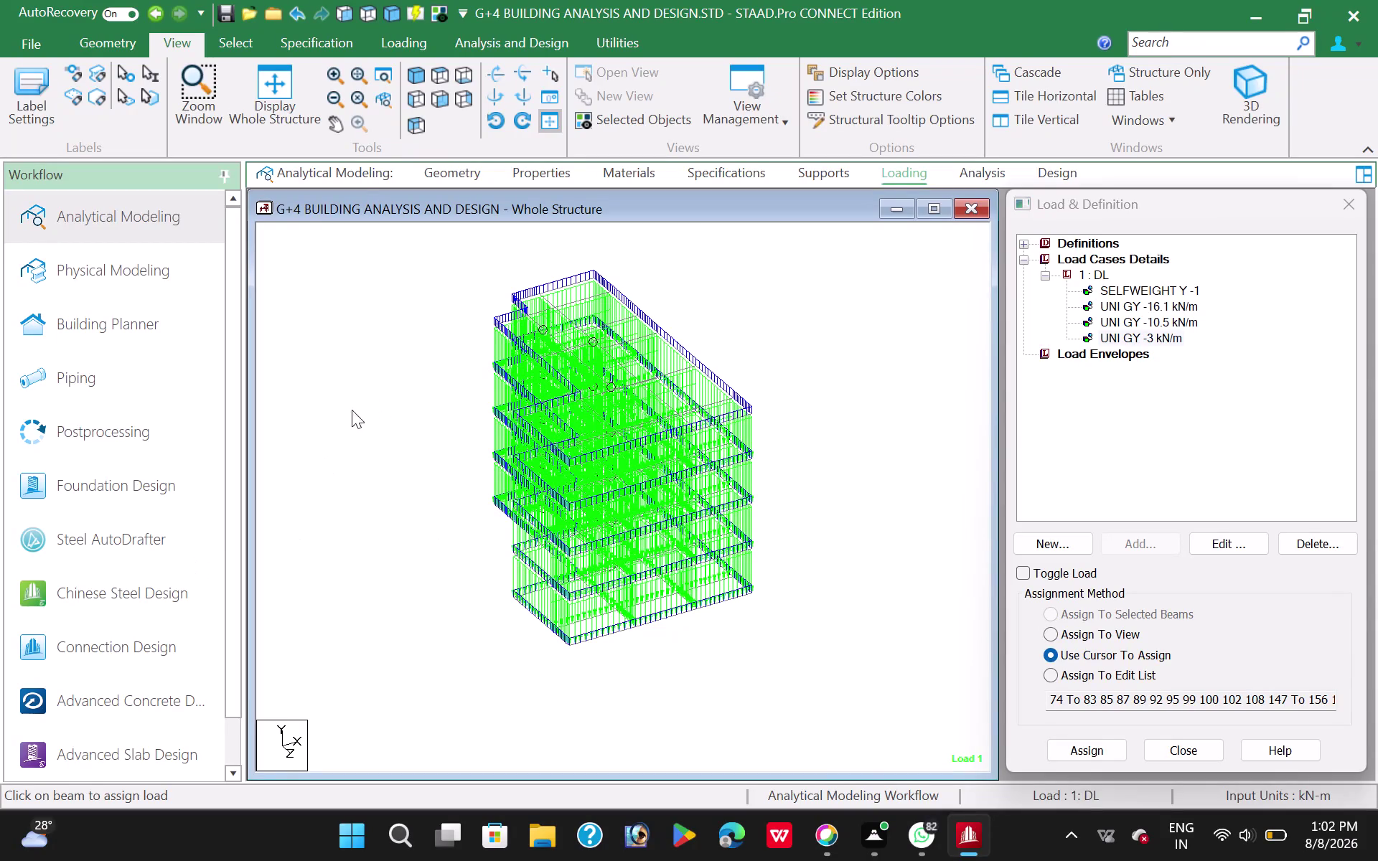
Open the Define Group Name dialog through the Utilities tab's Groups tool.
click(385, 362)
click(408, 259)
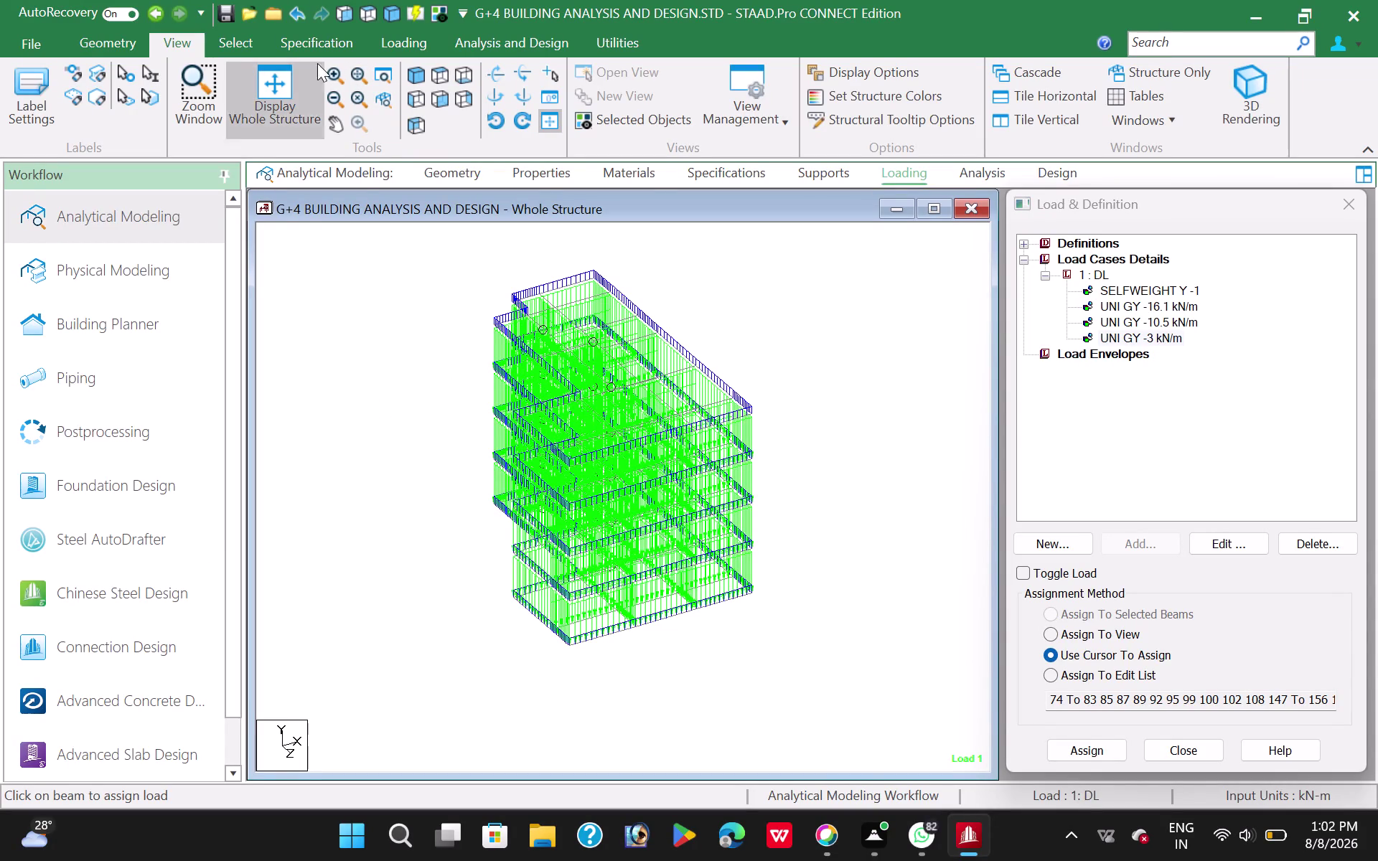
click(315, 45)
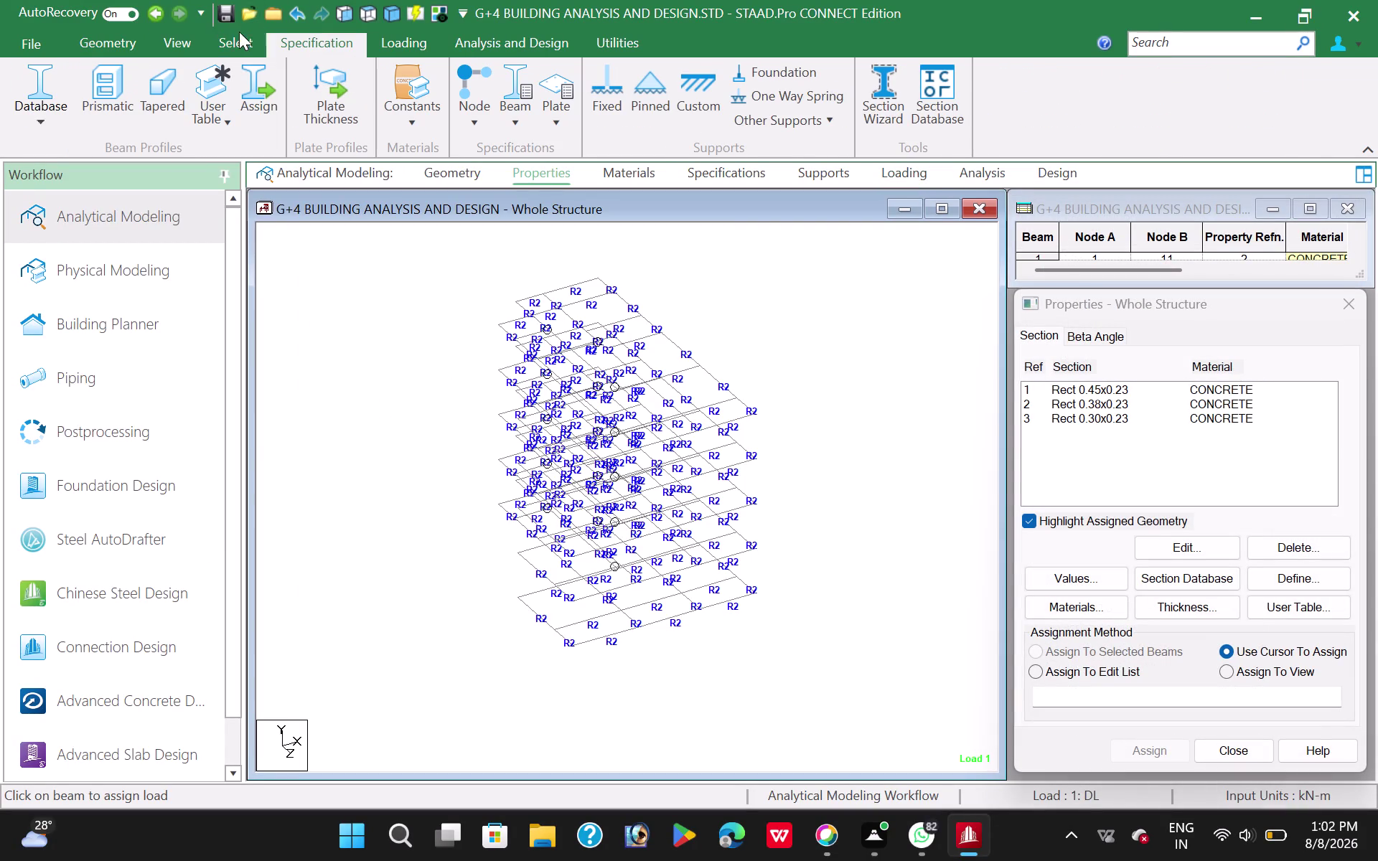
click(238, 39)
click(187, 44)
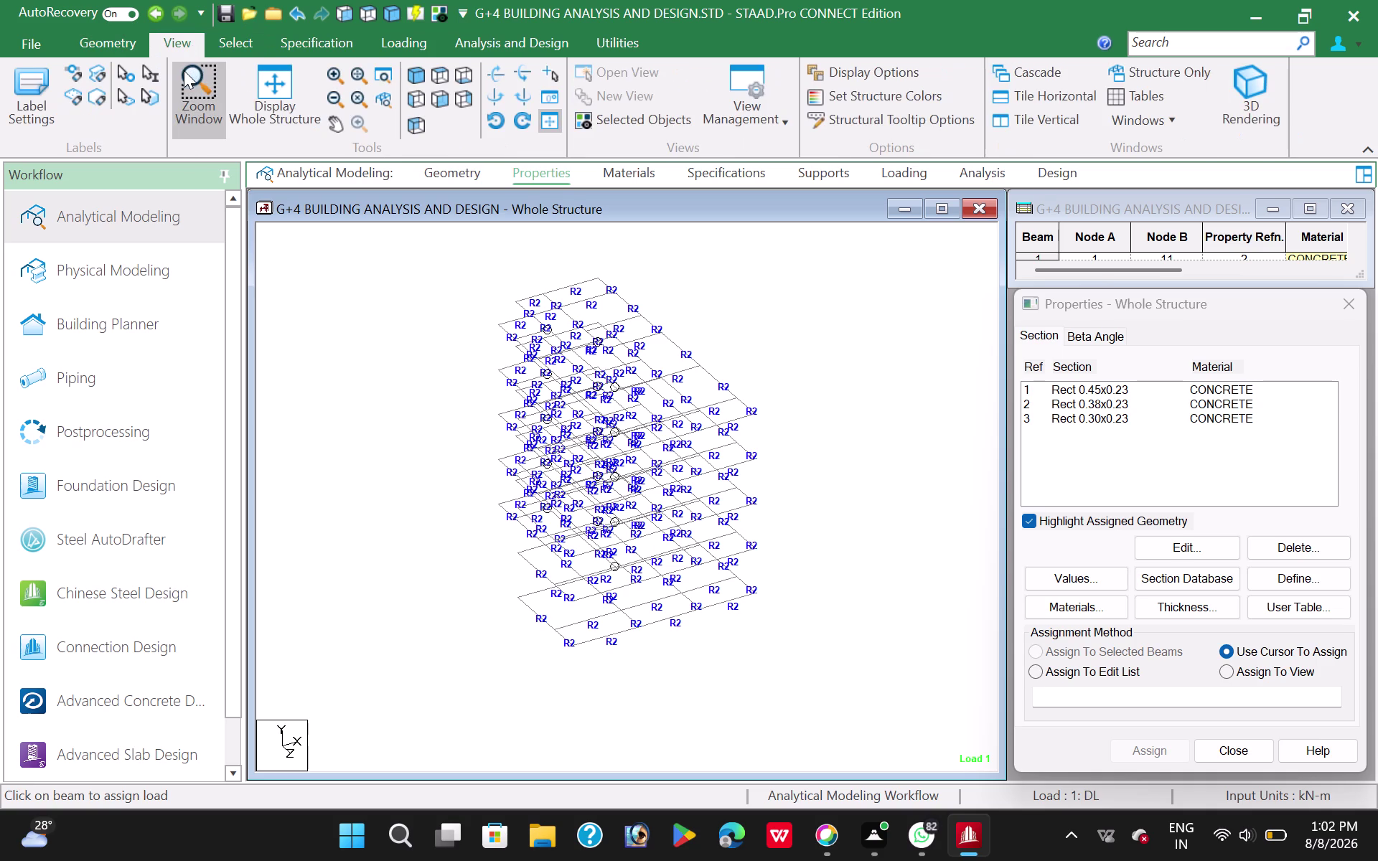
click(617, 36)
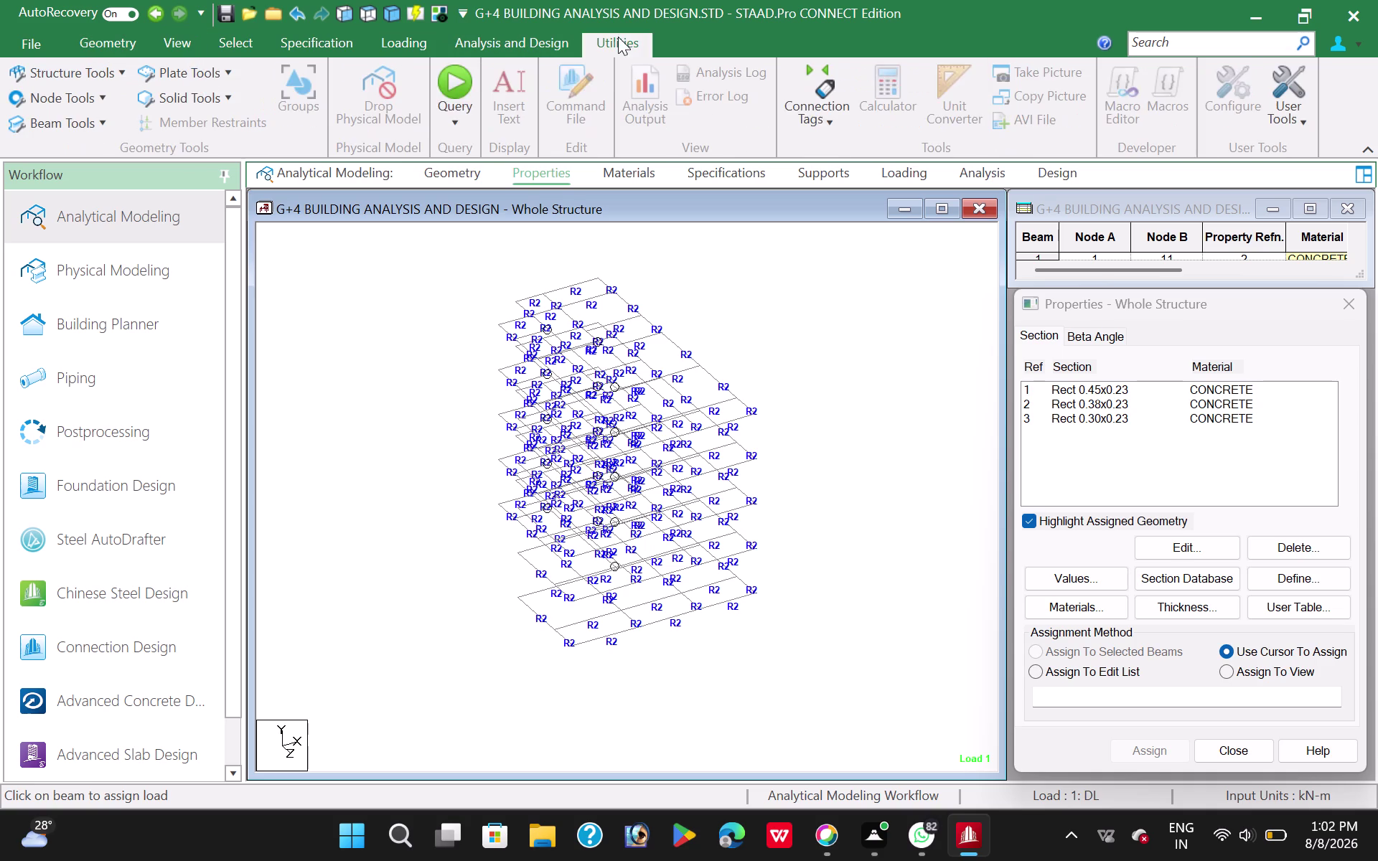
click(289, 90)
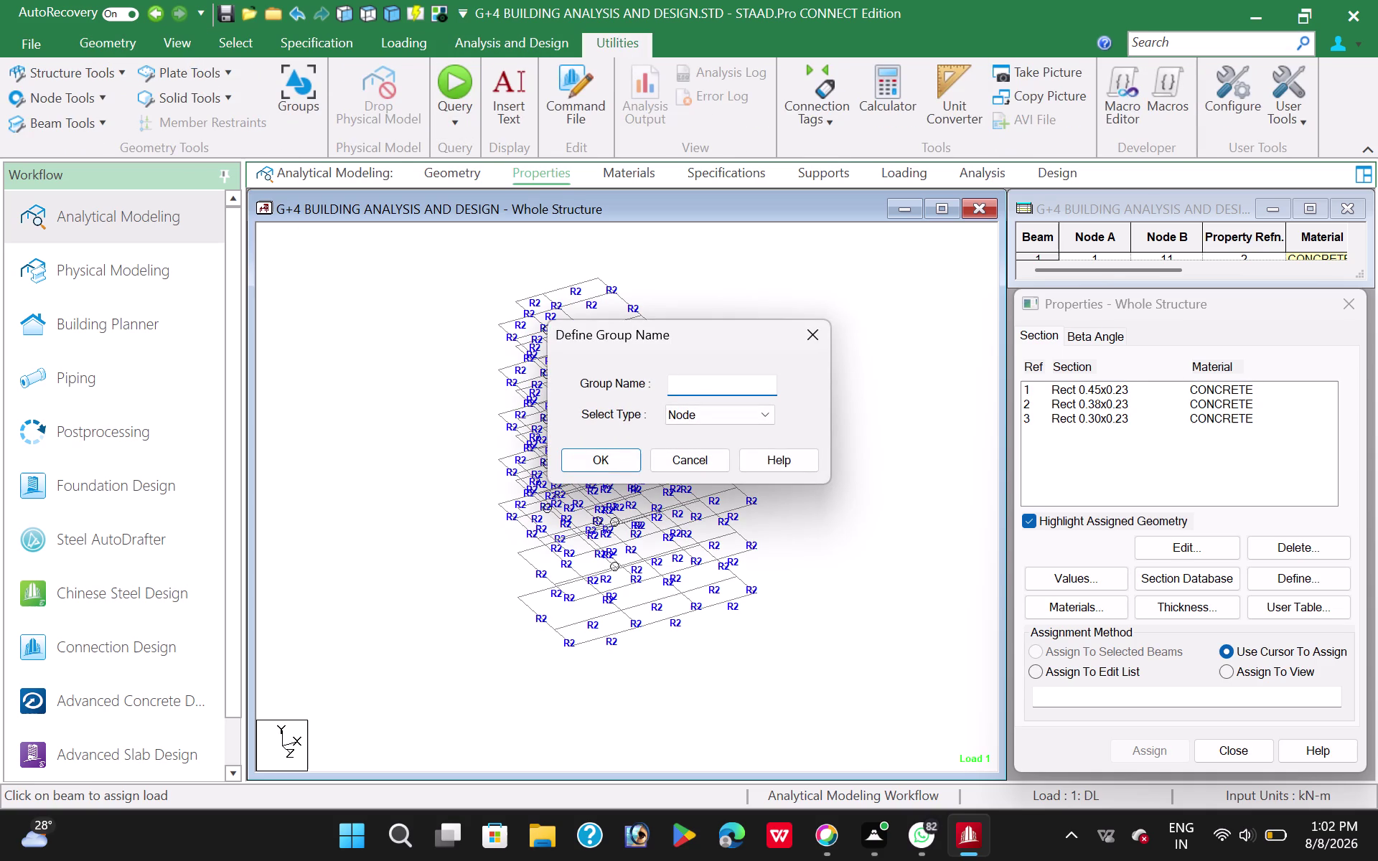
Create floor group 01OW-2DL-2LL.
click(703, 389)
drag(704, 334, 665, 346)
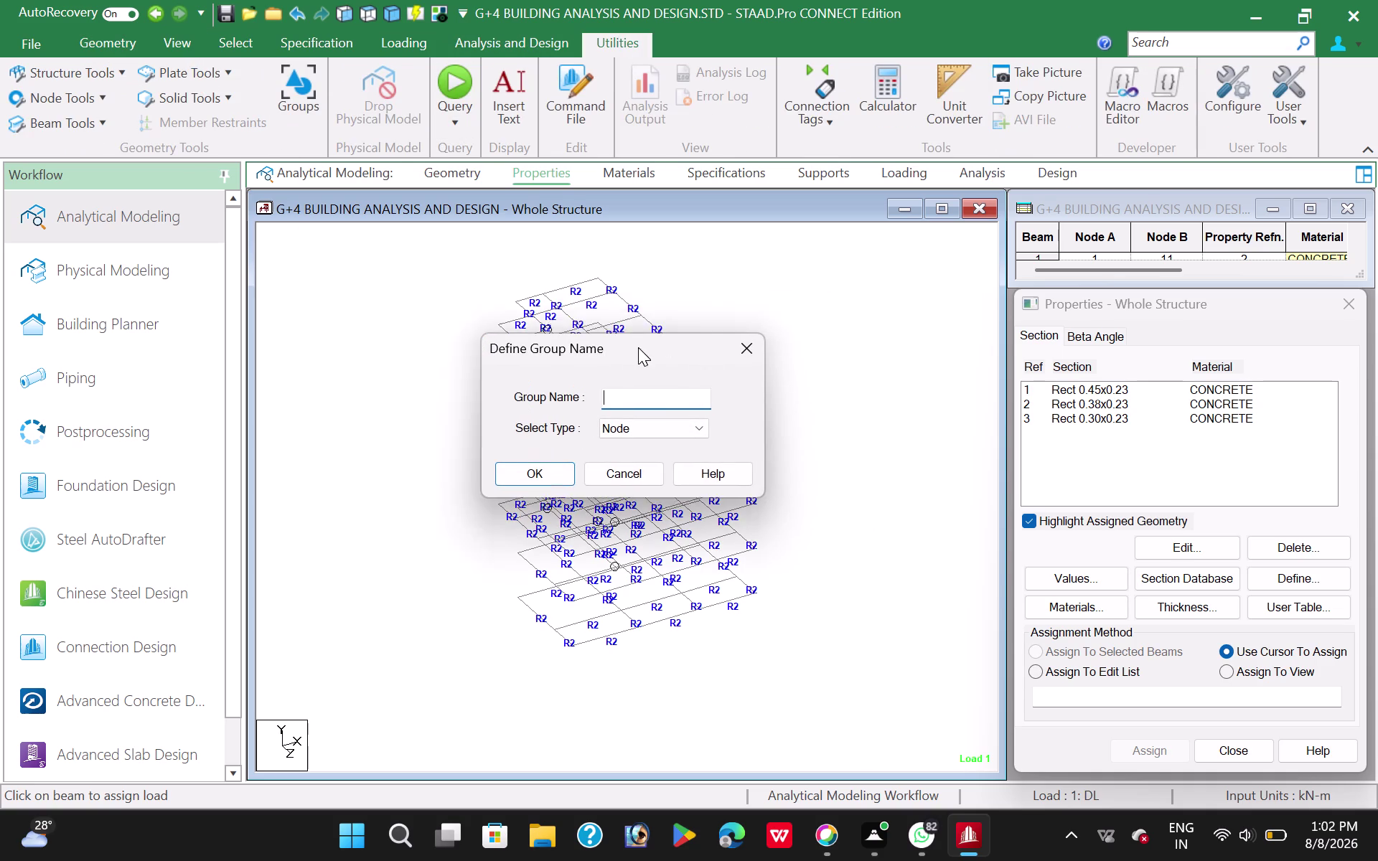
drag(665, 346, 386, 283)
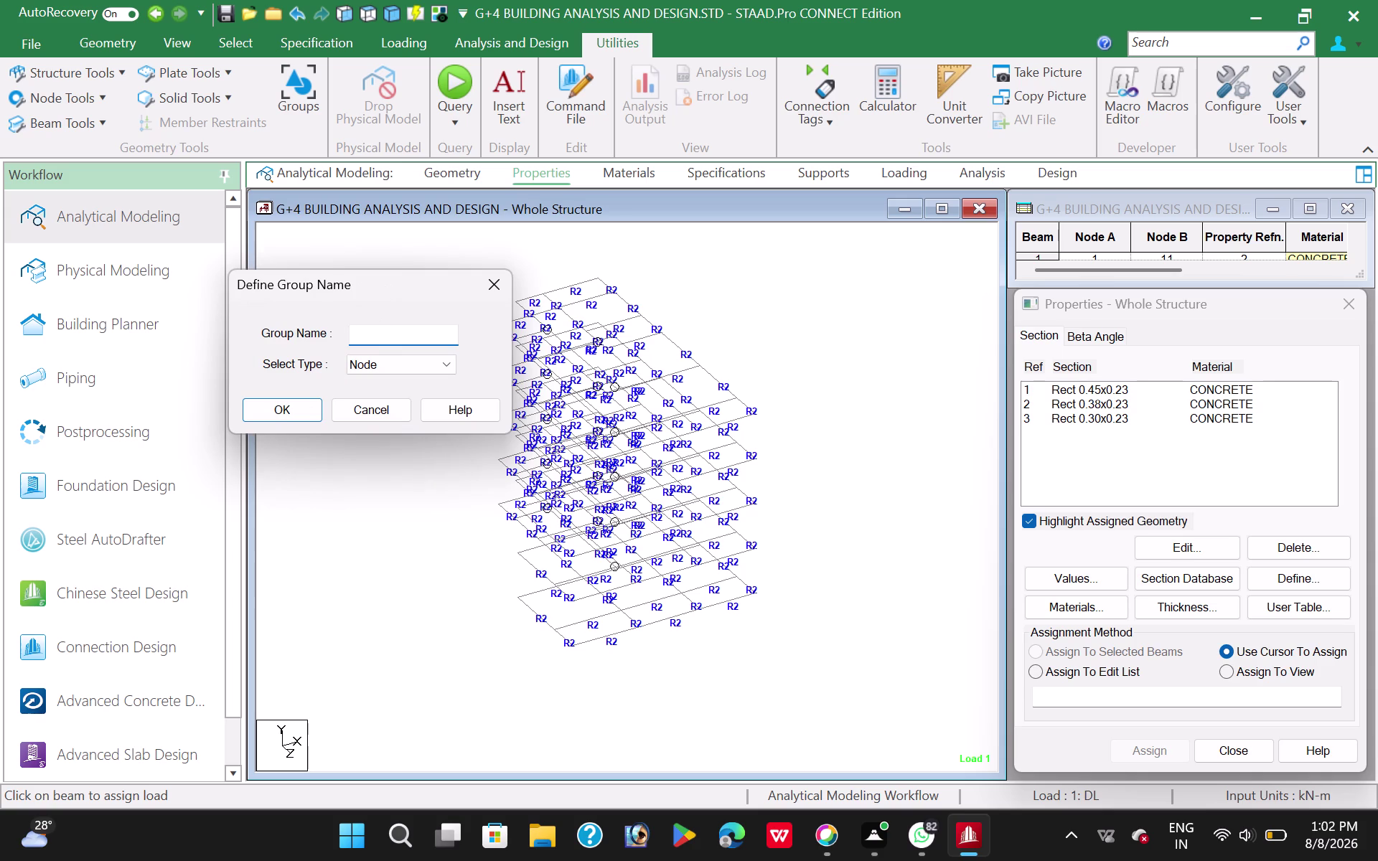
key(0)
key(1)
text(OW)
key(minus)
text(2)
text(DL)
text(-2)
text(LL)
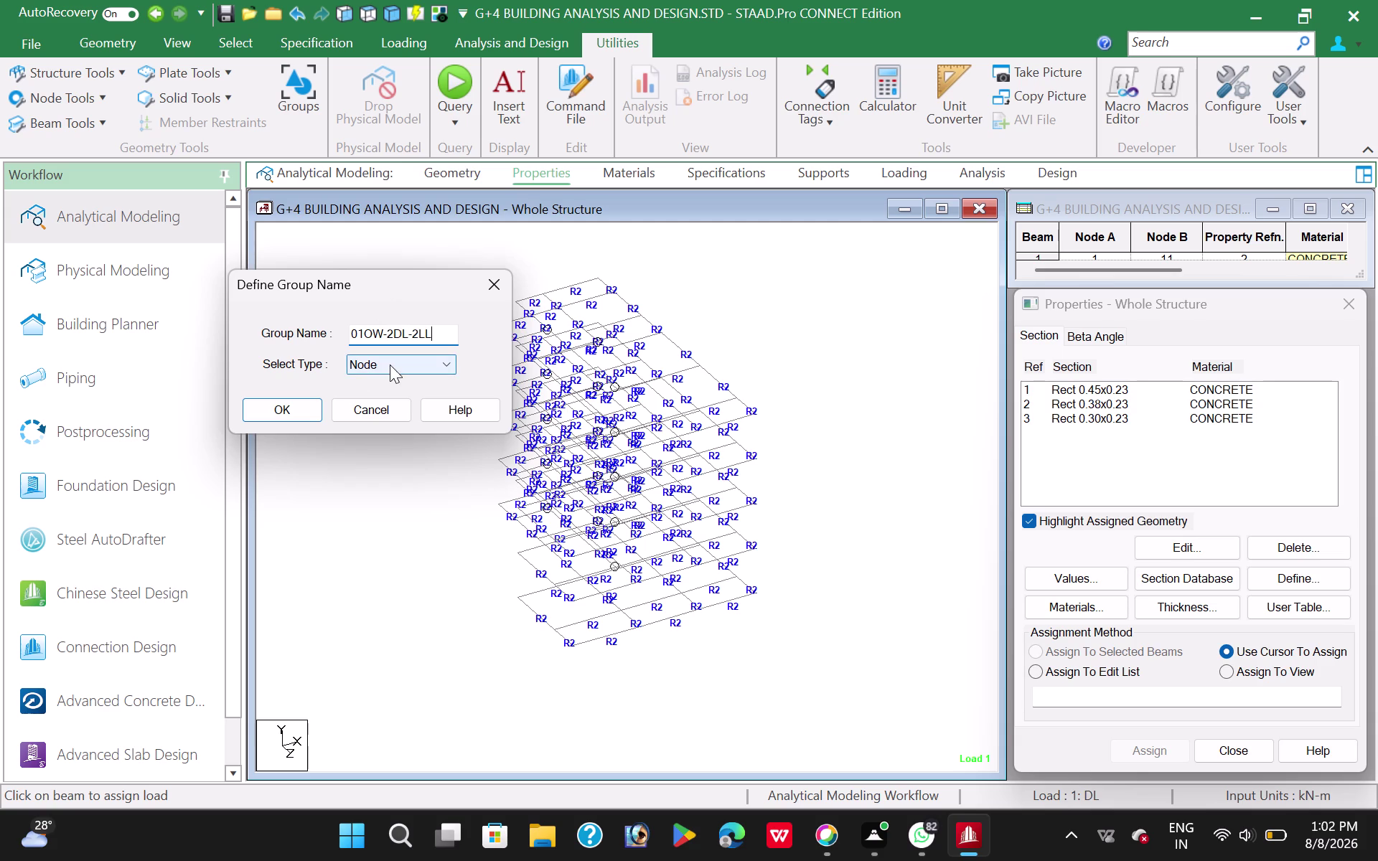
click(390, 365)
click(378, 429)
click(287, 410)
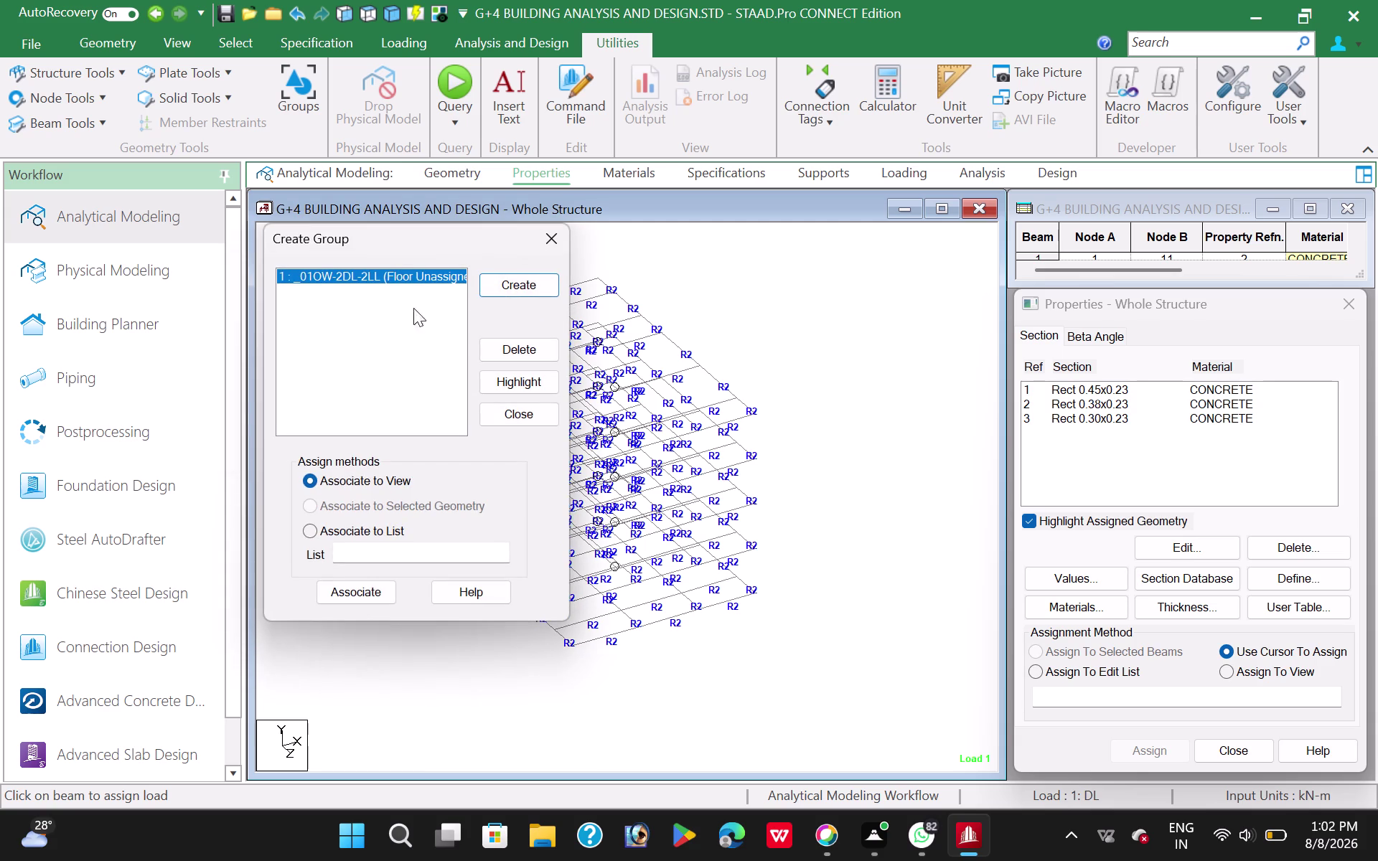
Create floor group 01TW-2DL-2LL.
click(513, 284)
click(413, 400)
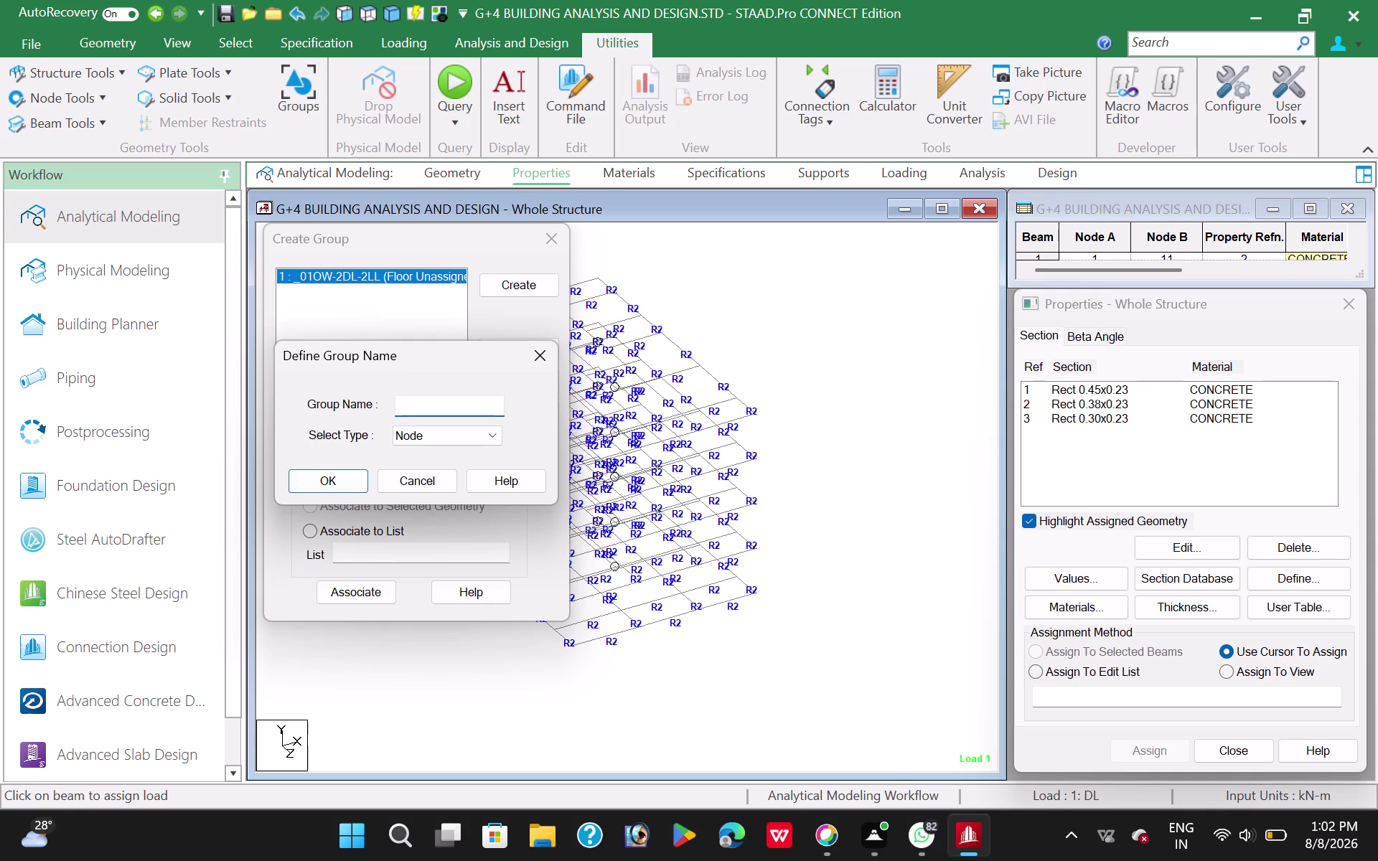
text(01)
text(TW)
text(-2D)
text(L-2LL)
click(440, 434)
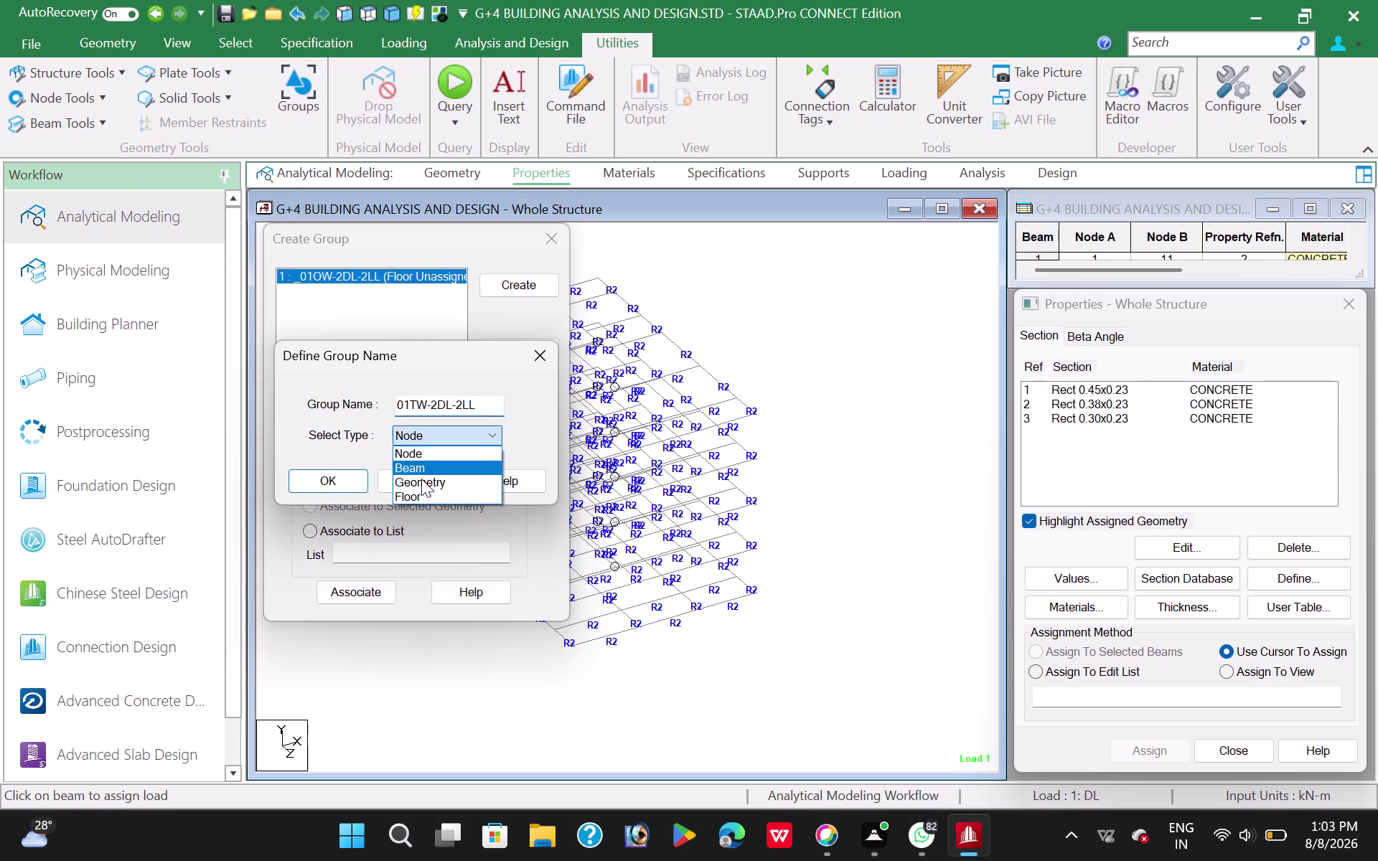
click(421, 498)
click(351, 481)
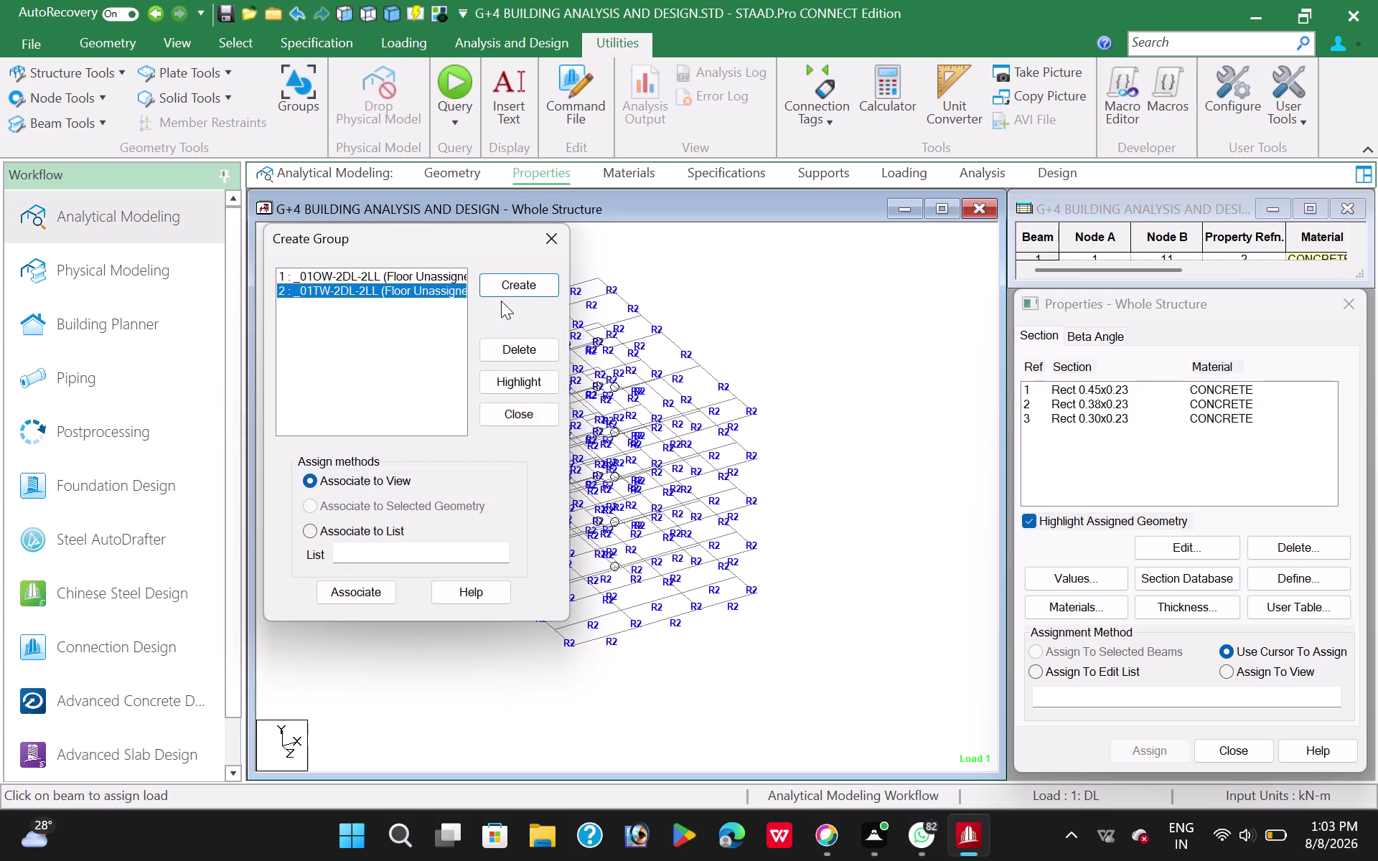
Start a new group named 01TW-3DL-2LL.
click(517, 288)
click(415, 402)
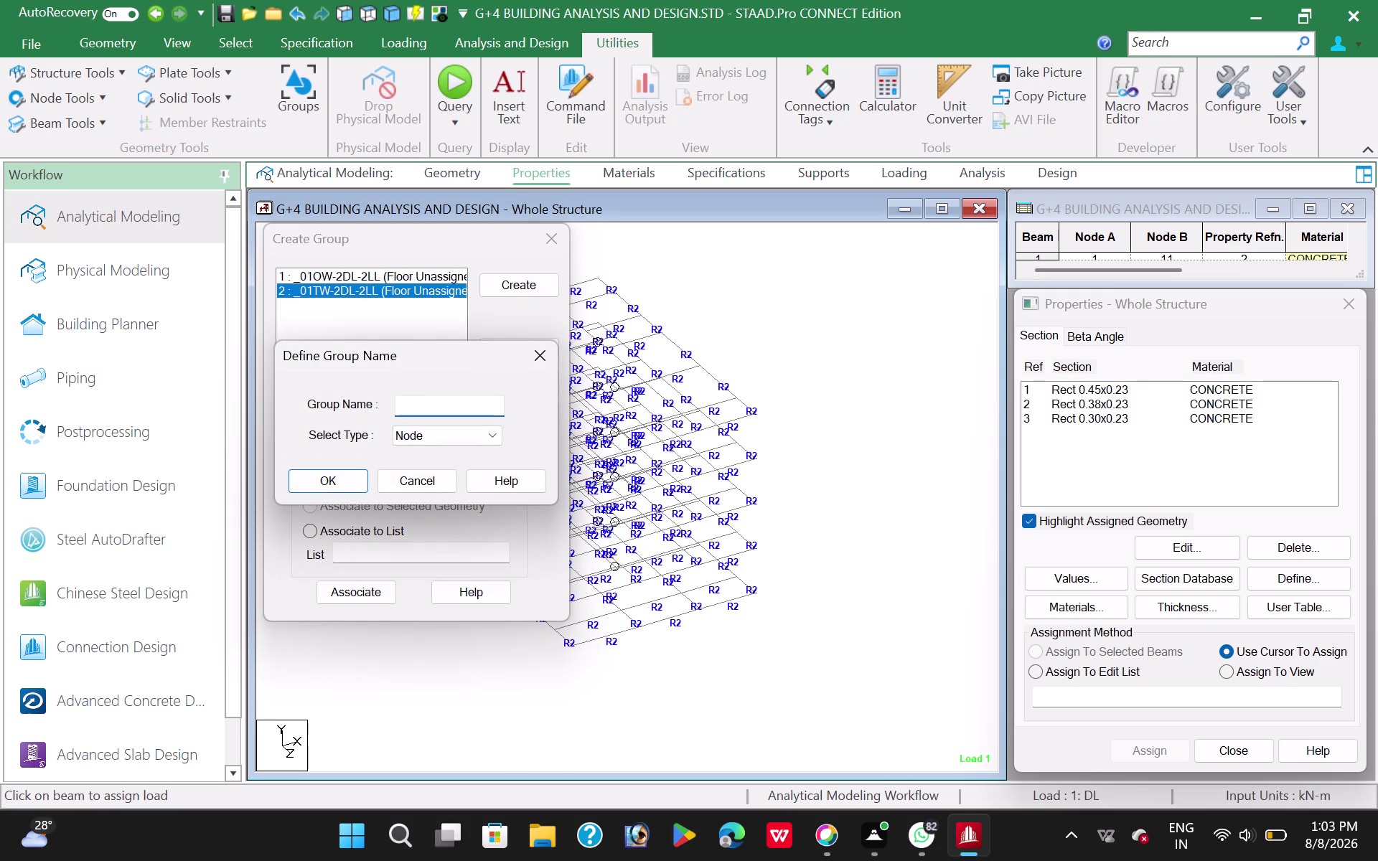
text(01)
text(TW)
key(minus)
key(3)
text(DL-)
text(2LL)
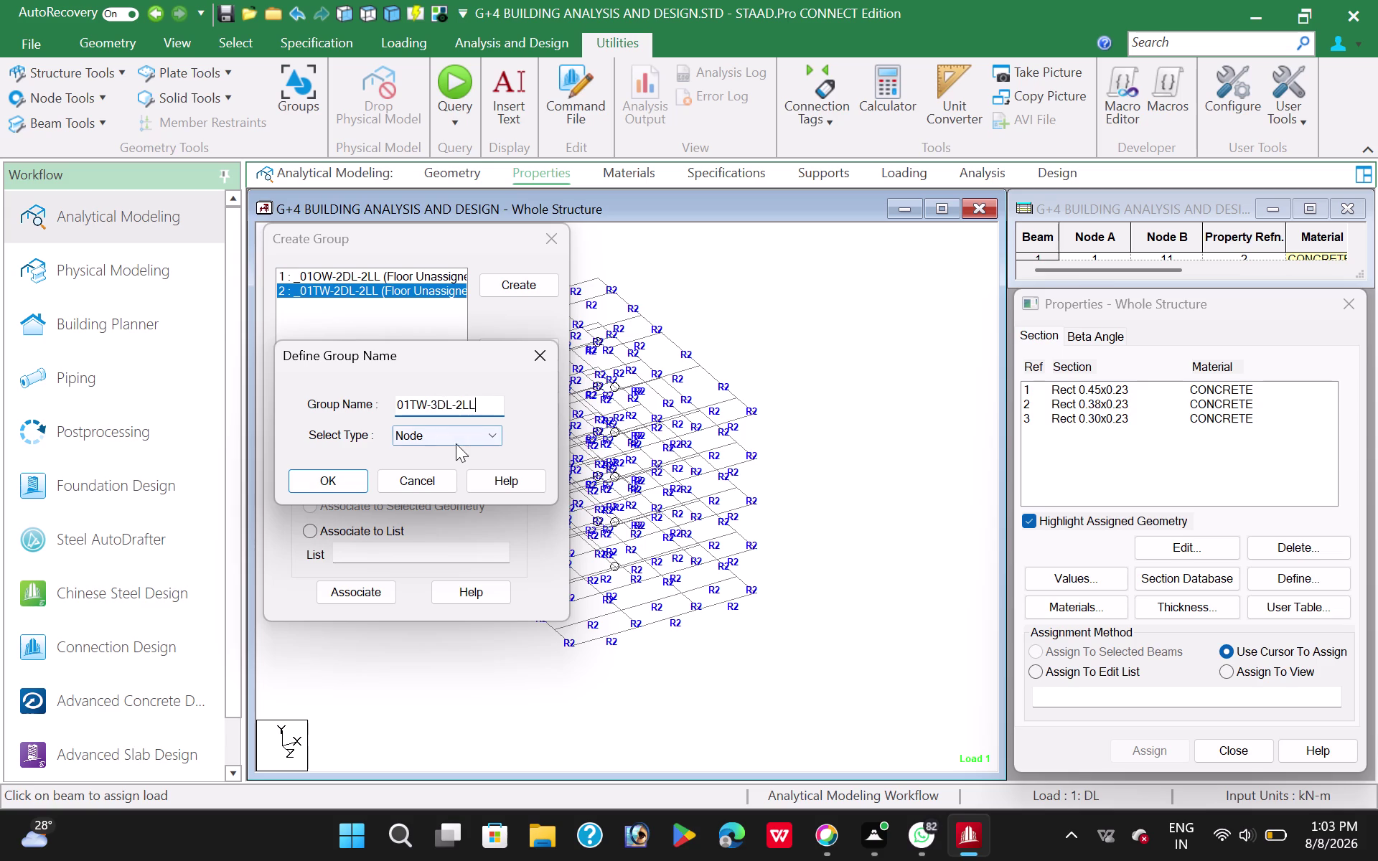
Set group 01TW-3DL-2LL to Floor type and confirm it.
click(457, 433)
click(431, 496)
click(340, 485)
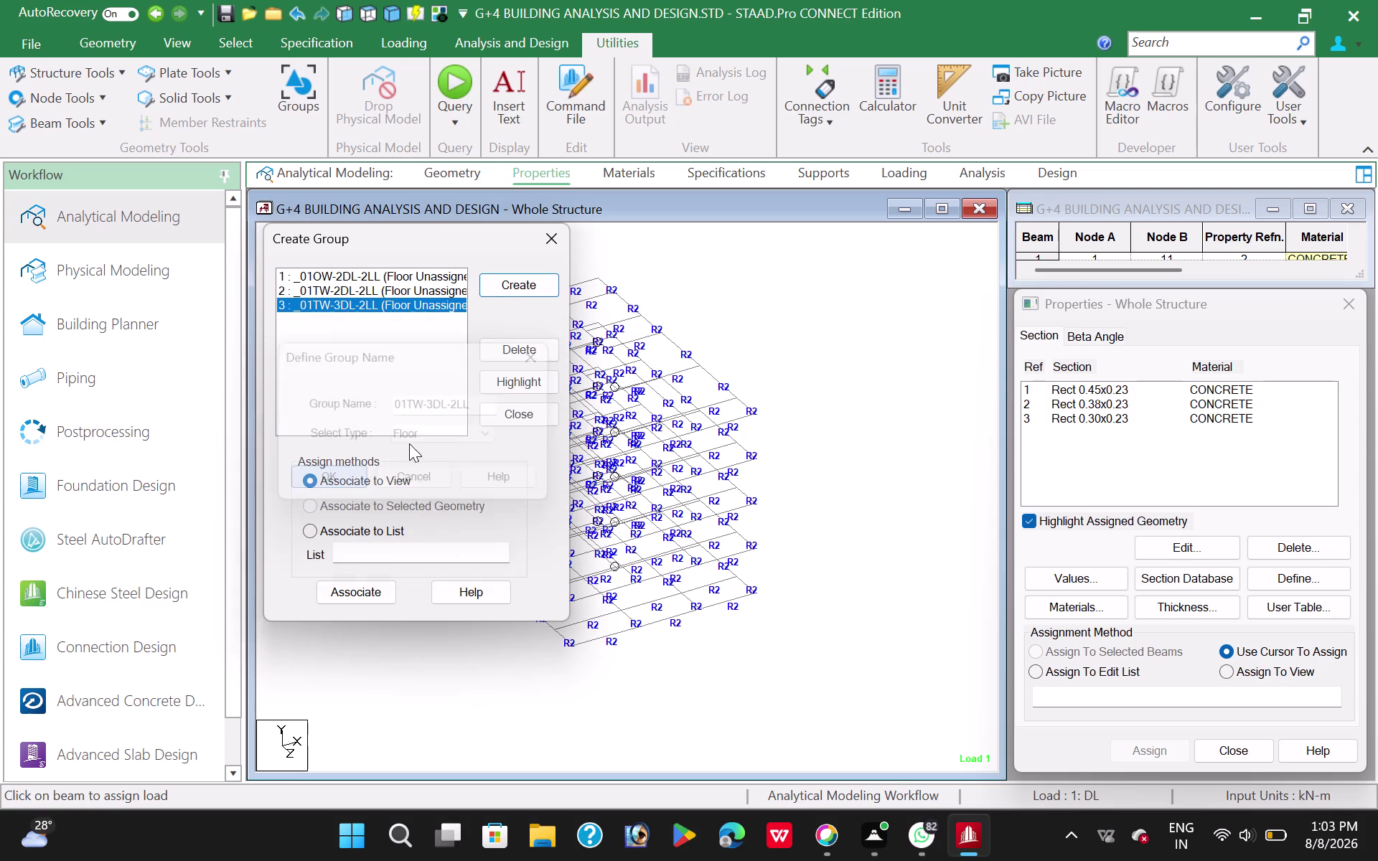
Create floor group 01TW-3DL-5LL.
click(524, 283)
click(428, 415)
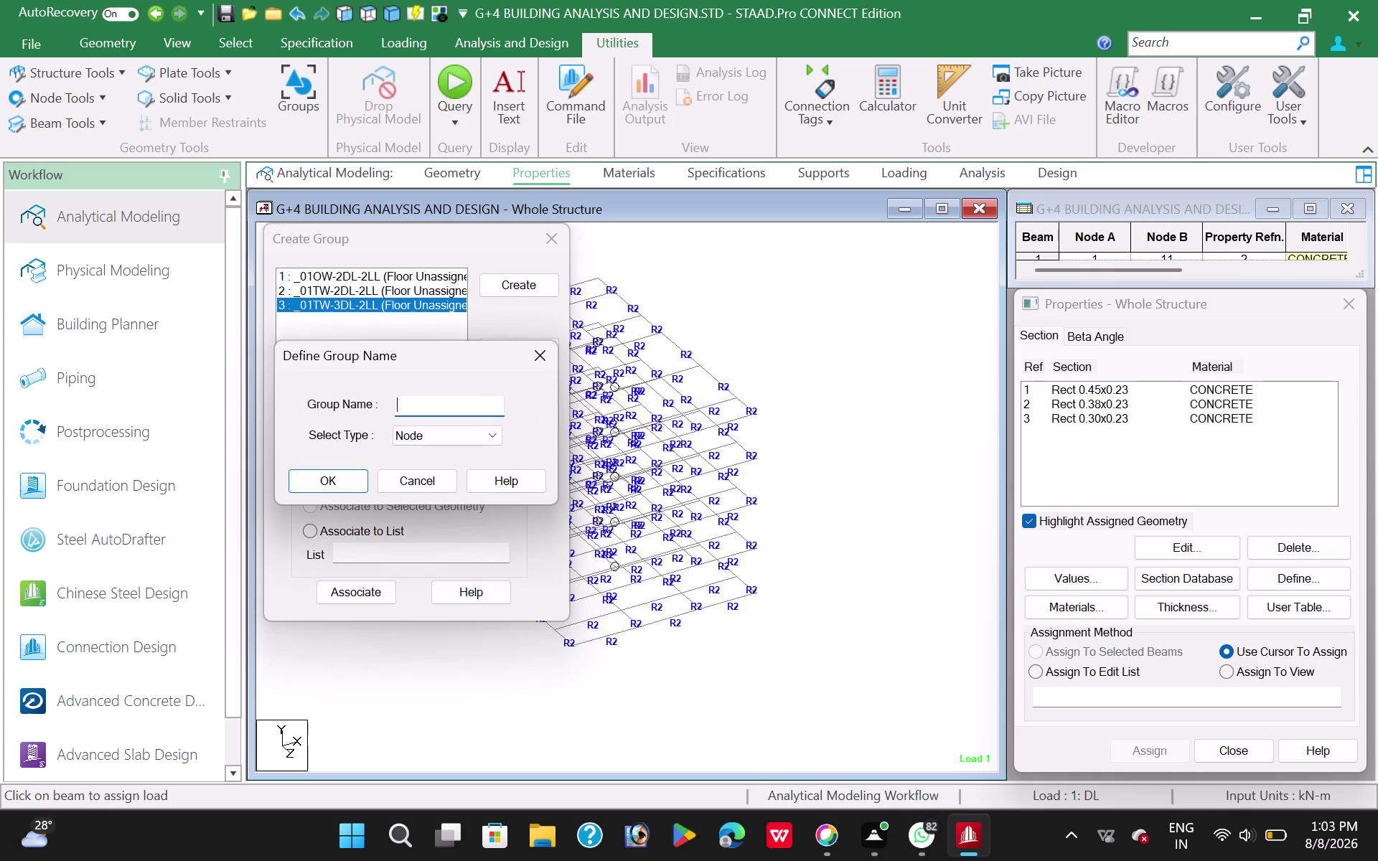
text(01)
text(TW)
key(minus)
text(3DL-)
text(5LL)
click(440, 435)
click(430, 494)
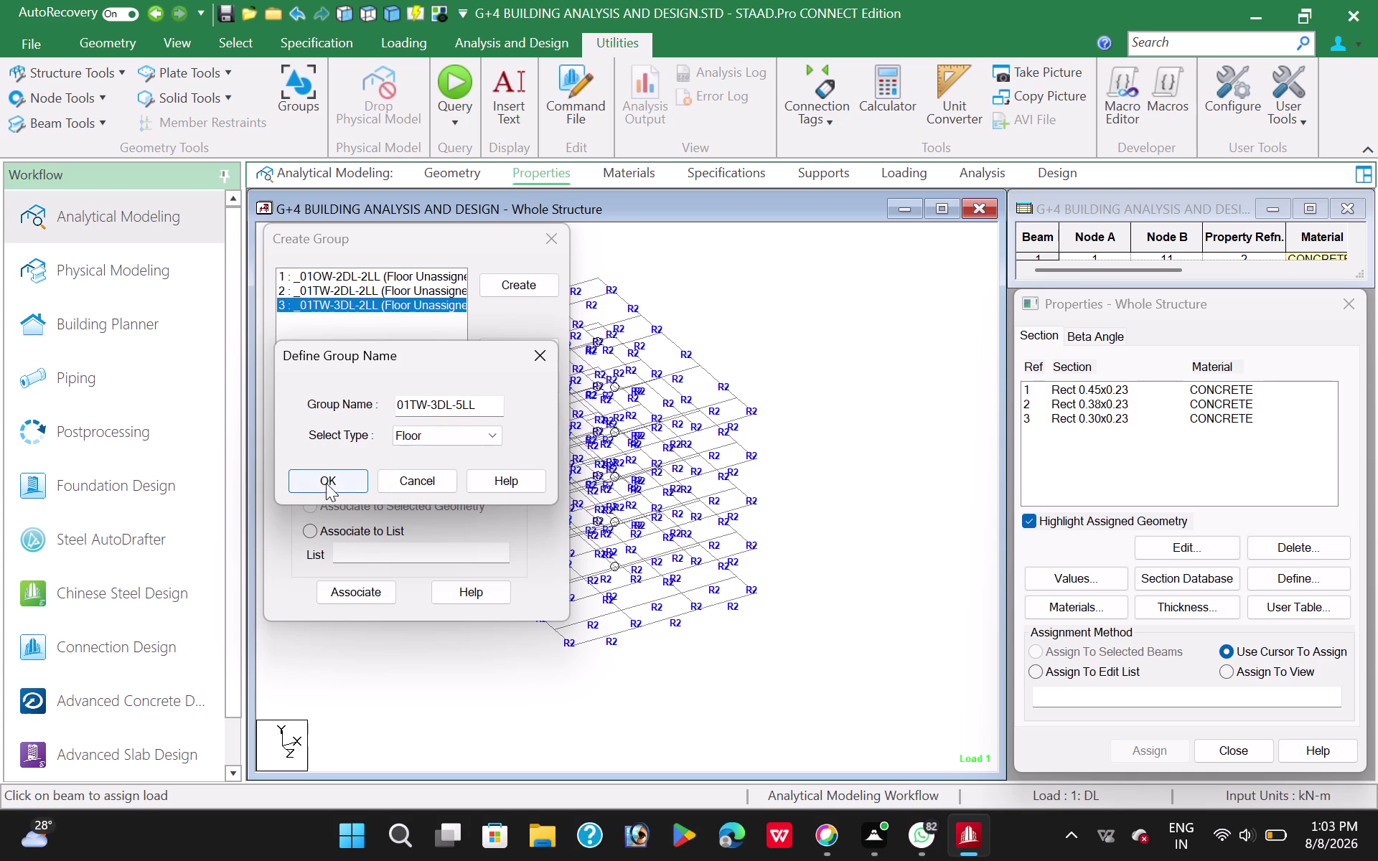
click(328, 482)
Create floor group 02OW-2DL-2LL.
click(498, 288)
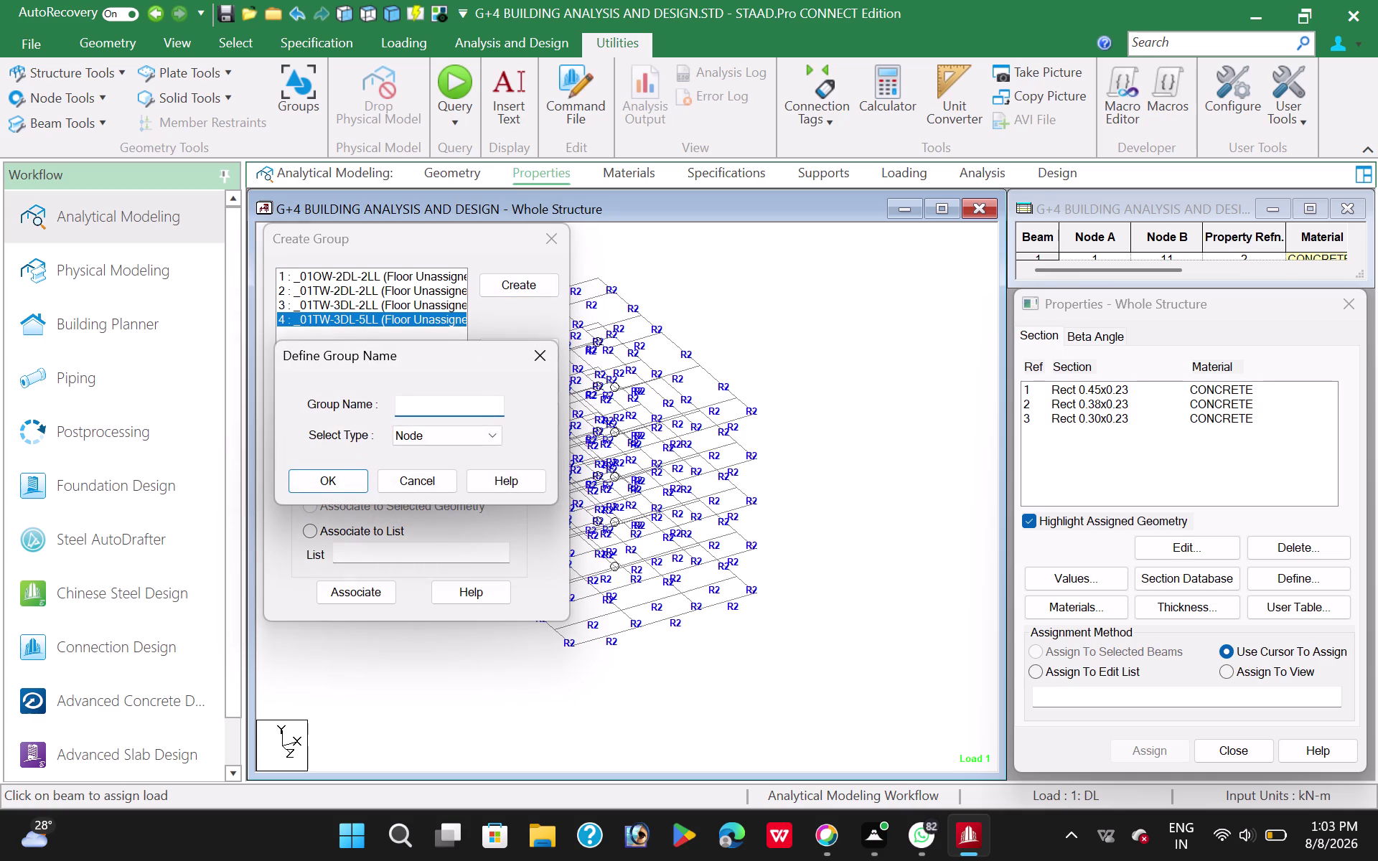
click(429, 405)
text(01)
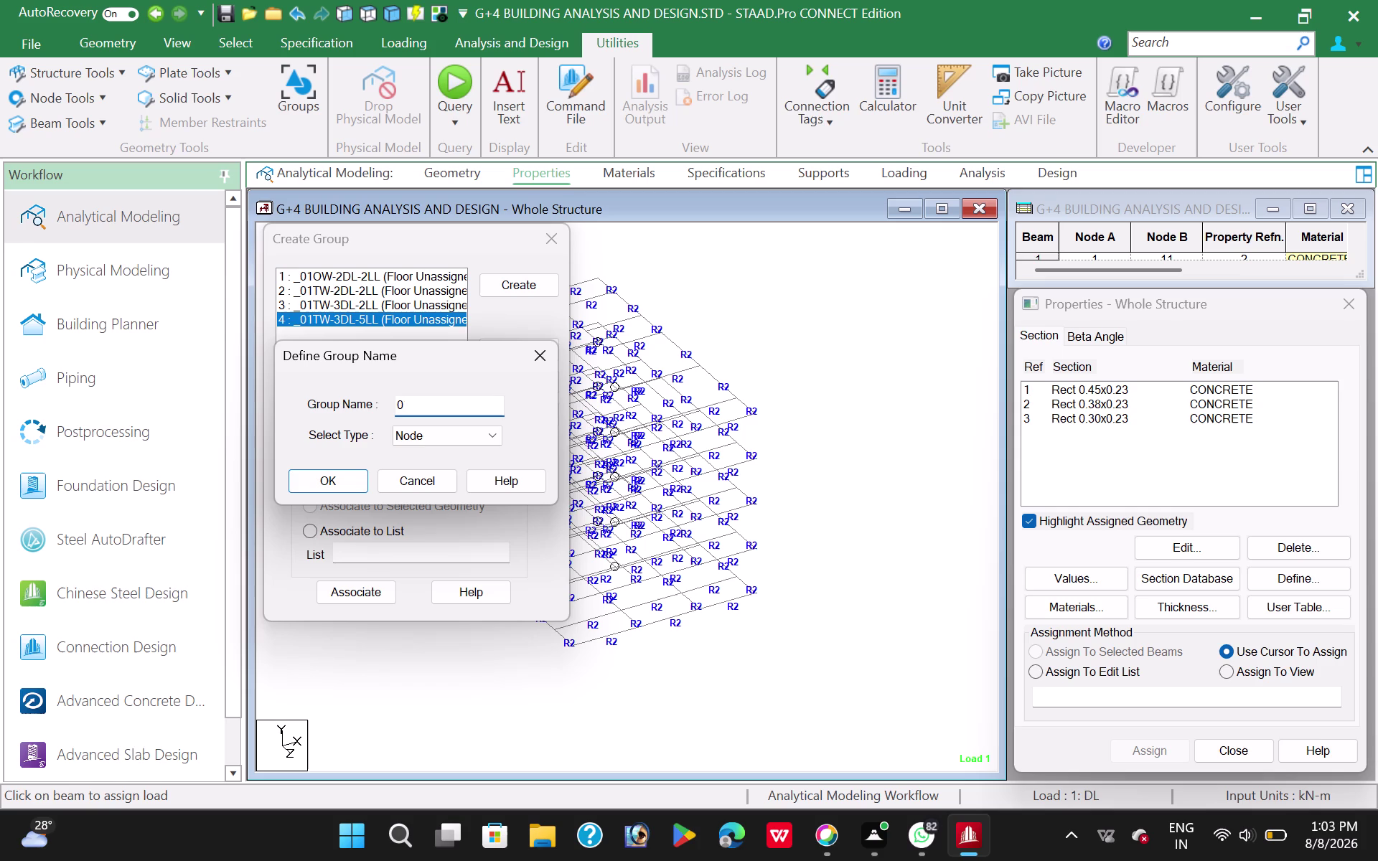
key(BackSpace)
key(2)
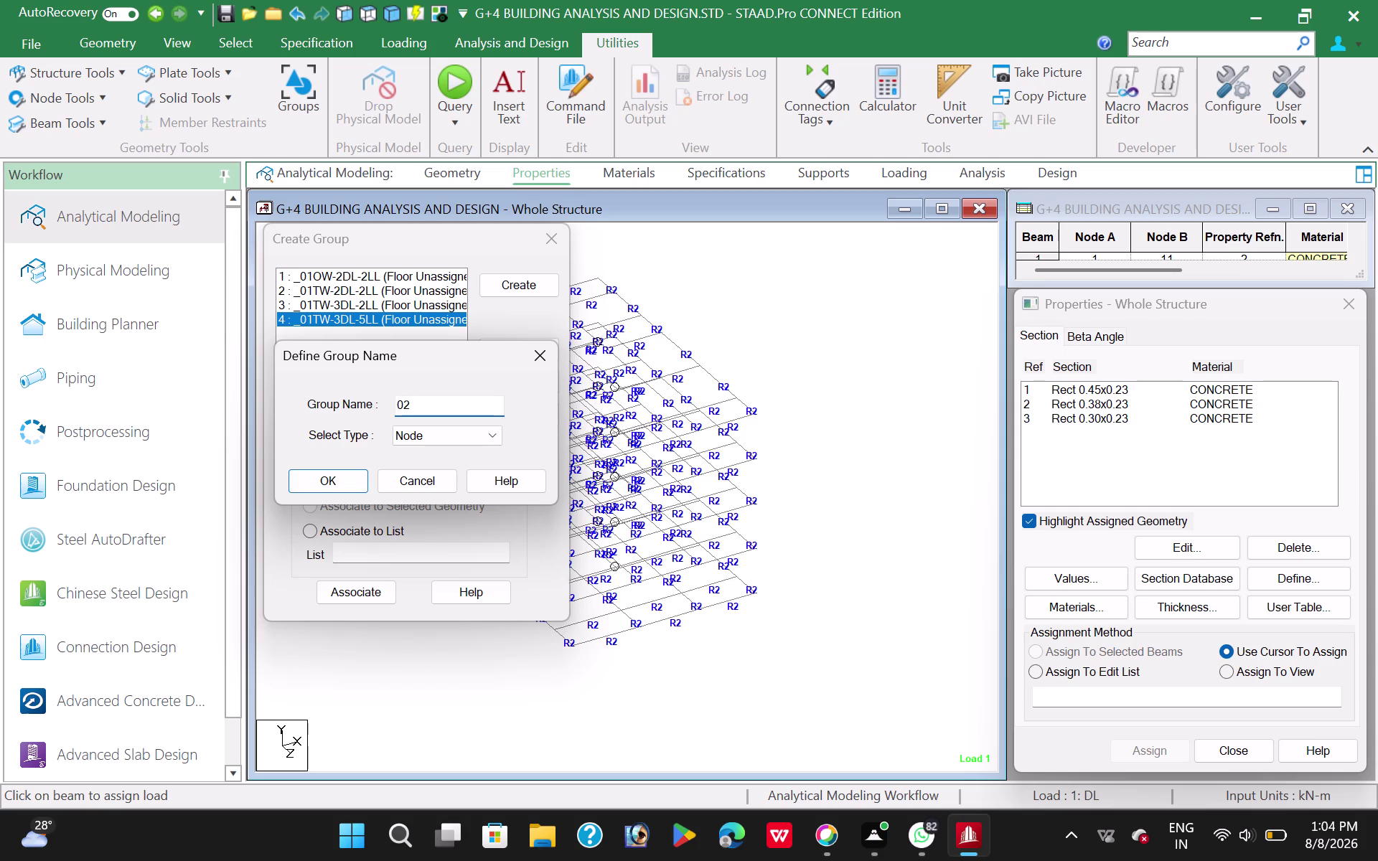
text(OW-)
text(2D)
text(L)
text(-2LL)
click(423, 434)
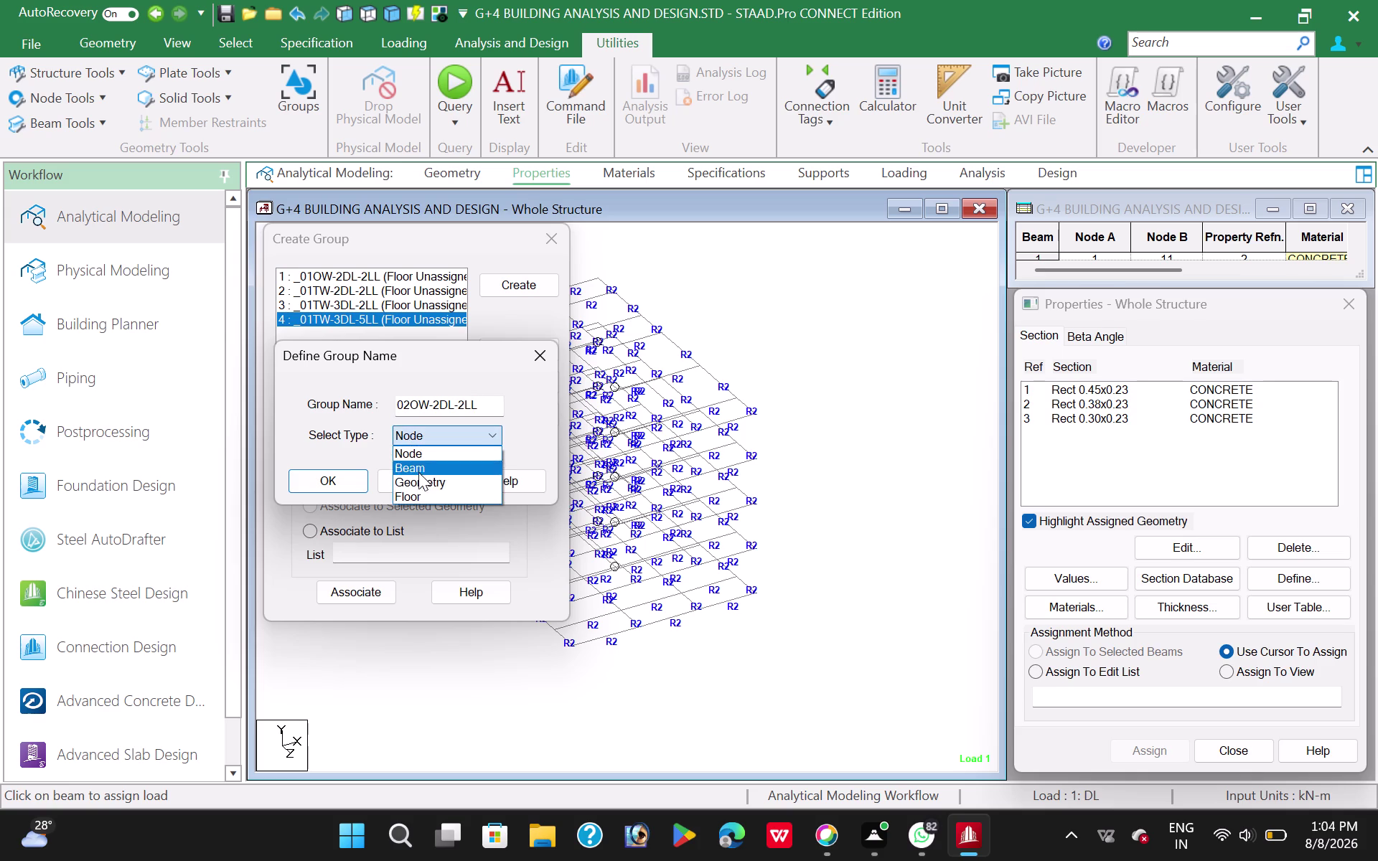
click(420, 493)
click(335, 486)
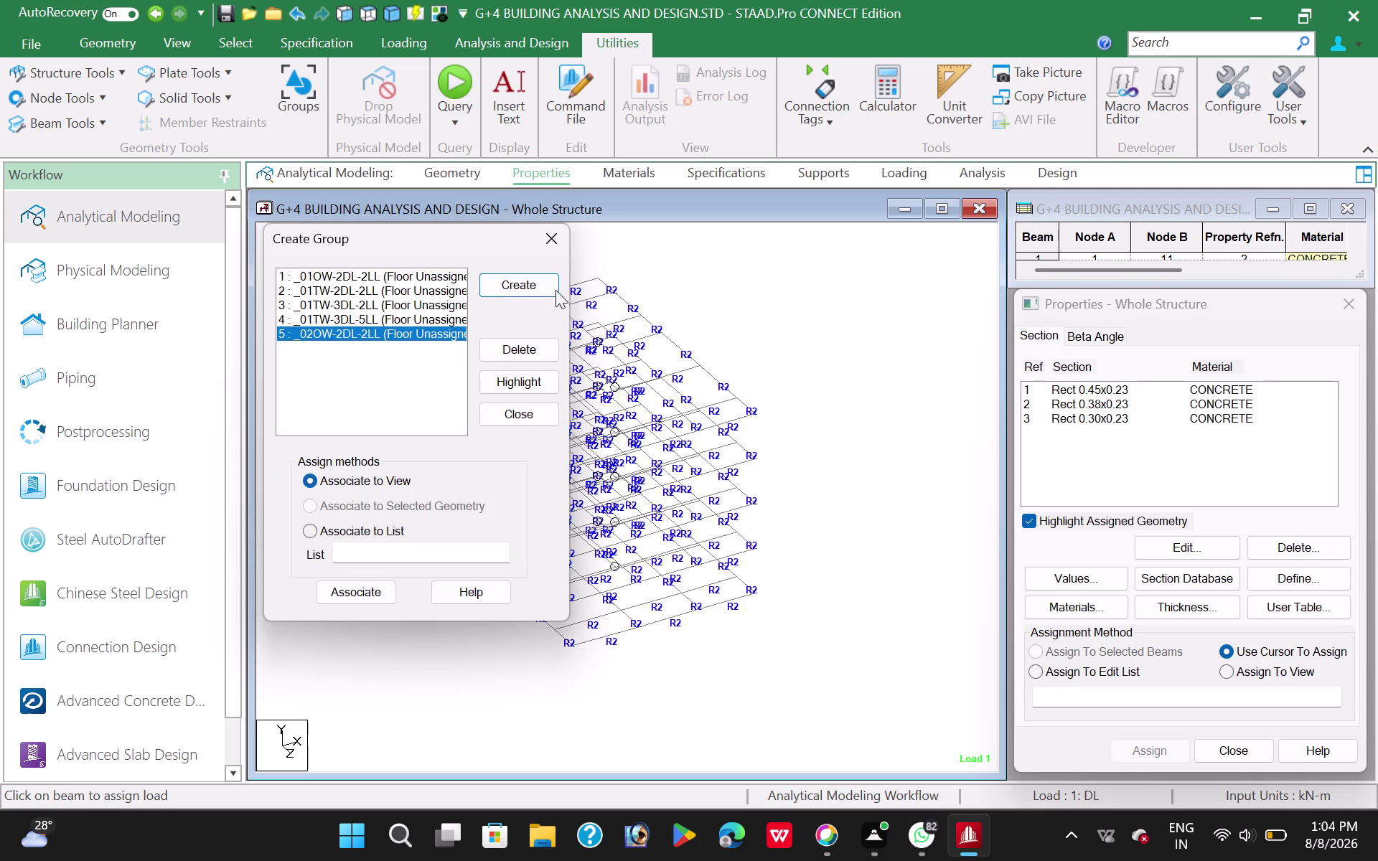
Name a new group 02TW-2DL-2LL and set its type to Floor.
click(505, 287)
click(445, 406)
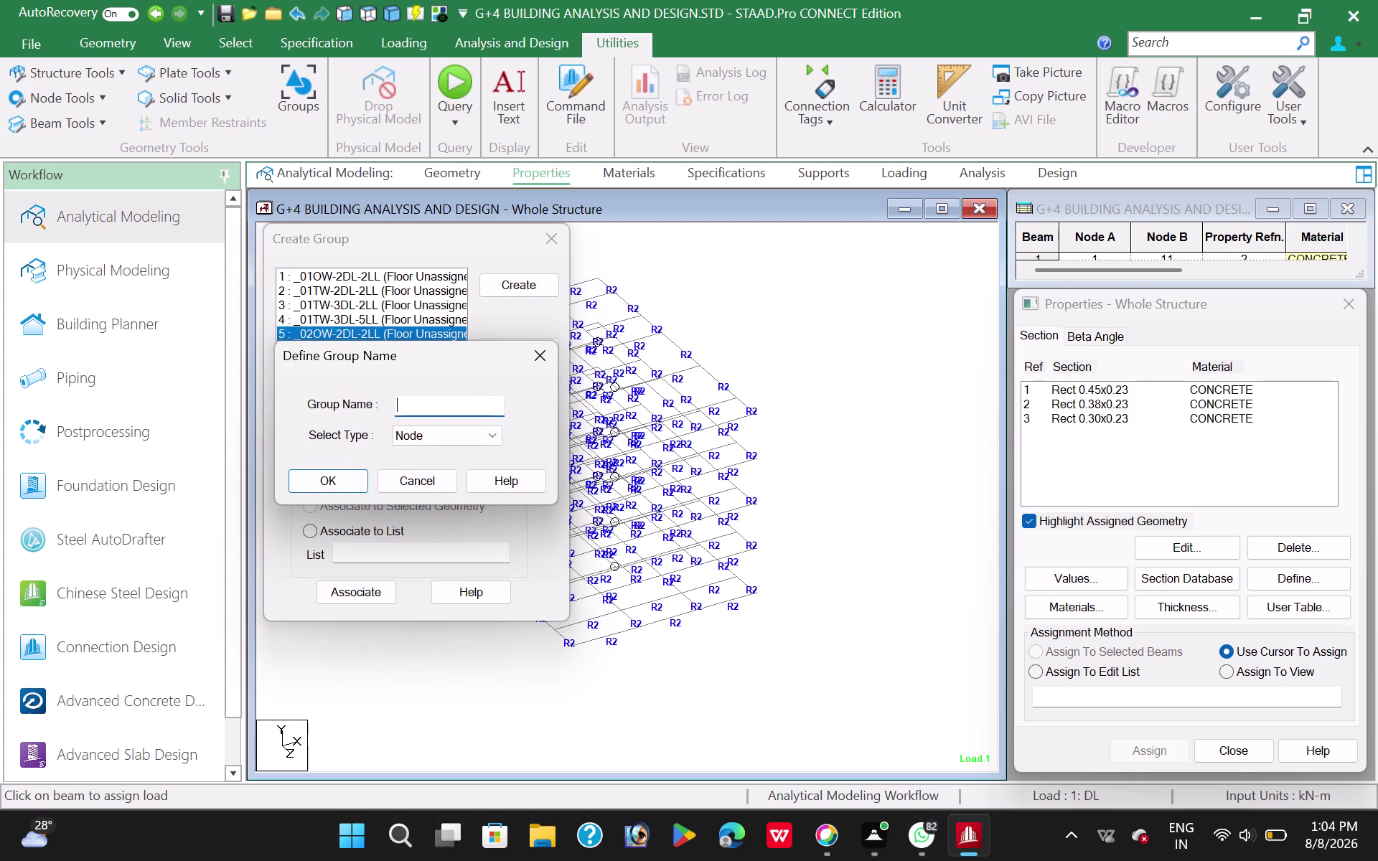
text(02)
text(TW-)
text(2DL-)
text(2LL)
click(415, 435)
click(410, 496)
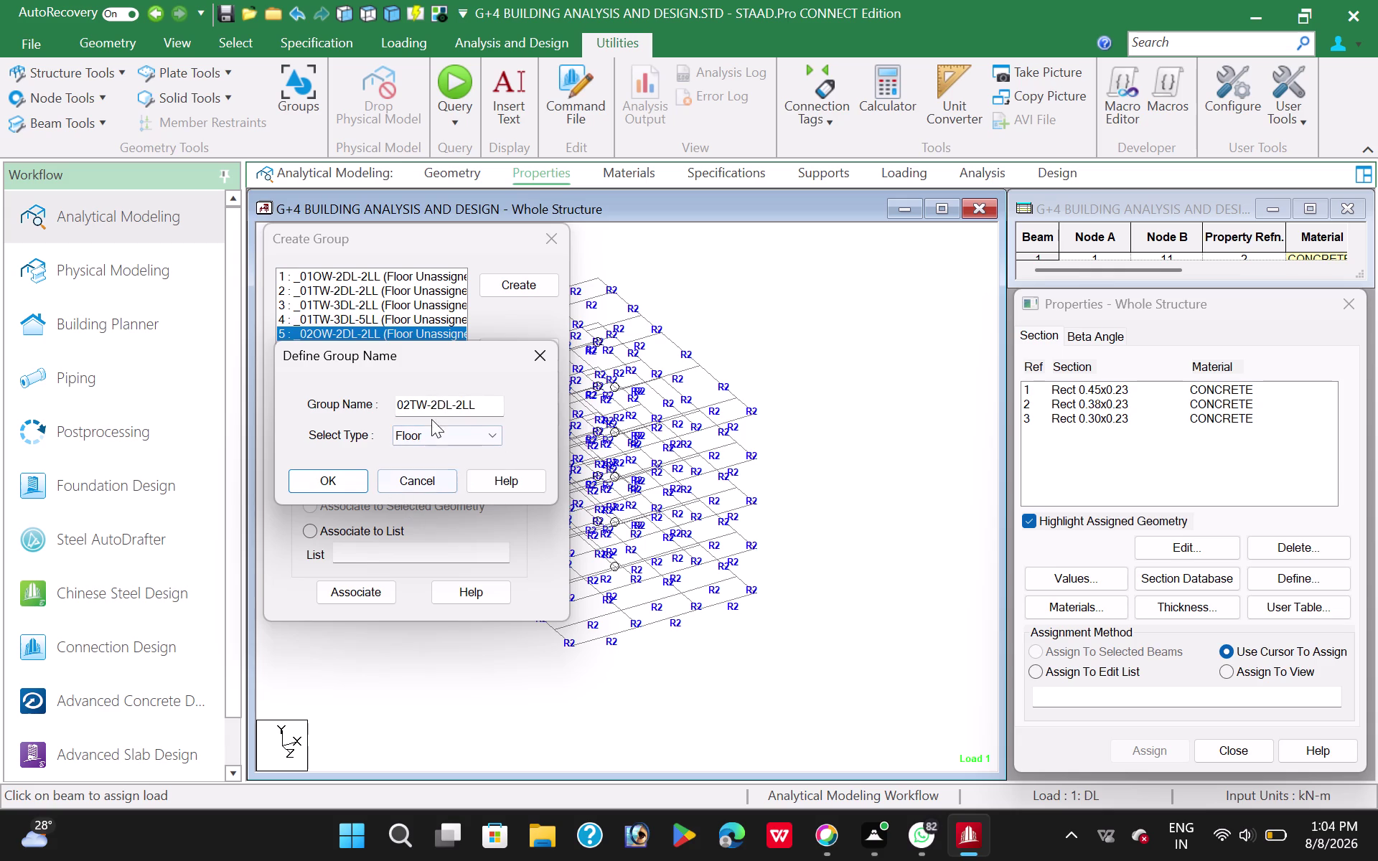
Confirm group 02TW-2DL-2LL, then create floor group 02TW-3DL-2LL.
click(334, 479)
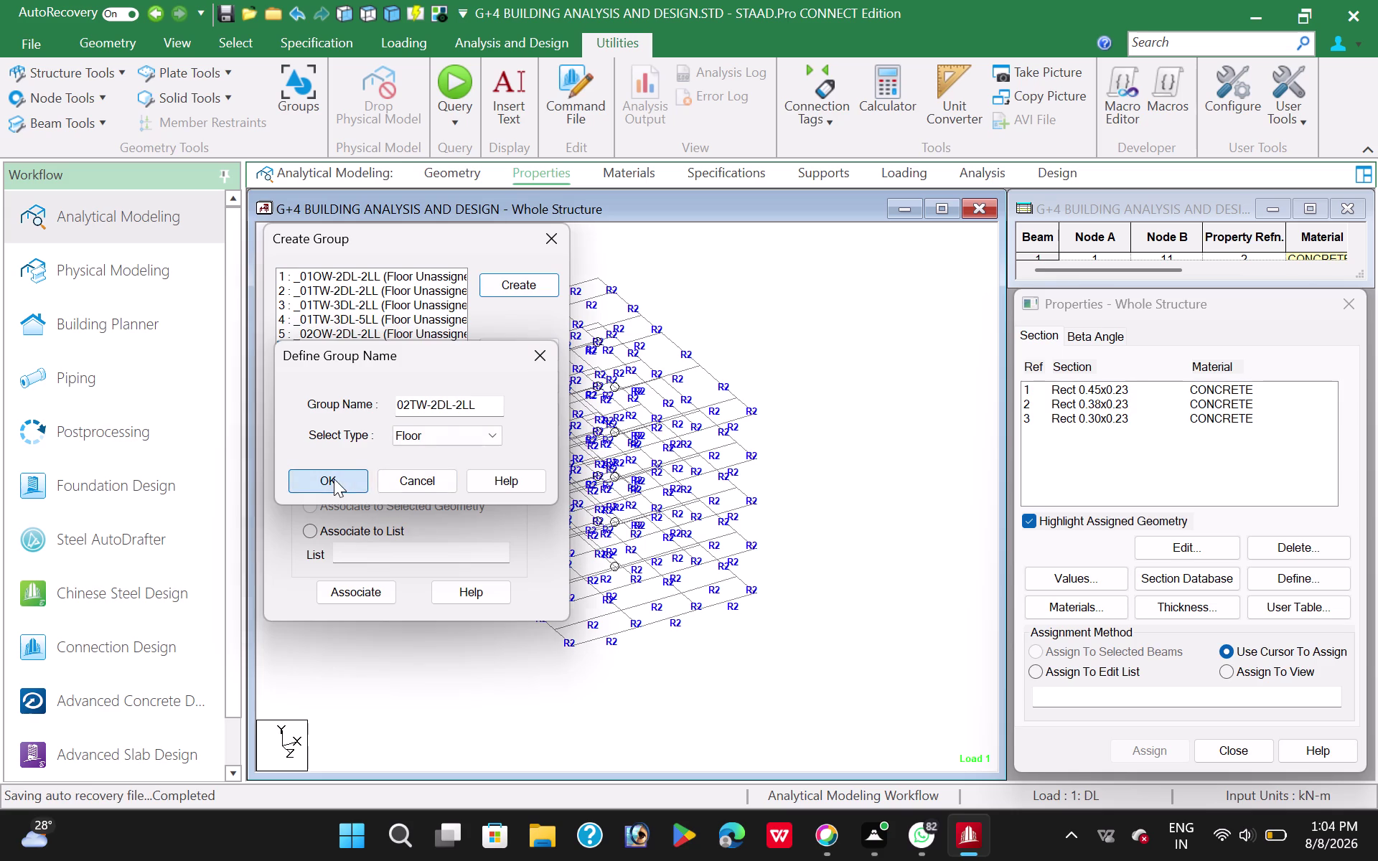
click(509, 288)
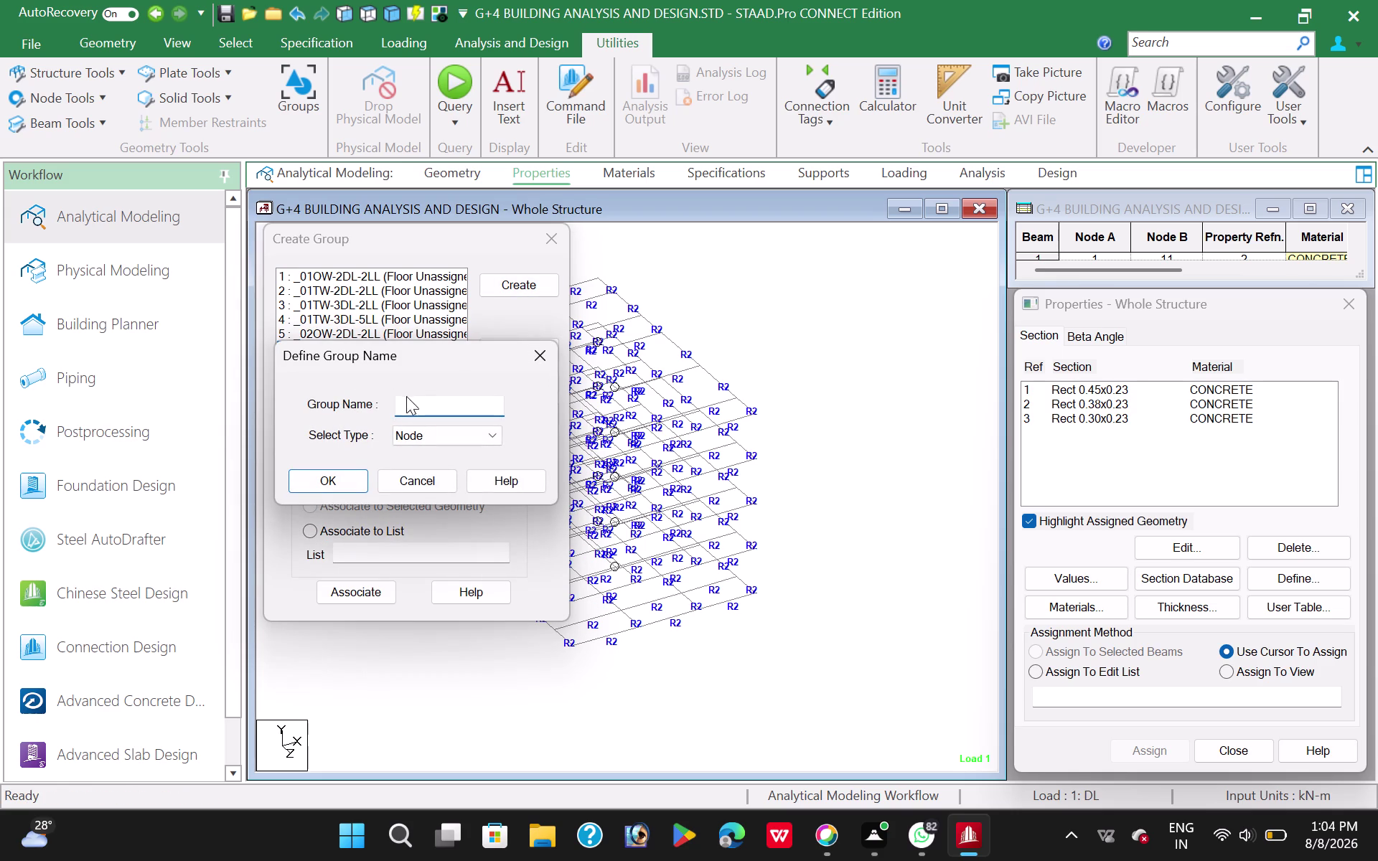
text(02)
key(t)
key(w)
key(minus)
text(2DL)
key(BackSpace)
key(BackSpace)
key(BackSpace)
text(3DL-)
text(2LL)
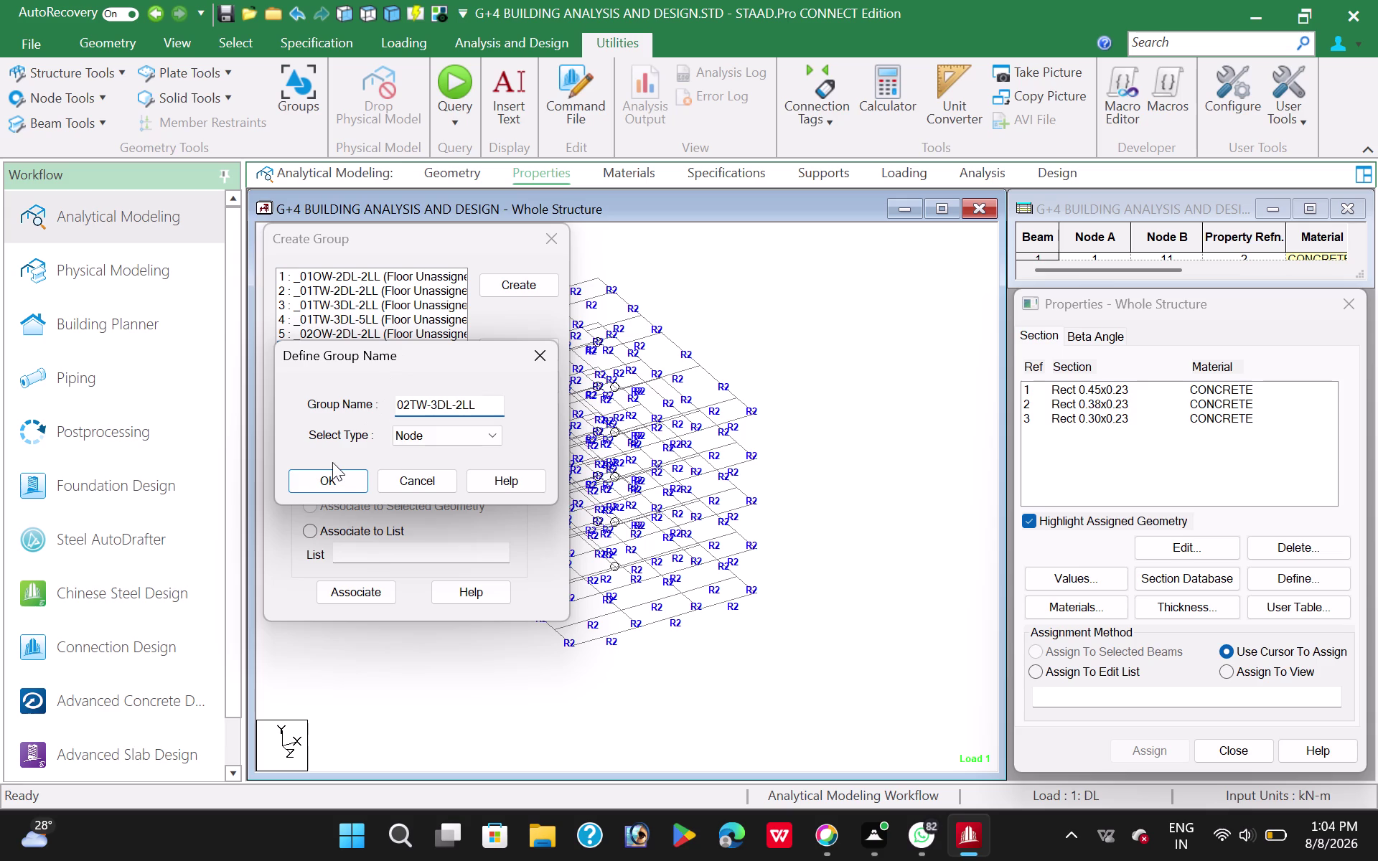
click(408, 432)
click(413, 494)
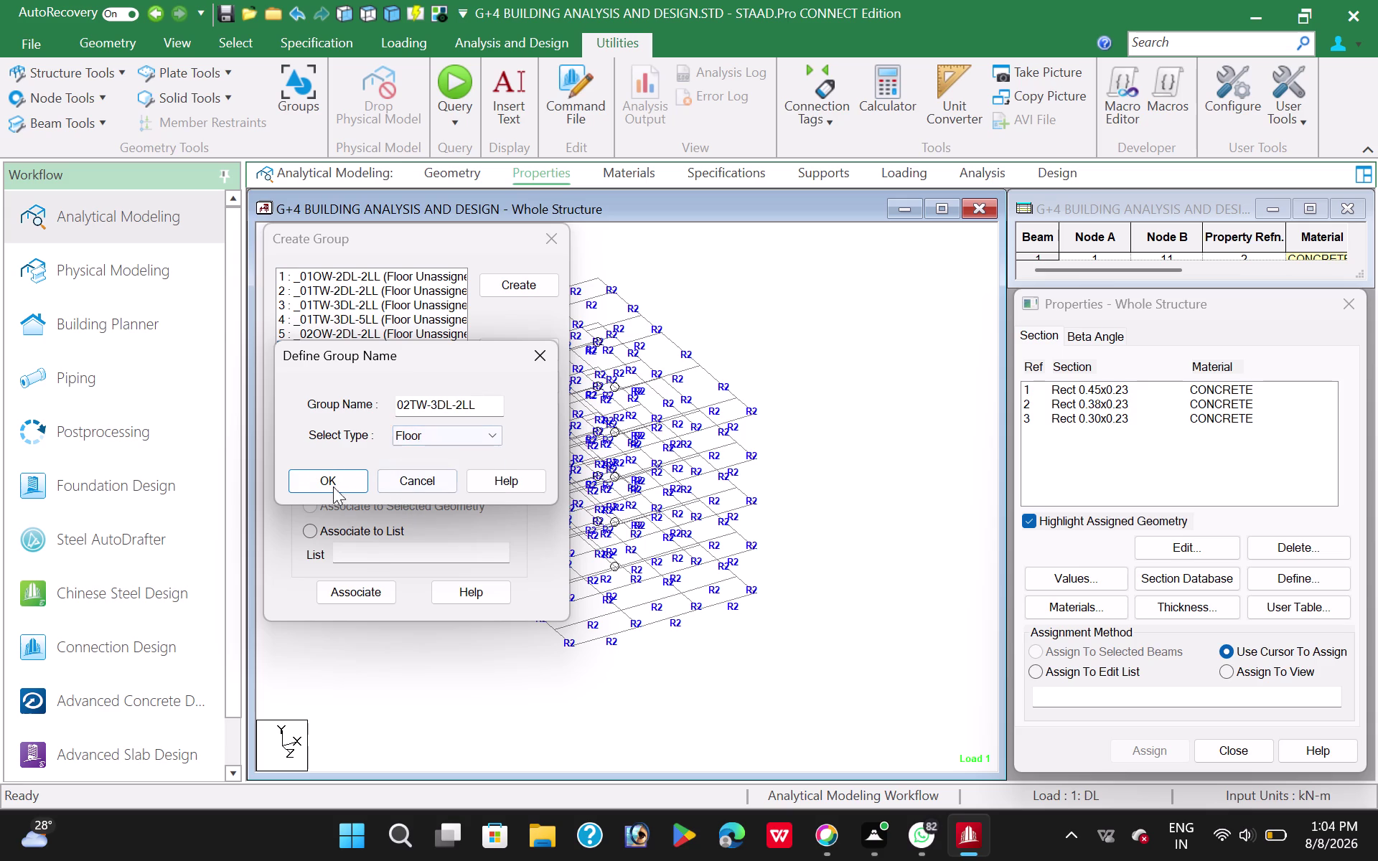
click(328, 485)
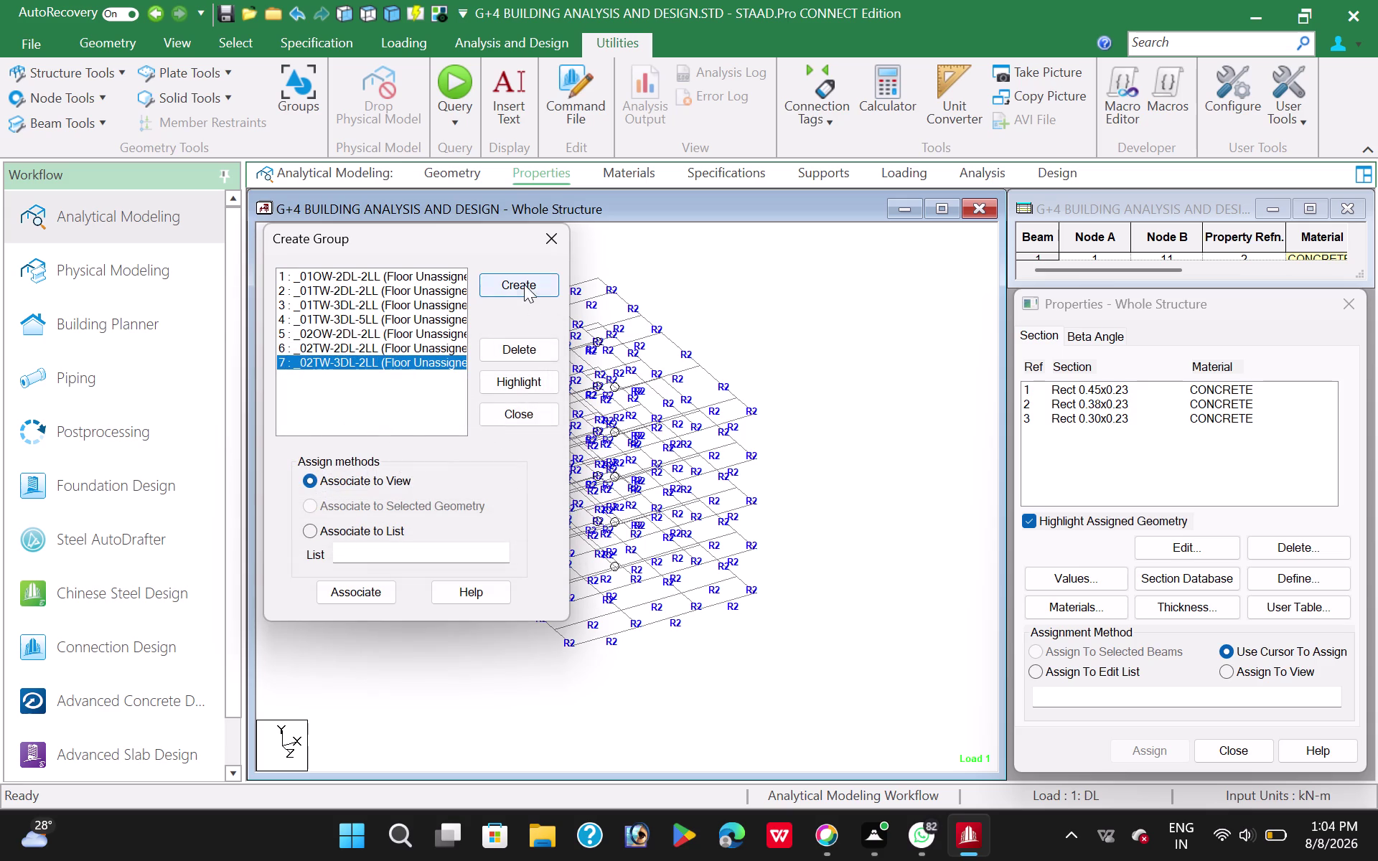
Create floor group 02TW-3DL-5LL.
click(524, 285)
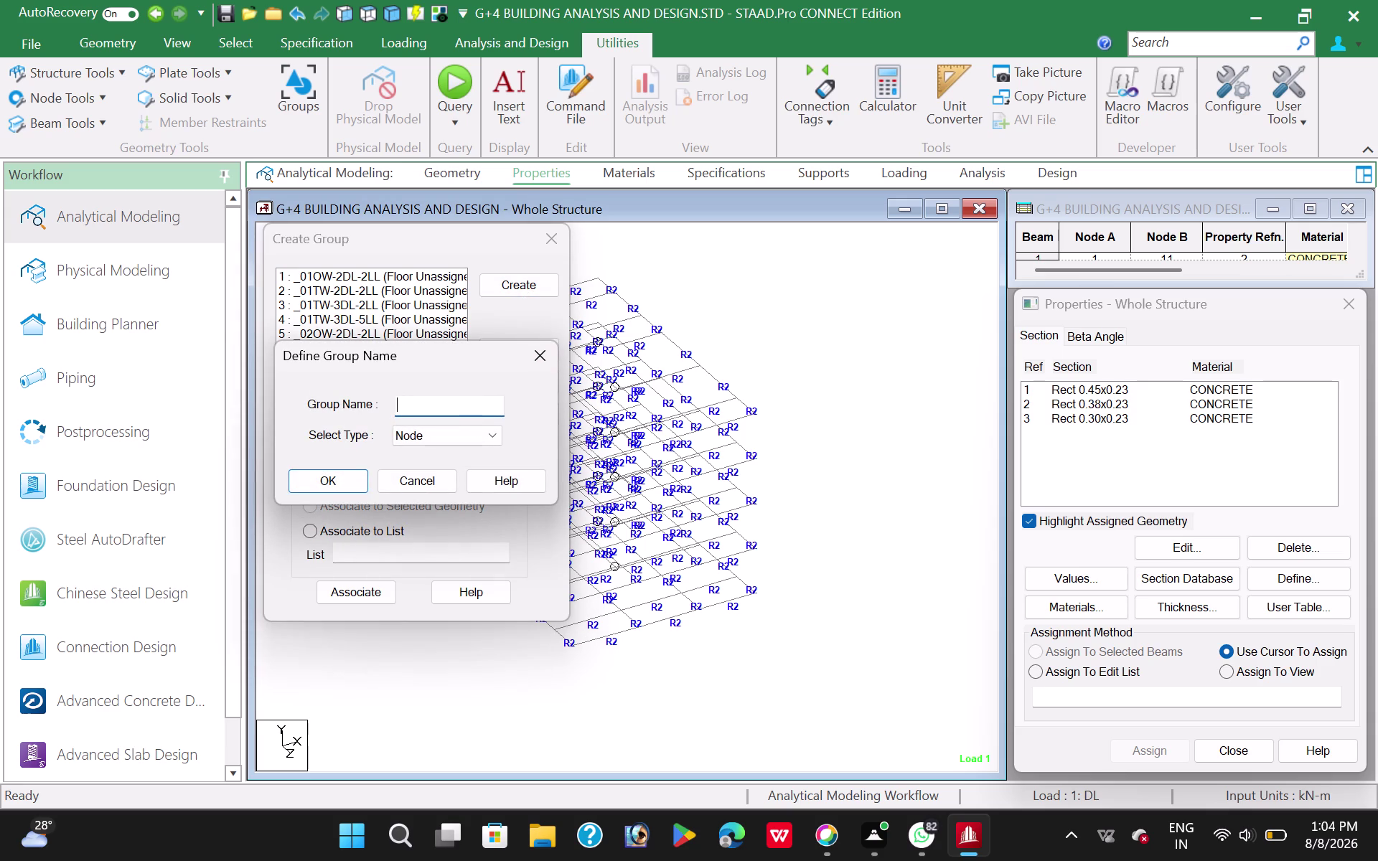
text(0)
text(2)
text(TW)
key(minus)
text(3DL)
text(-)
text(5L)
key(l)
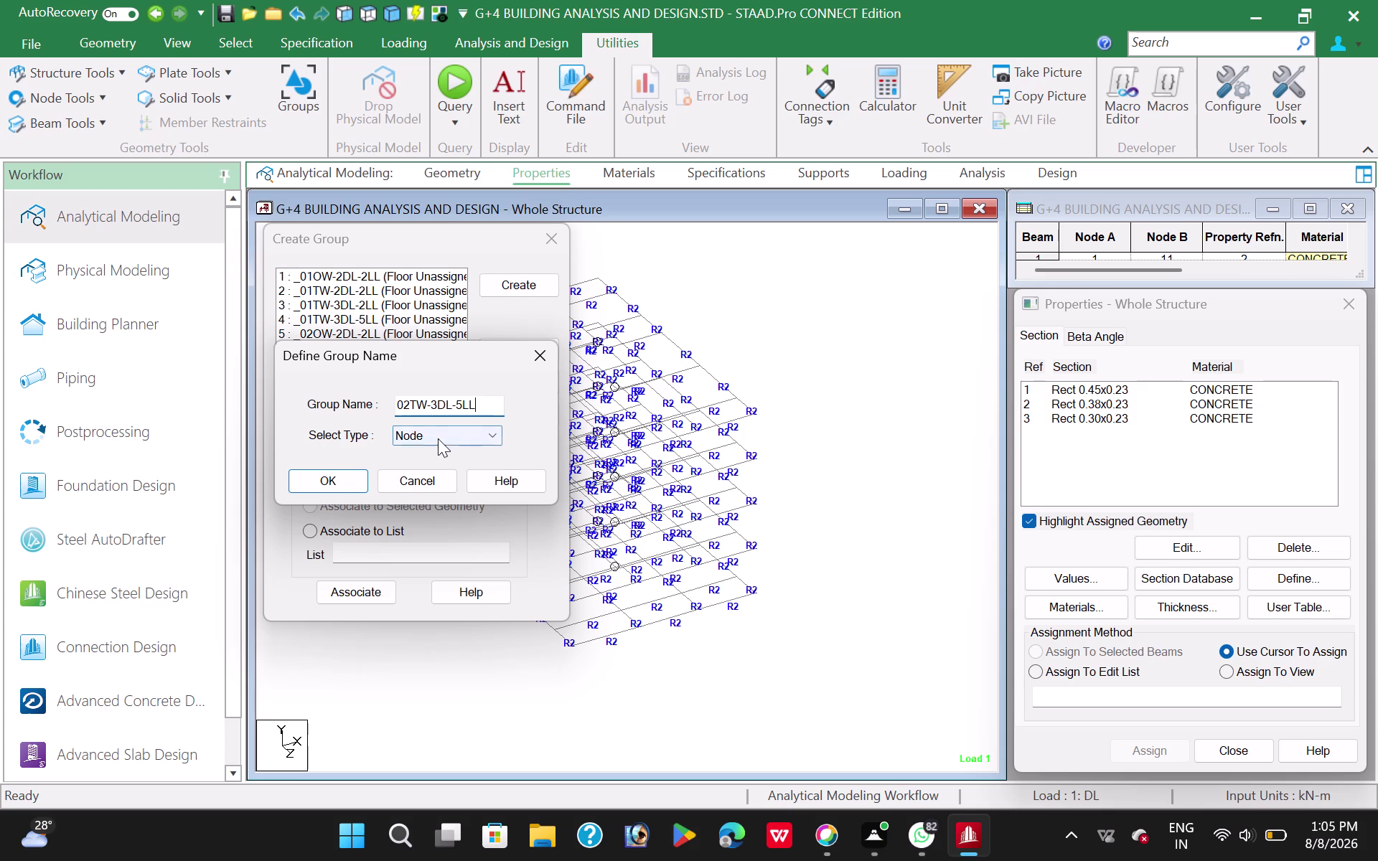
click(439, 439)
click(418, 492)
click(347, 482)
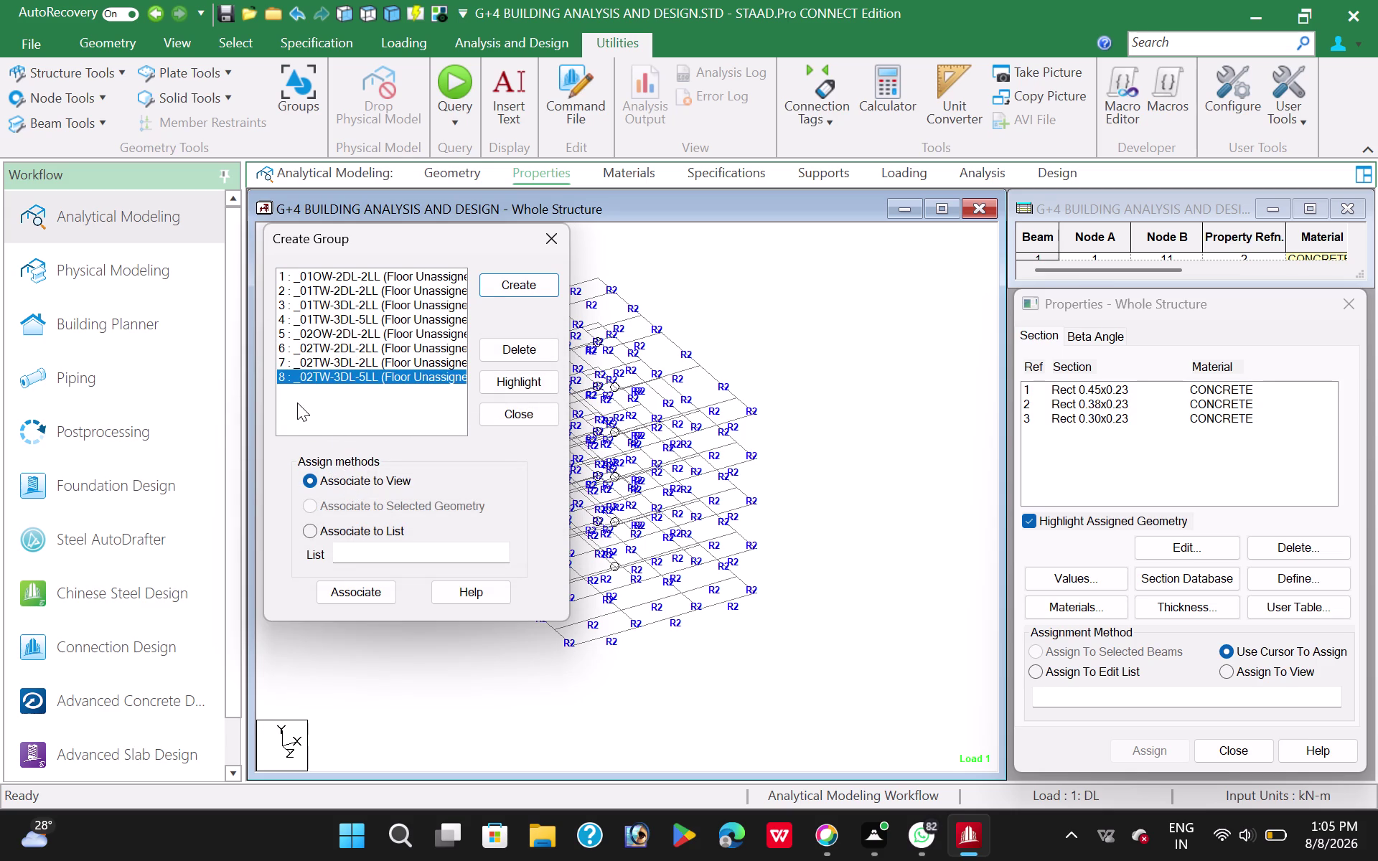
Start a new group named 03OW-2DL-2LL and open its type list.
click(511, 287)
click(437, 407)
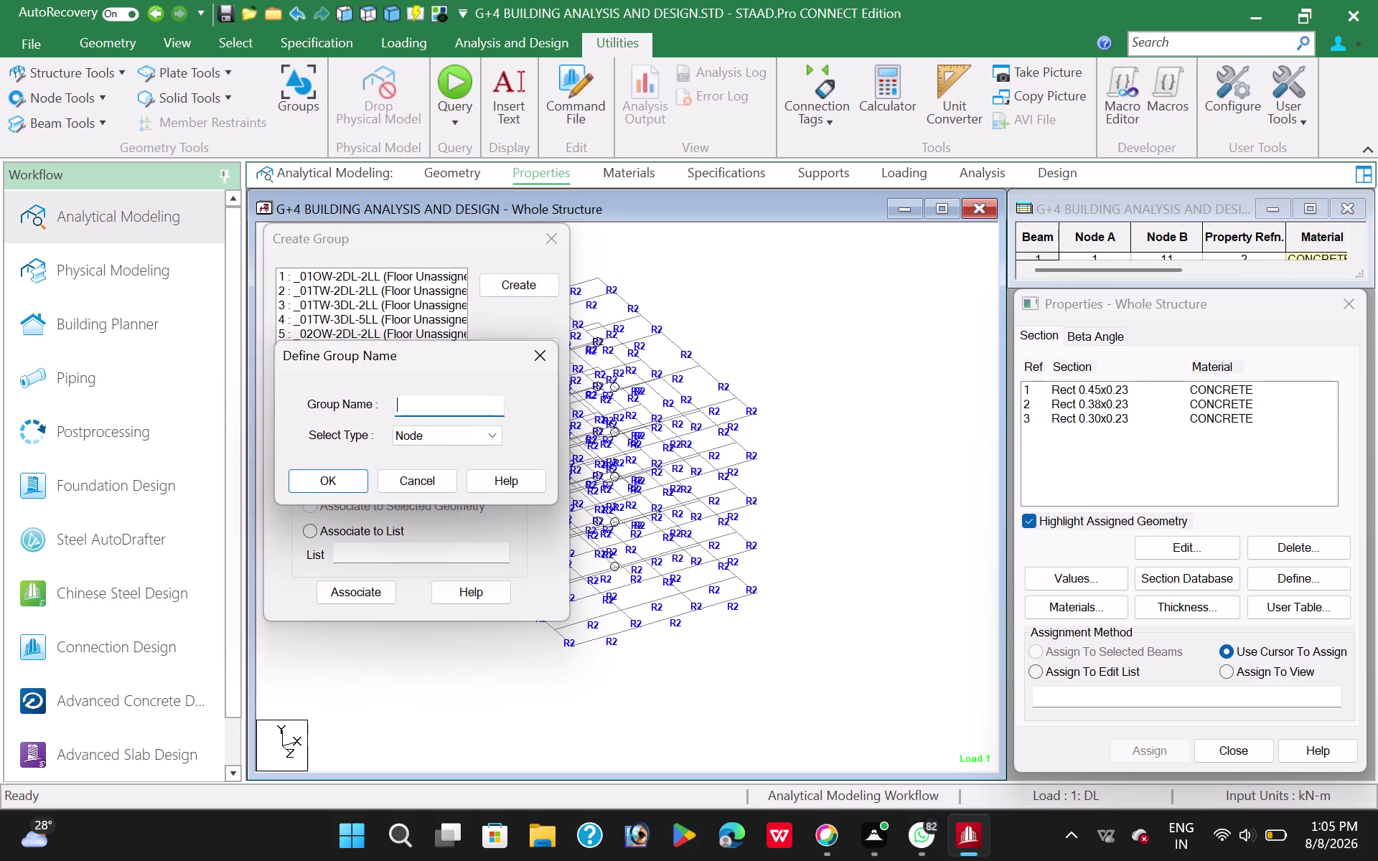
text(03)
key(minus)
key(BackSpace)
text(OW)
text(-)
text(2)
text(DL-2LL)
click(431, 440)
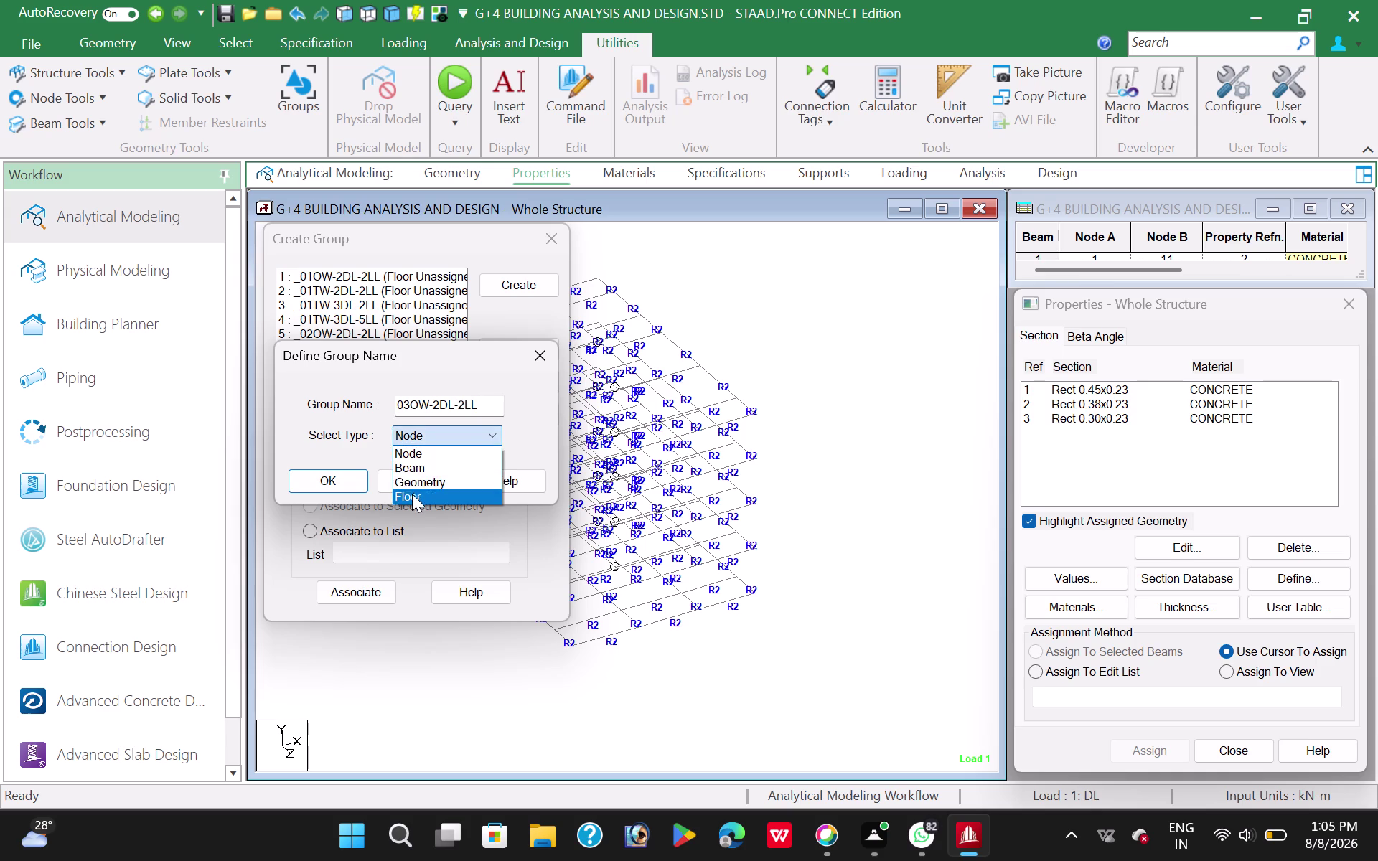
Finish Floor group _03OW-2DL-2LL and create Floor group _03TW-2DL-2LL.
click(412, 495)
click(350, 480)
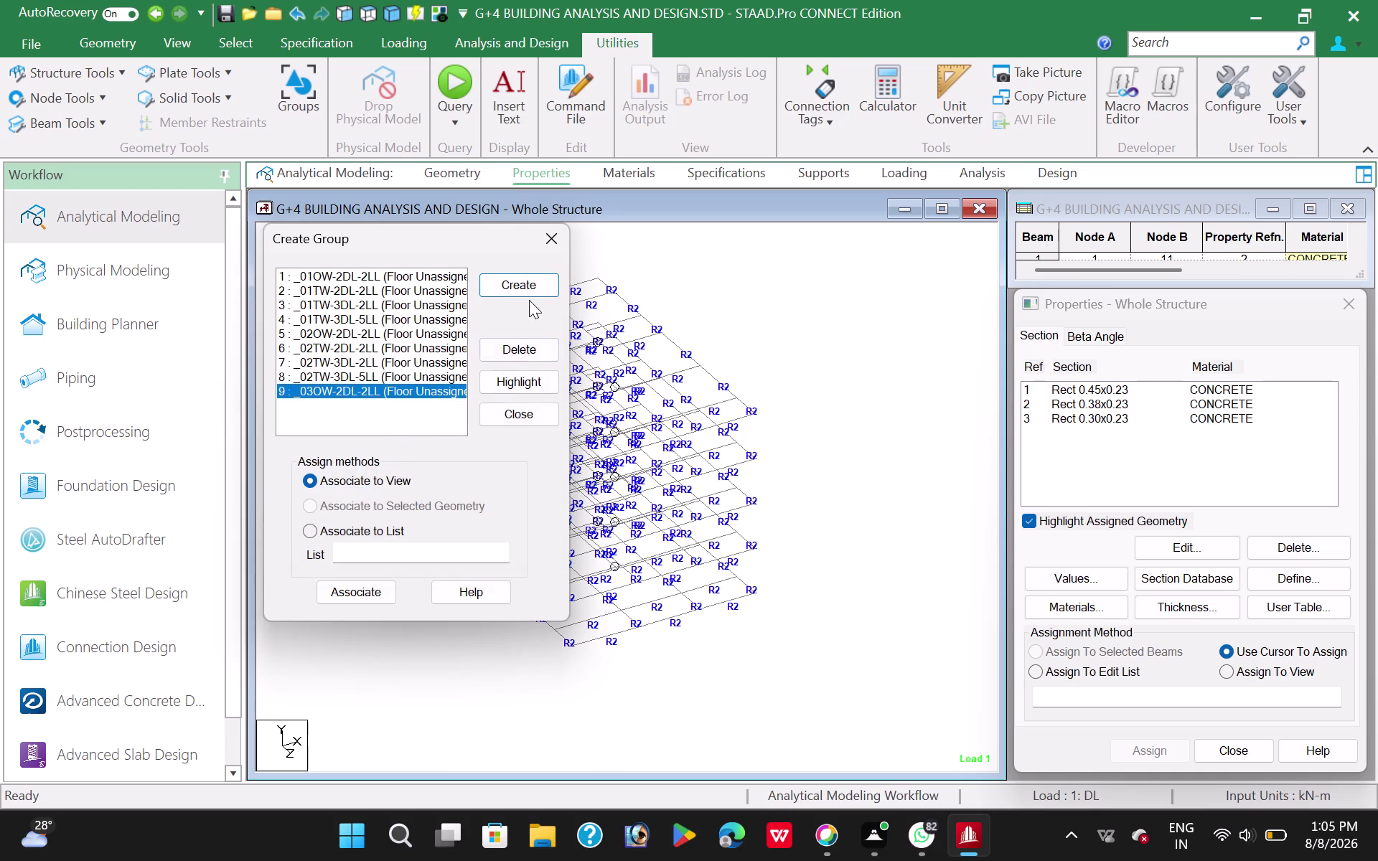
click(526, 286)
click(434, 404)
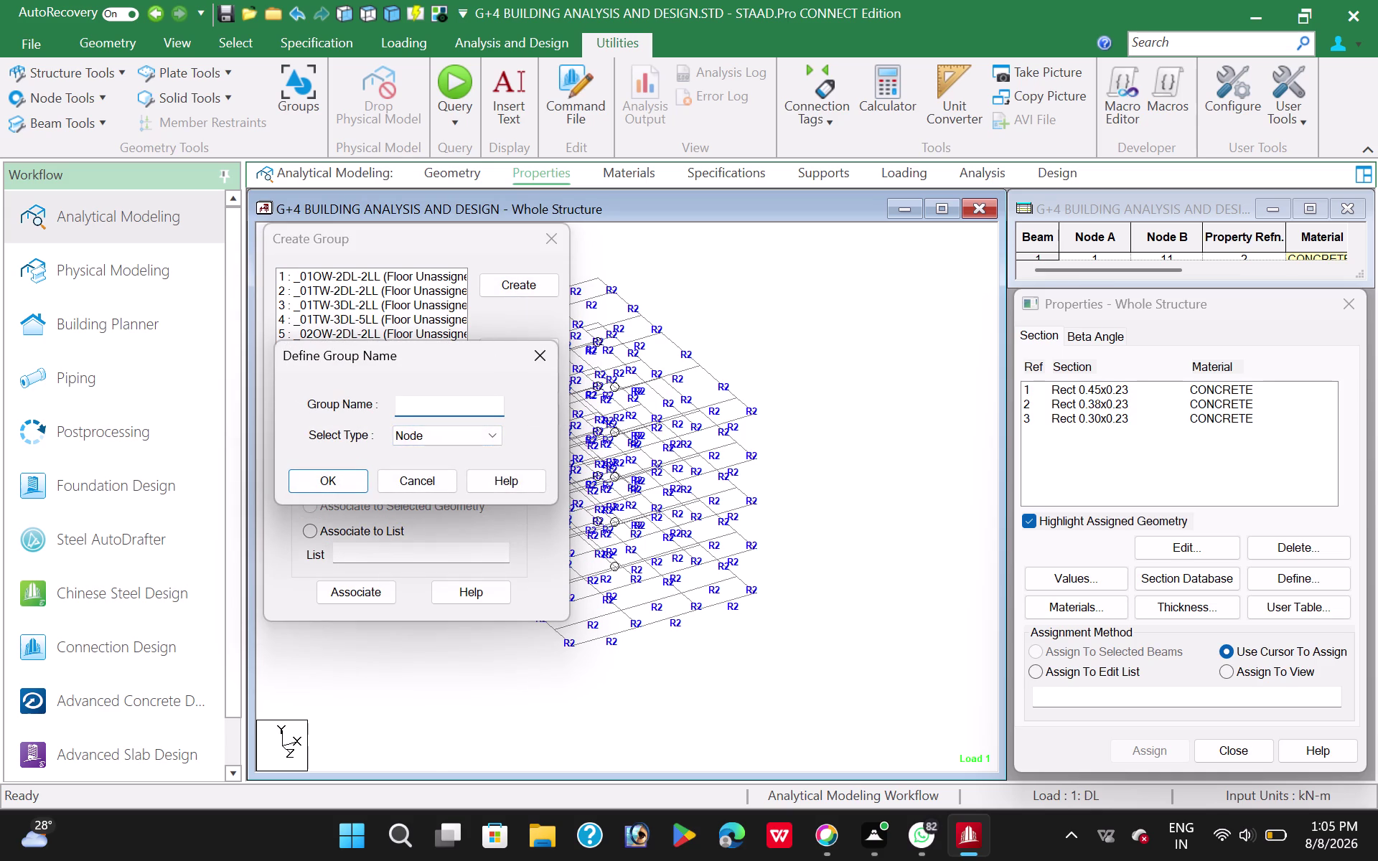
text(03)
text(TW)
key(minus)
text(2DL)
text(-2LL)
click(421, 433)
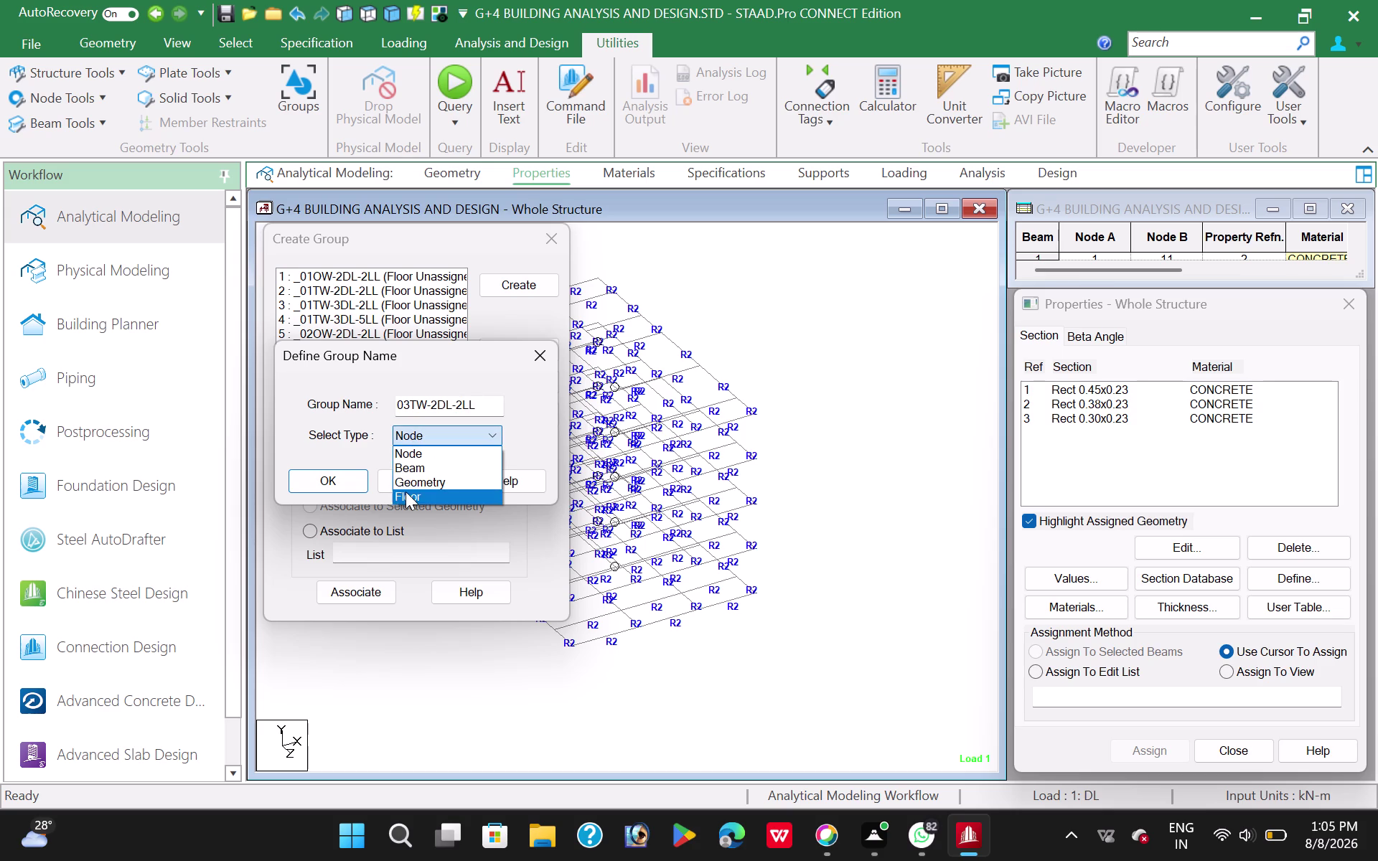
click(405, 495)
drag(419, 351, 369, 486)
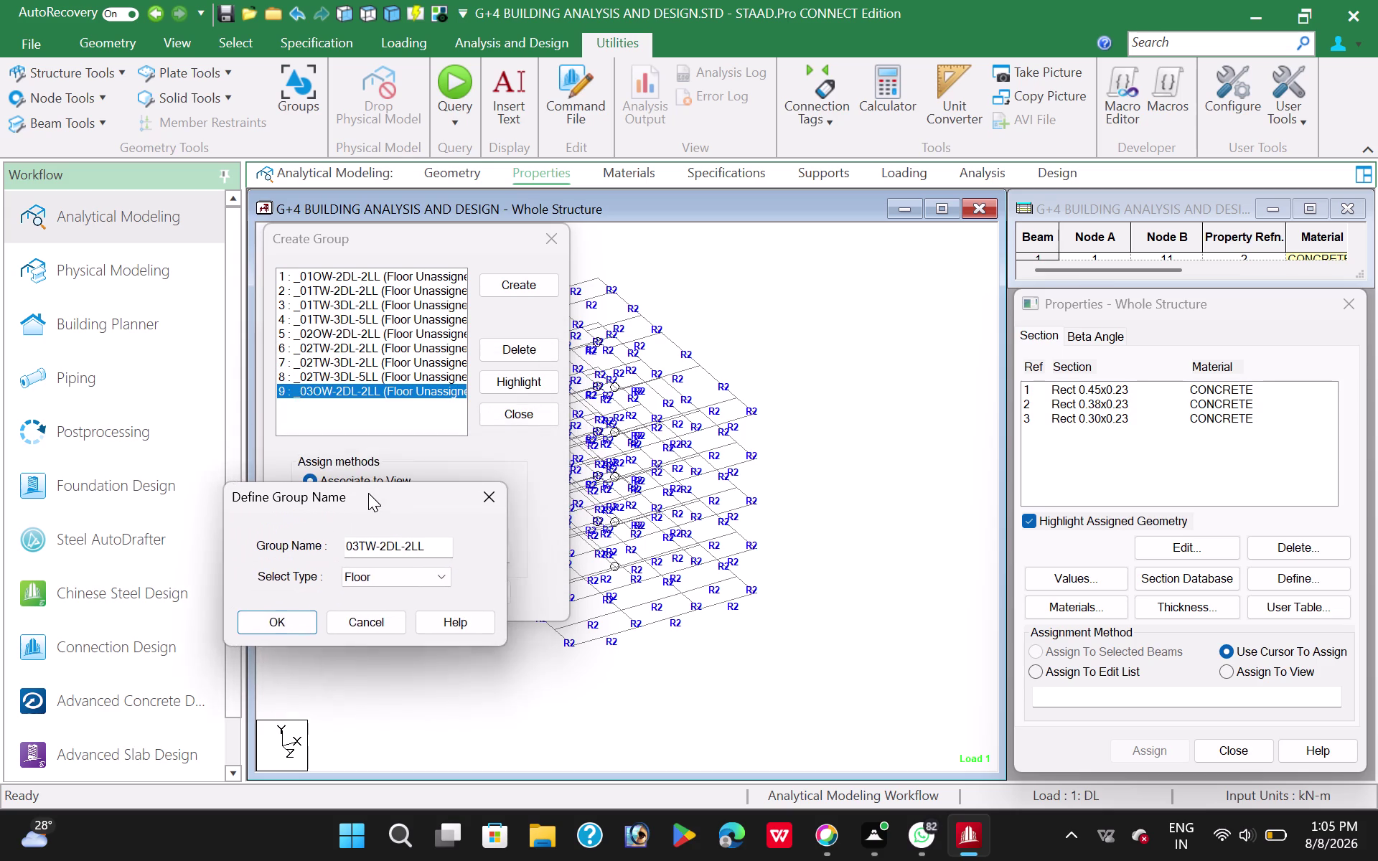
drag(369, 486, 370, 474)
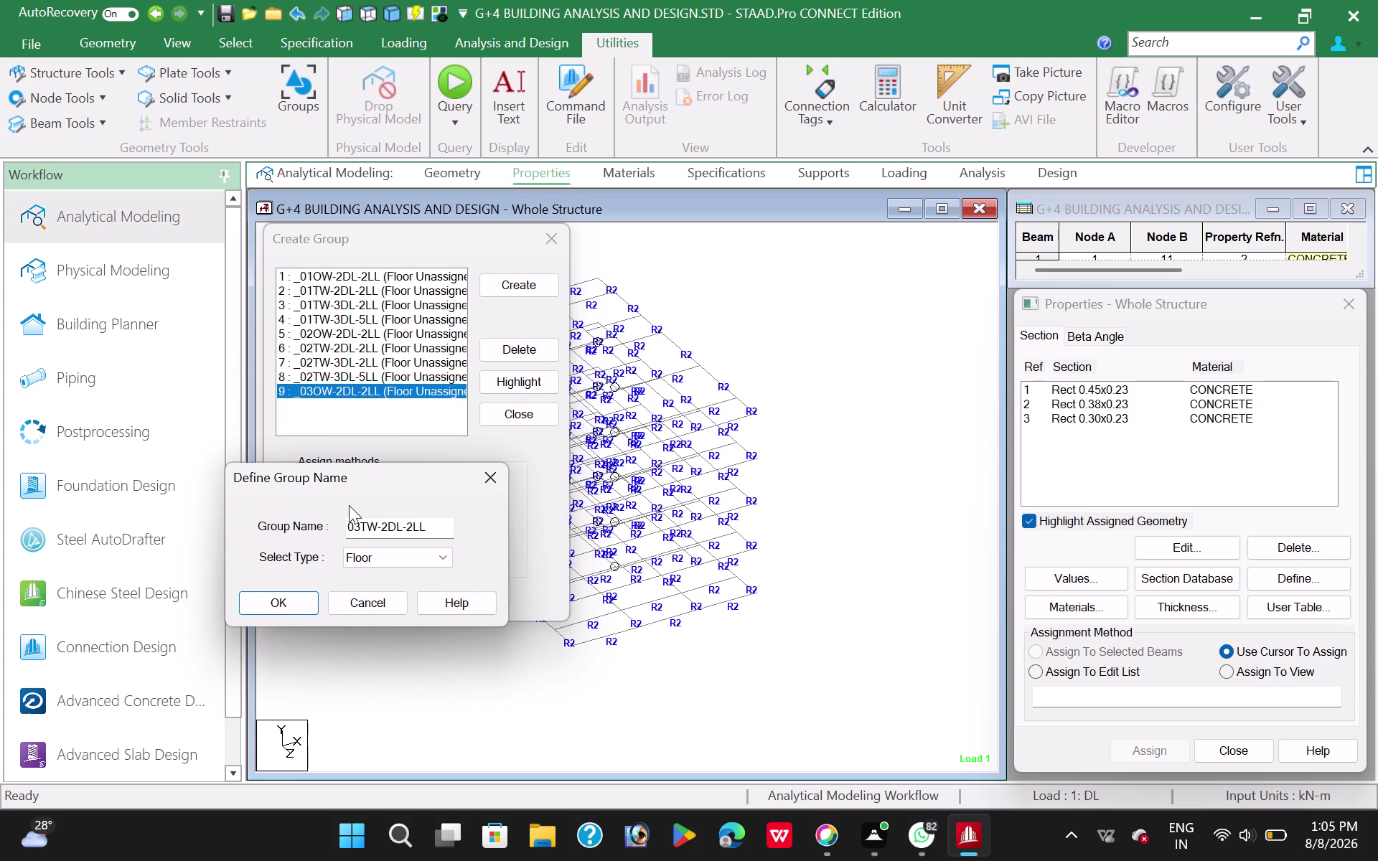
click(263, 603)
Create Floor group _03TW-3DL-2LL, fixing a typo in the name.
click(516, 279)
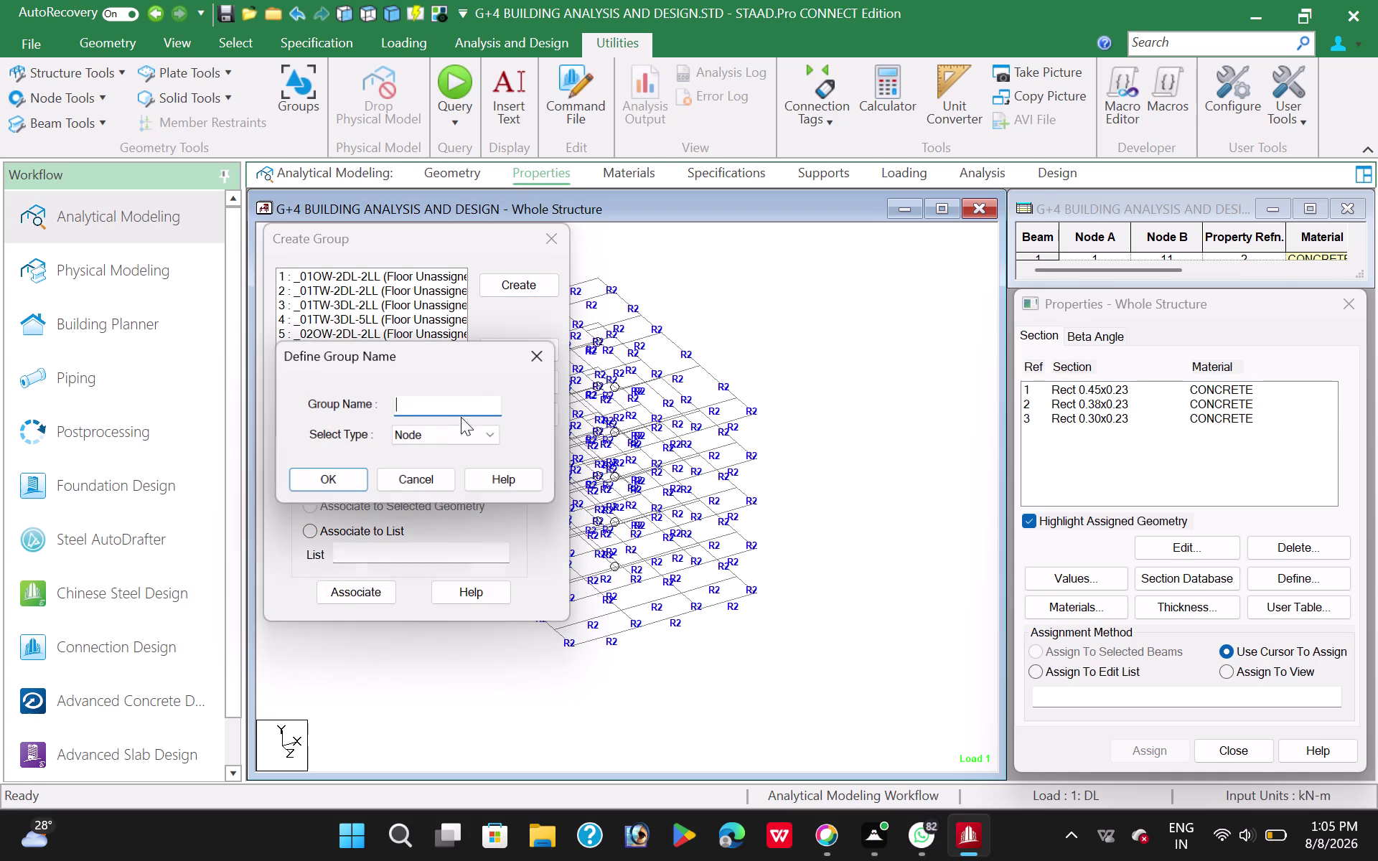
click(436, 407)
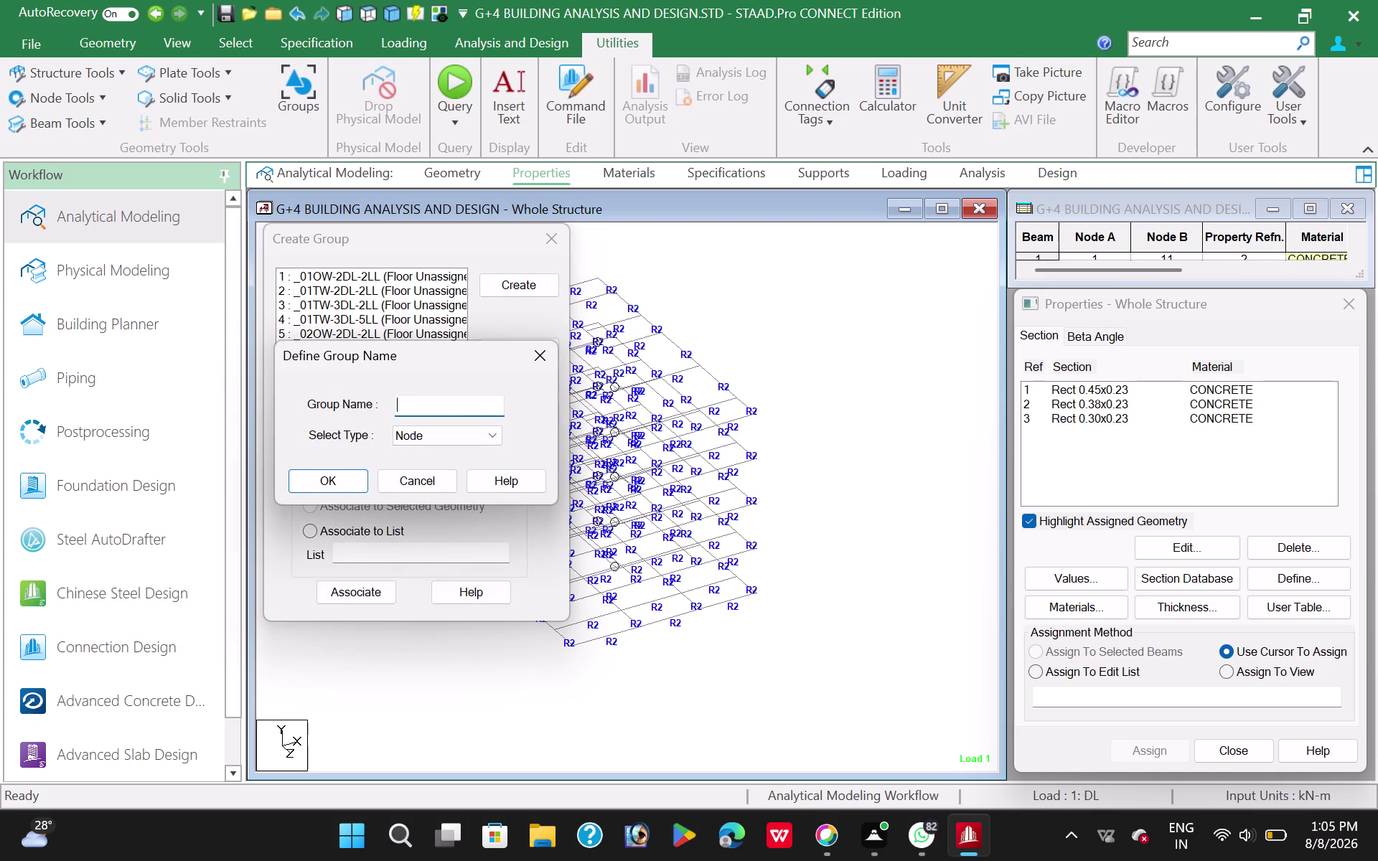
text(093)
key(BackSpace)
key(BackSpace)
key(3)
text(TW)
key(minus)
text(3DL)
text(-2LL)
click(428, 440)
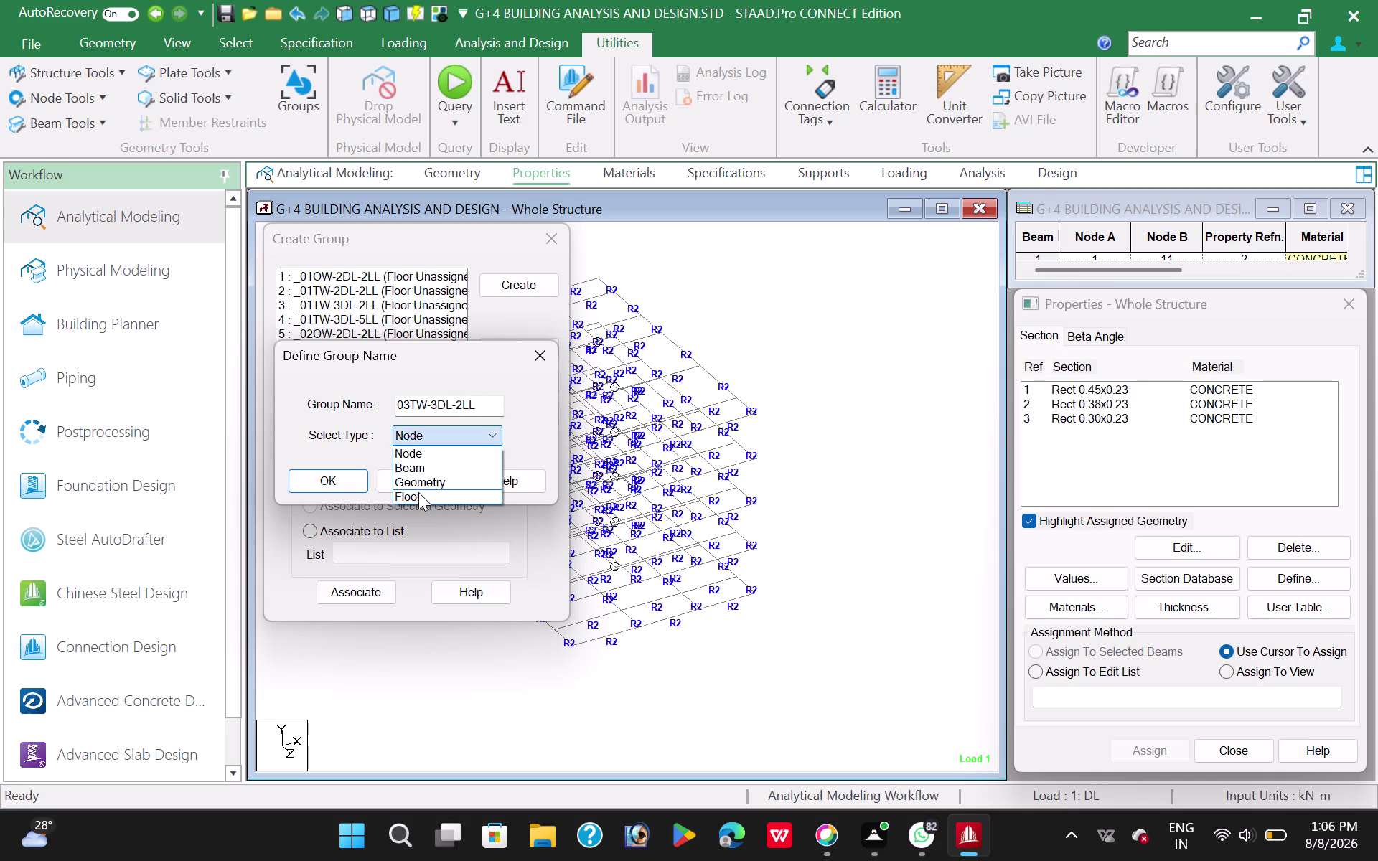
click(418, 493)
click(345, 486)
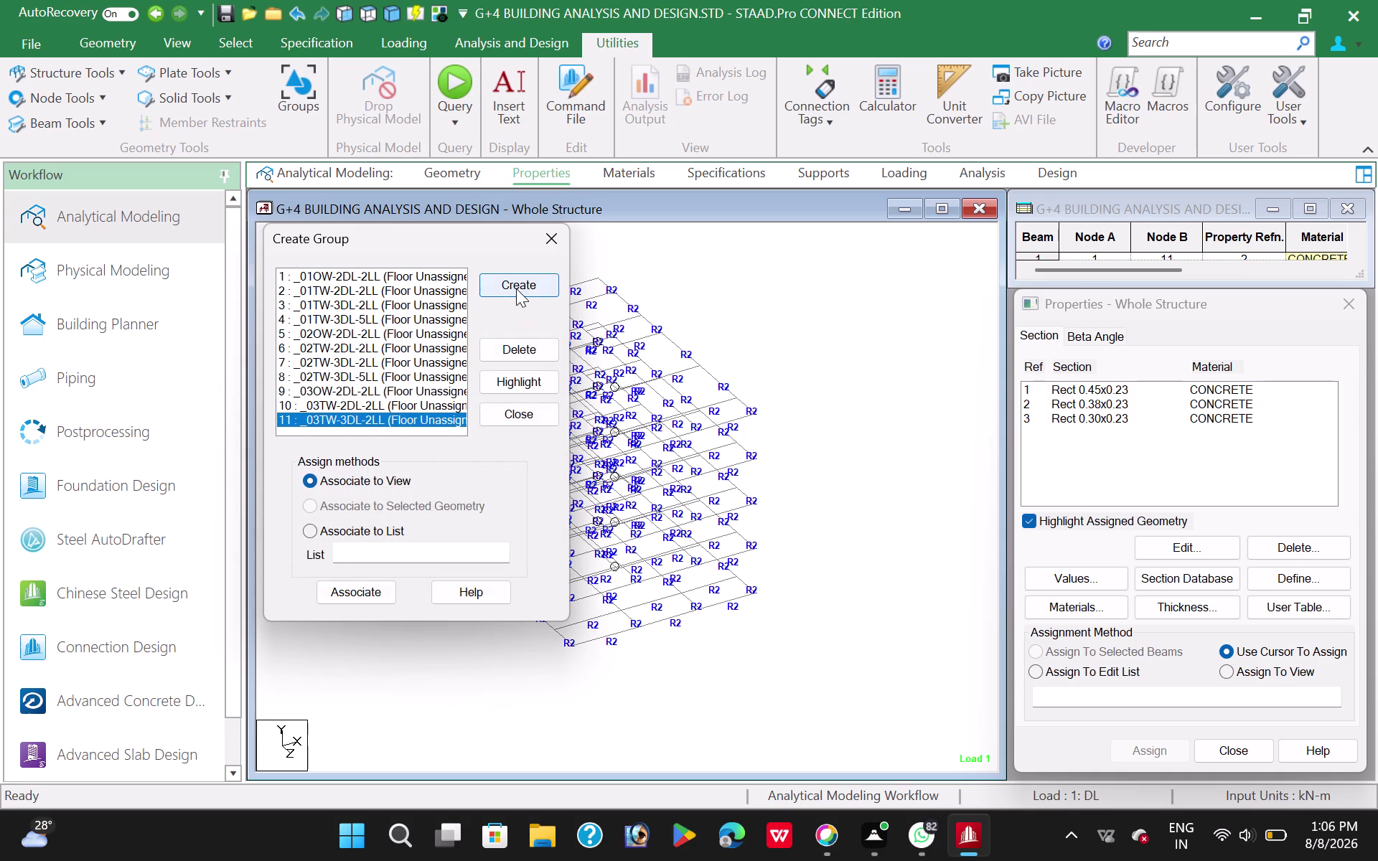
Create Floor group _03TW-3DL-5LL.
click(516, 288)
click(429, 403)
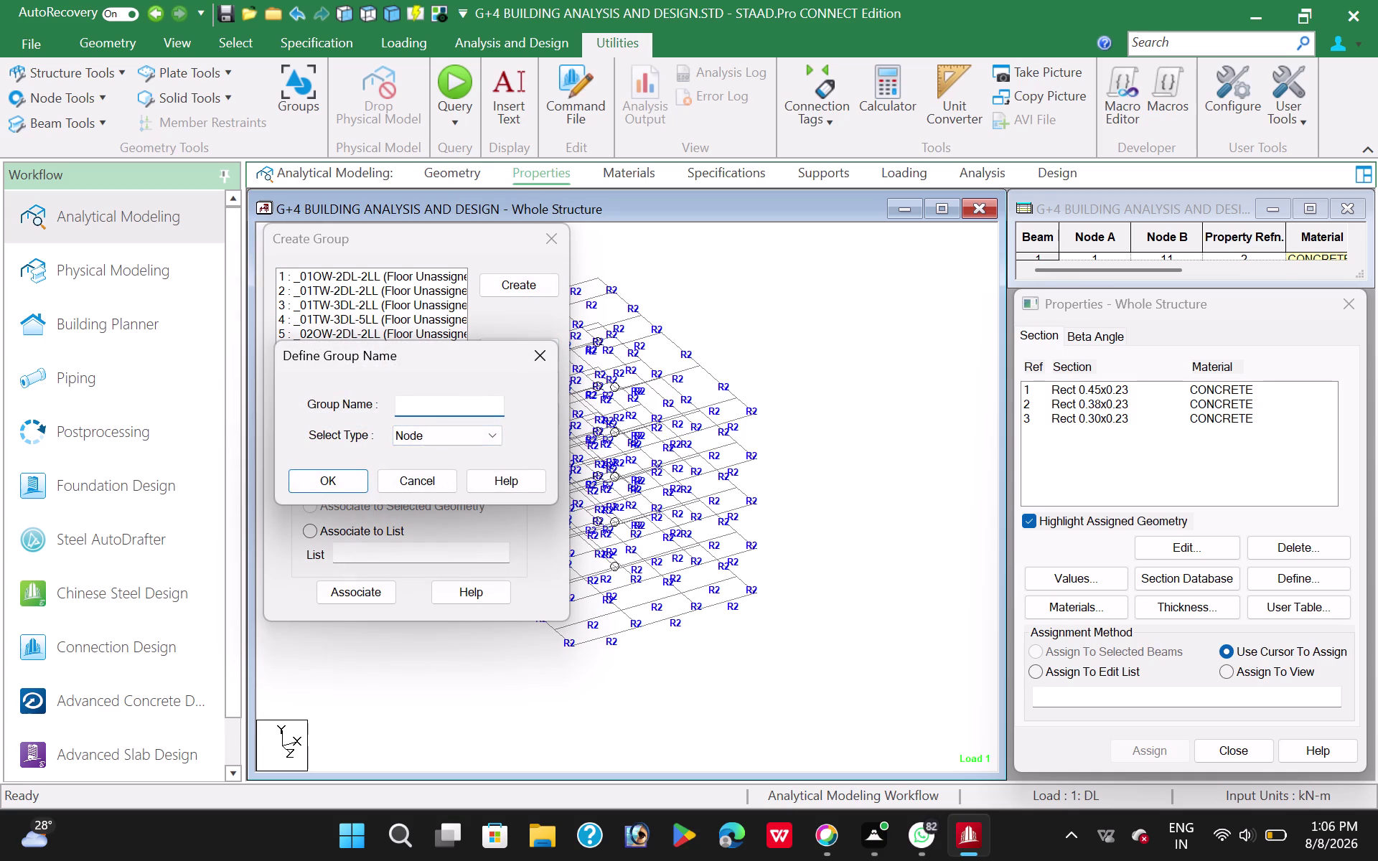
text(03)
text(TW-3)
text(DL-)
text(5)
text(LL)
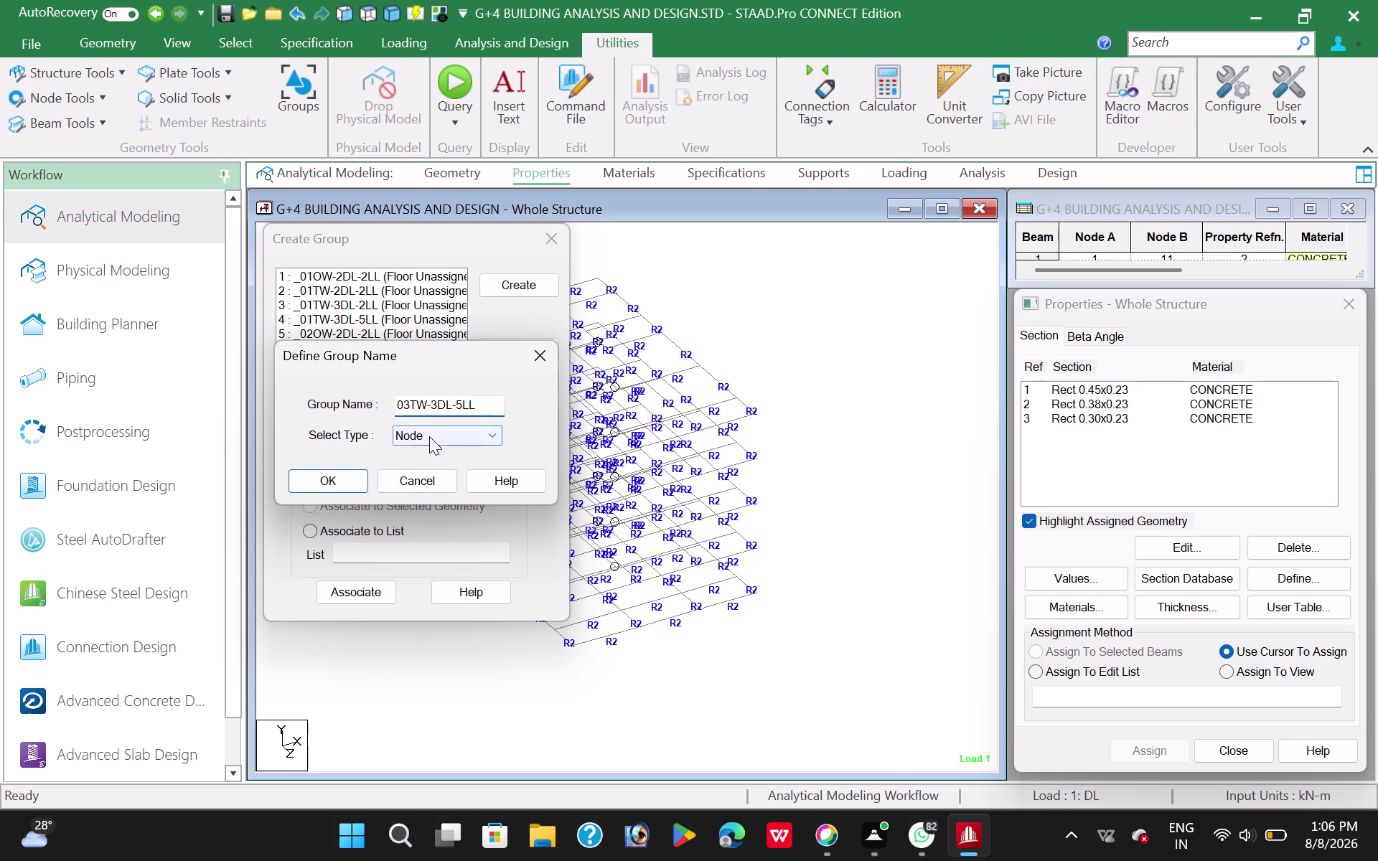
click(431, 435)
click(429, 495)
click(327, 488)
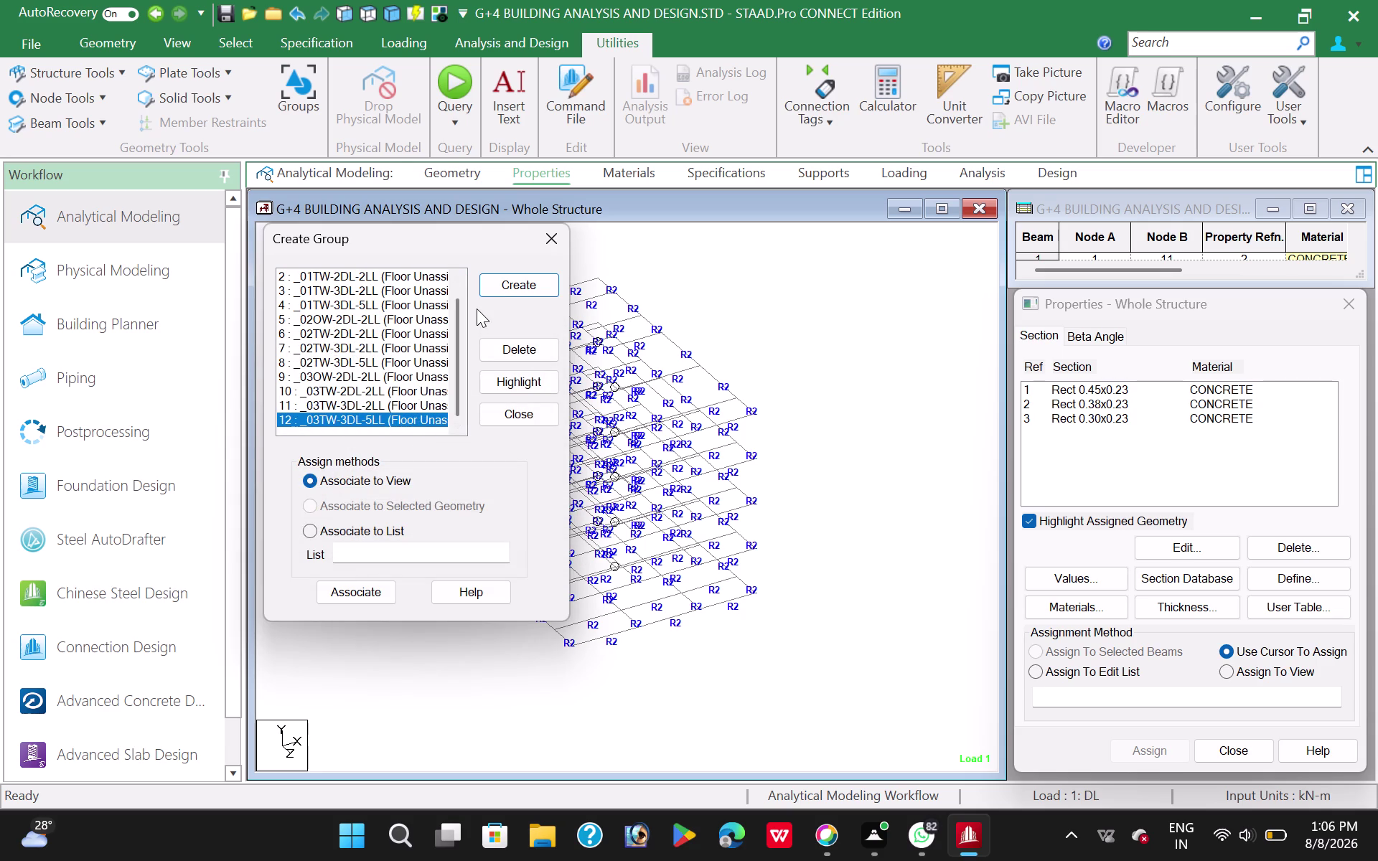
Start a new group named 04OW-2DL-2LL.
click(520, 287)
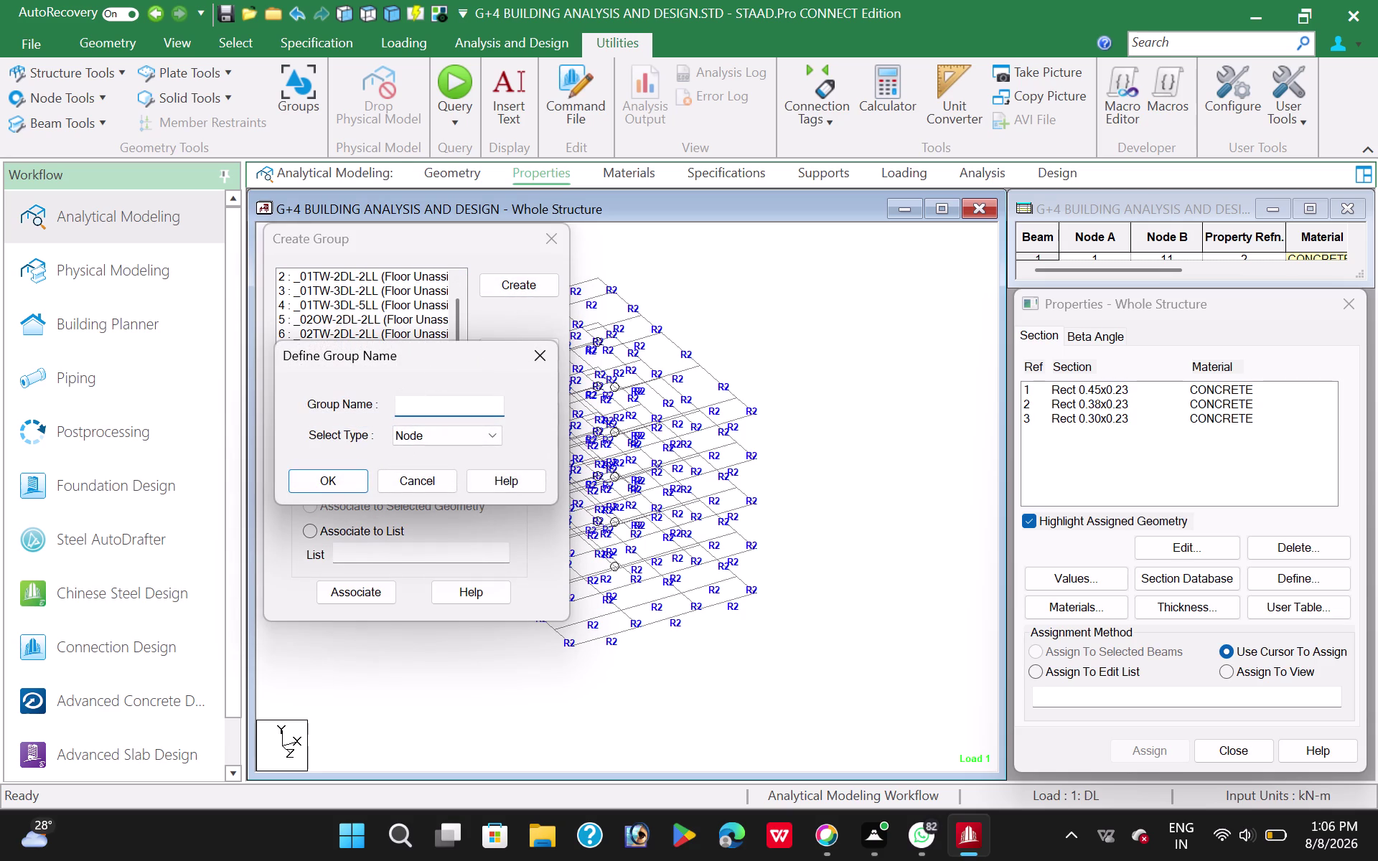
click(403, 403)
text(0)
text(4)
text(OW-)
text(2)
text(DL-2L)
text(L)
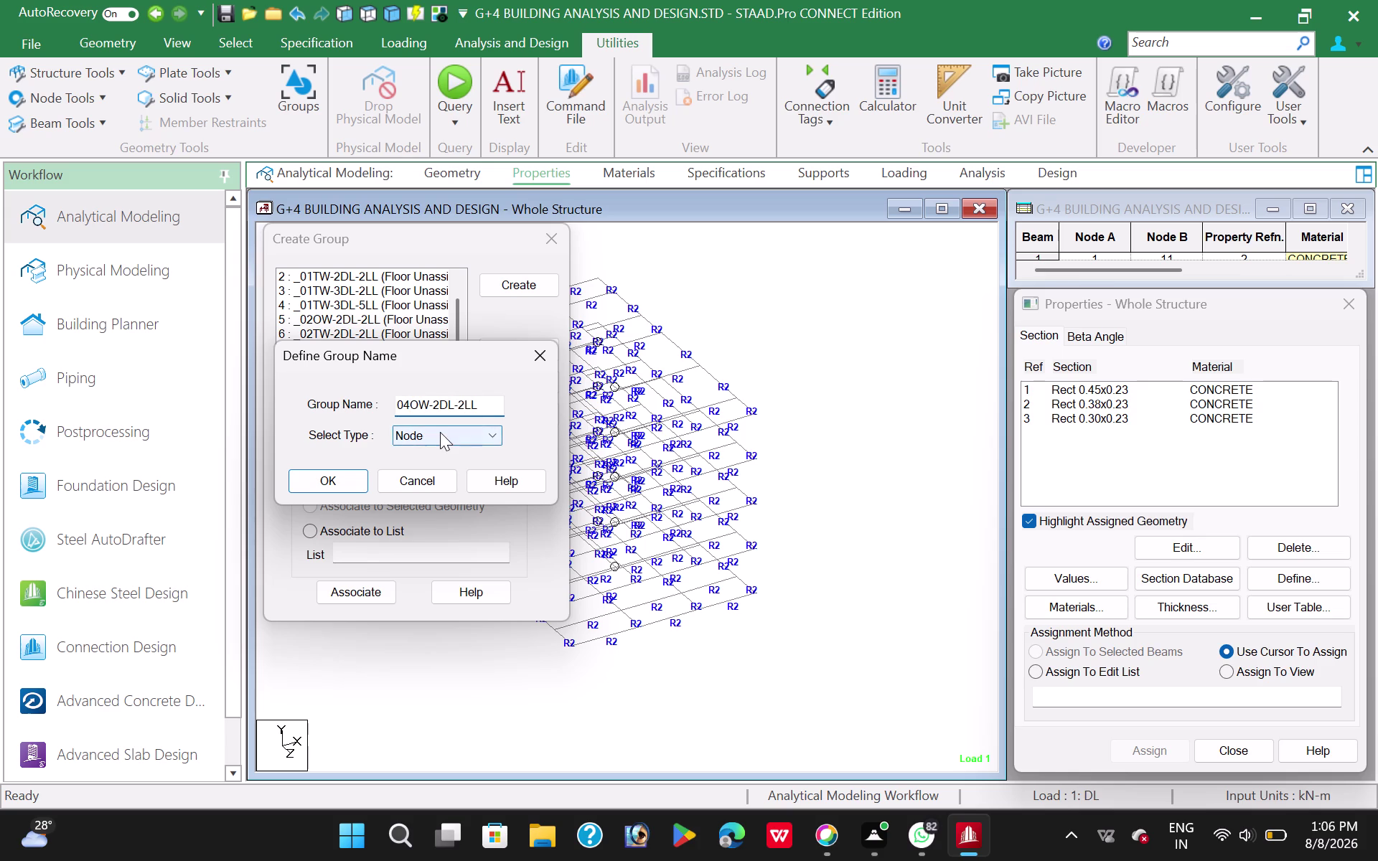
Finish Floor group _04OW-2DL-2LL and create Floor group _04TW-2DL-2LL.
click(440, 433)
click(411, 499)
click(330, 486)
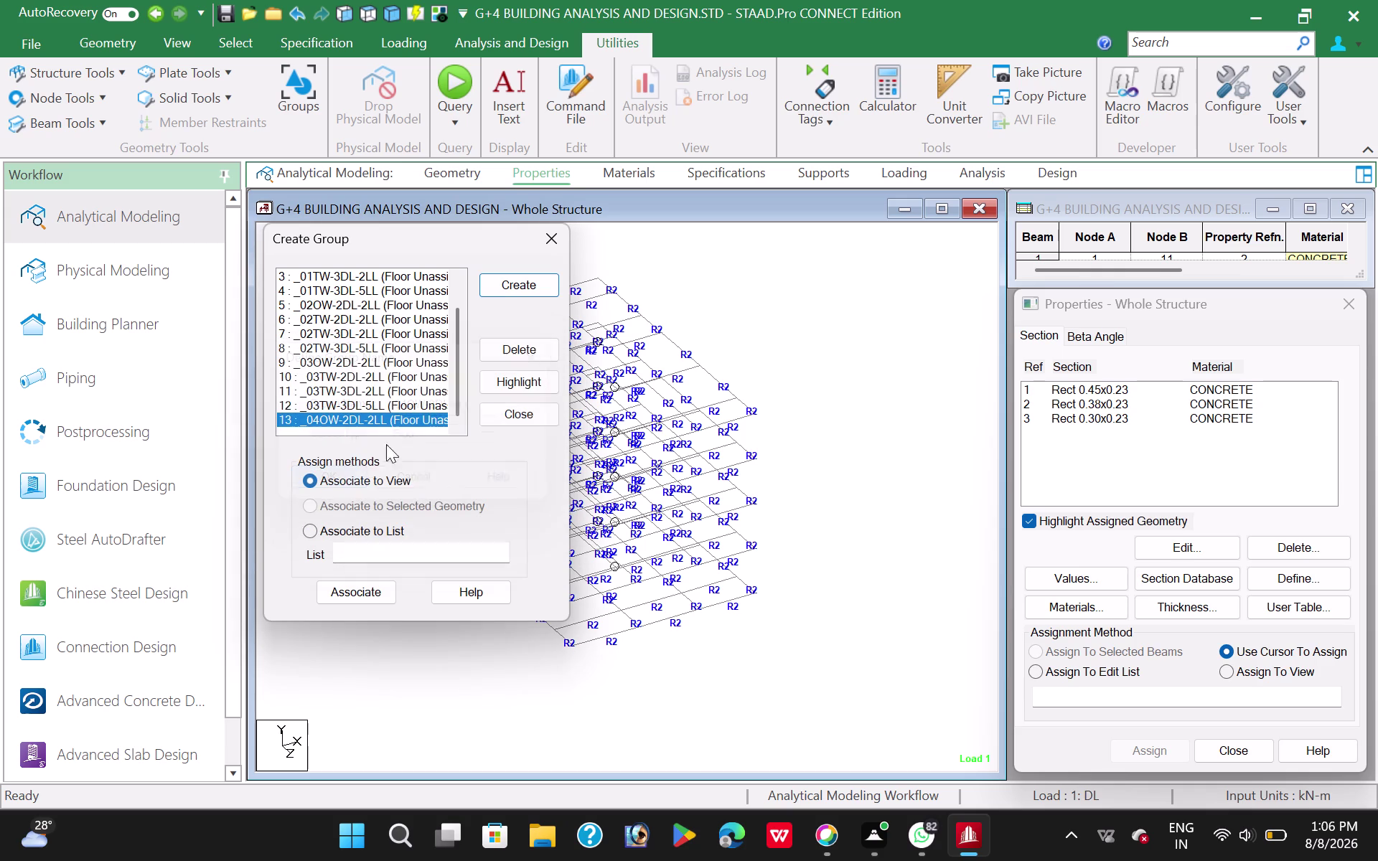
click(525, 288)
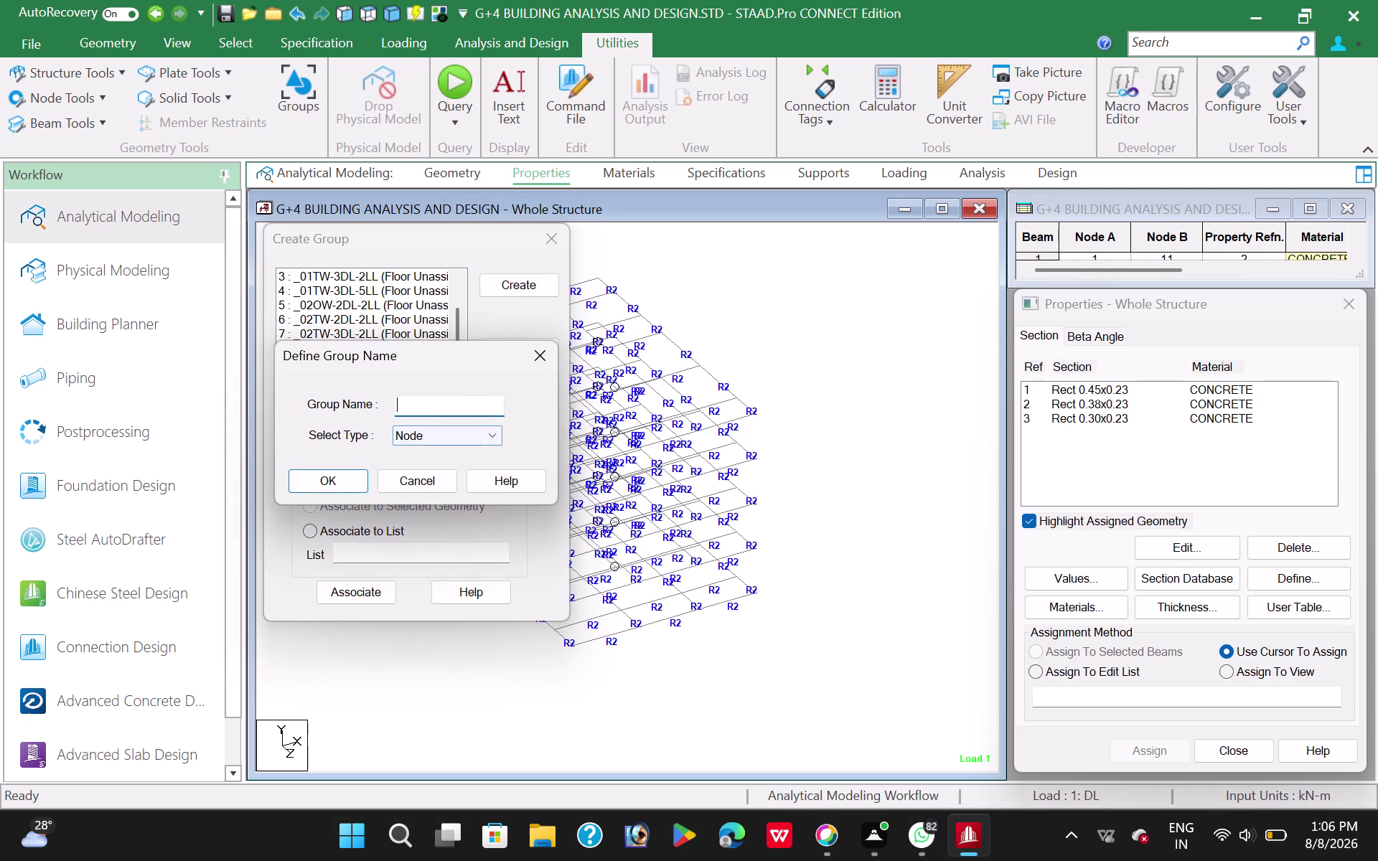
text(0)
text(4)
text(T)
text(W-2)
text(DL)
text(-2)
text(LL)
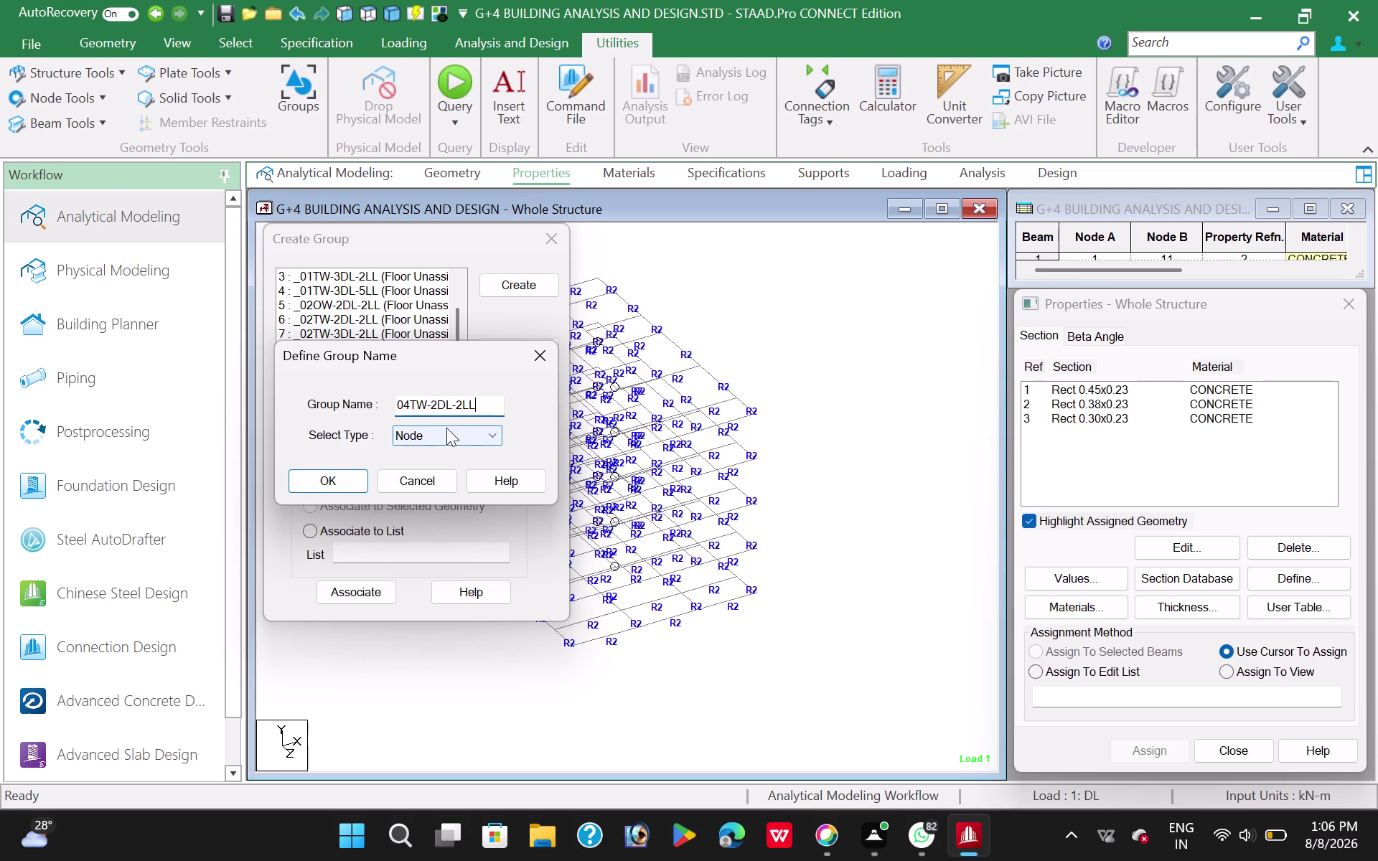
click(448, 430)
click(435, 494)
click(310, 486)
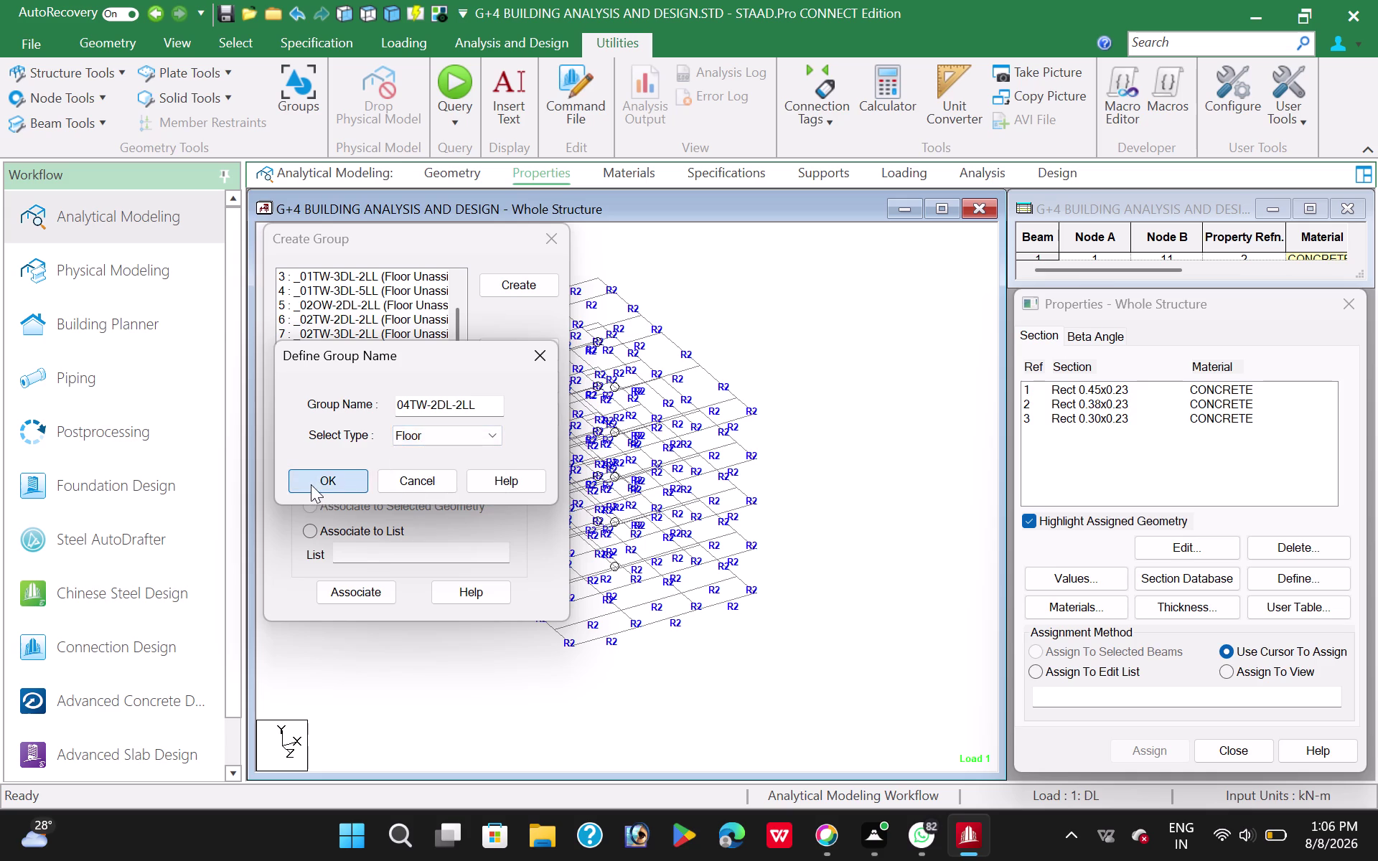
Create Floor group _04TW-3DL-2LL.
click(507, 283)
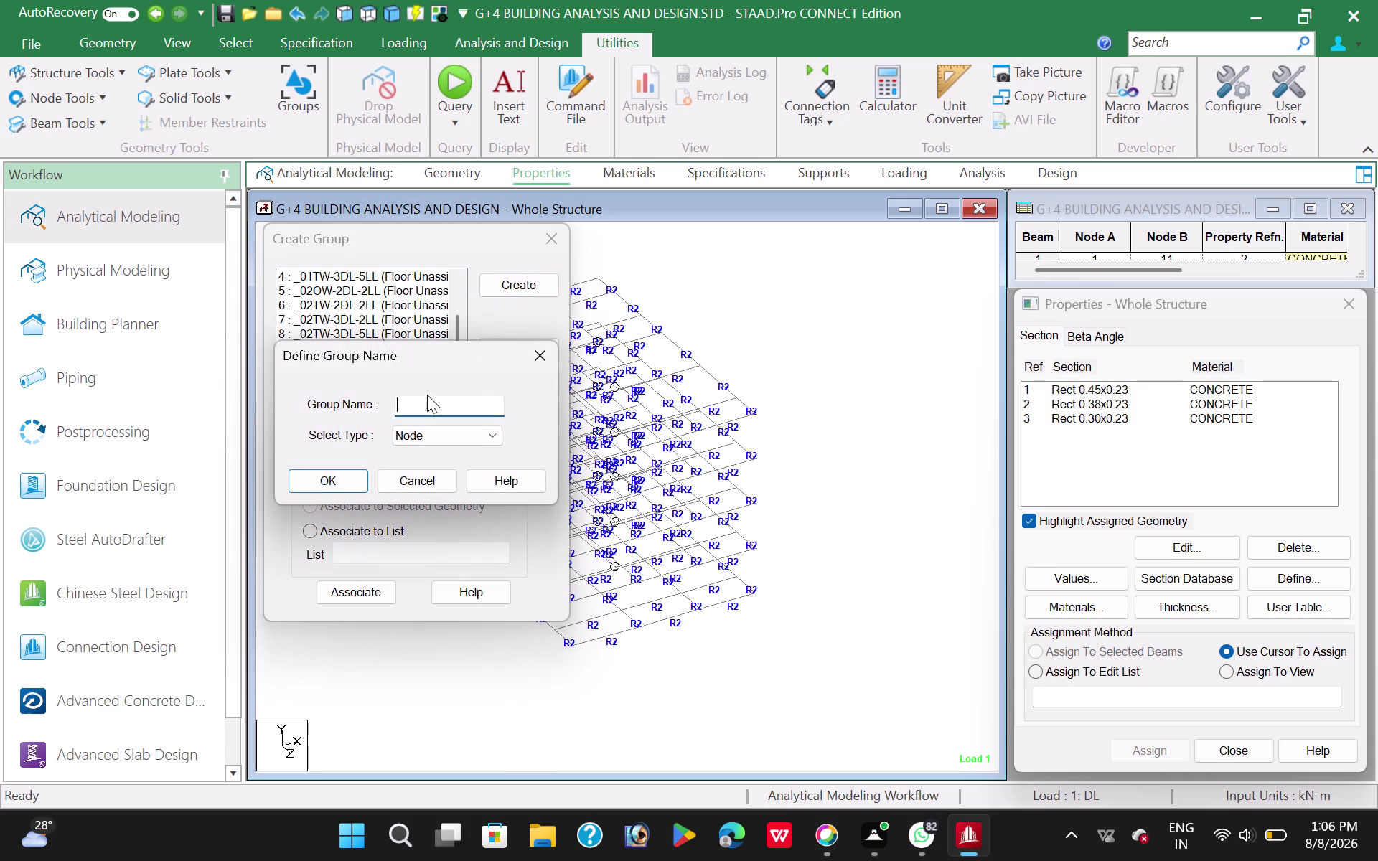
click(432, 402)
text(04)
text(TW-)
text(3DL)
text(-)
text(2L)
text(L)
click(425, 437)
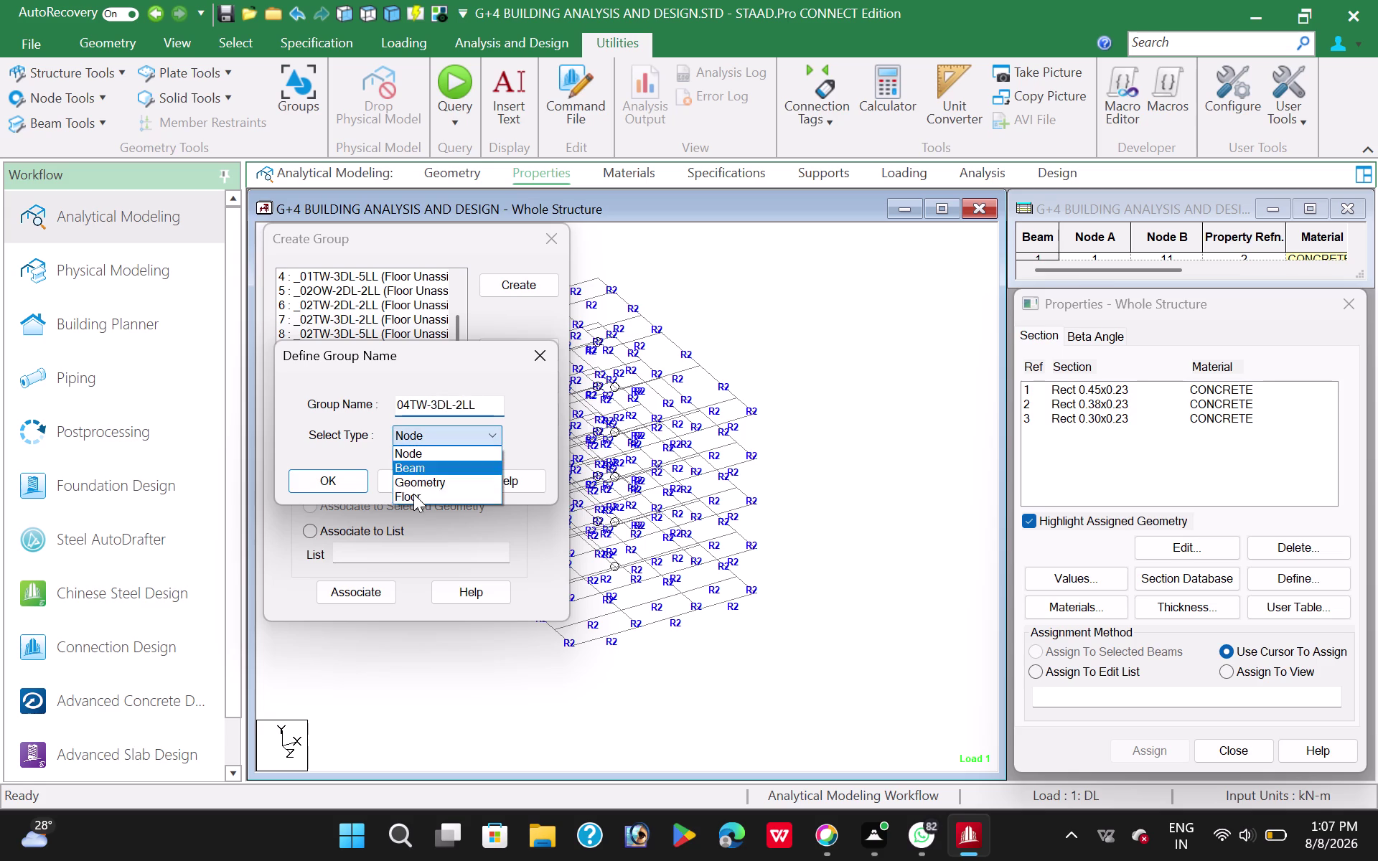
click(418, 496)
click(322, 481)
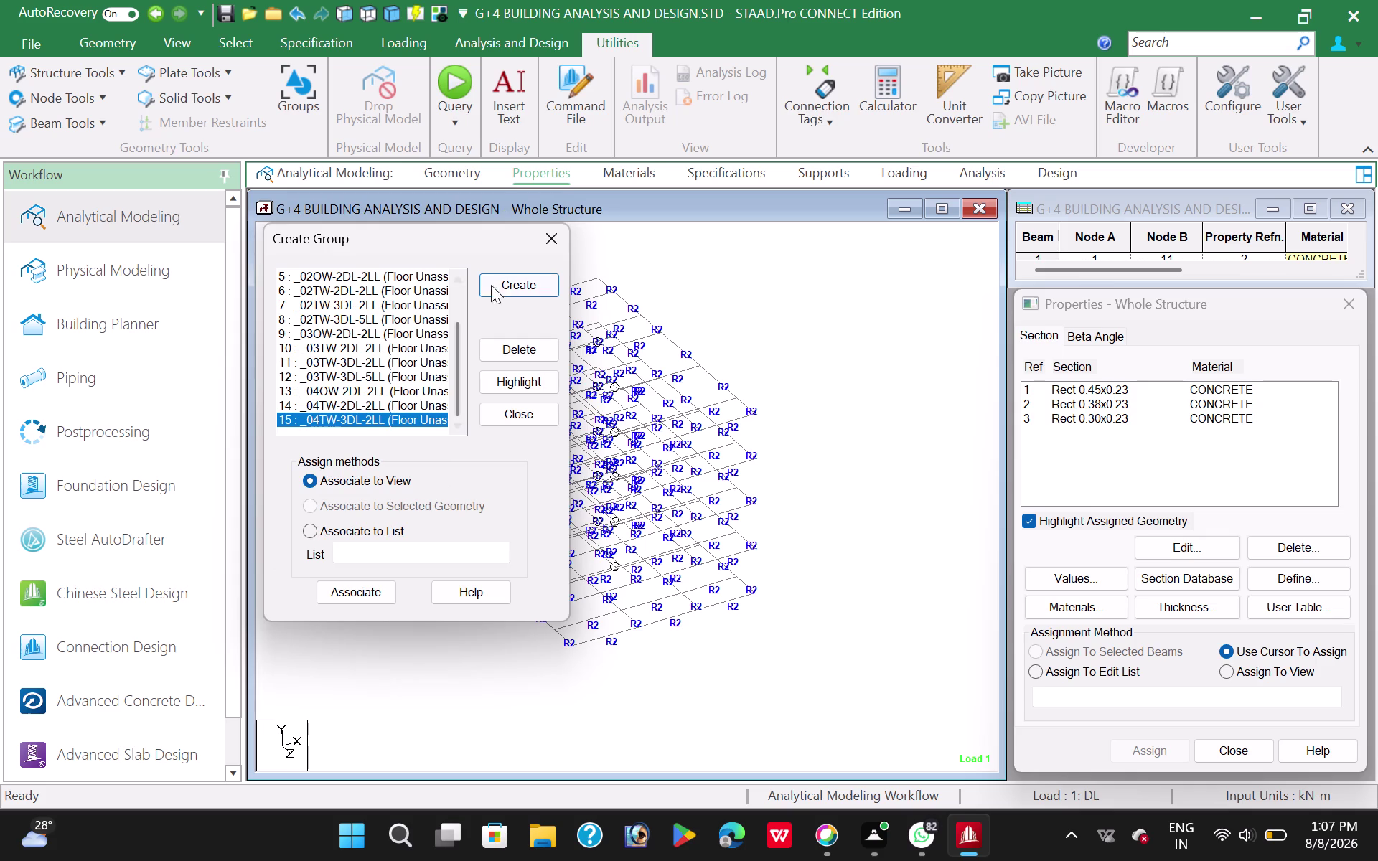
Create Floor group _04TW-3DL-5LL and move the group list off the model.
click(495, 282)
click(430, 400)
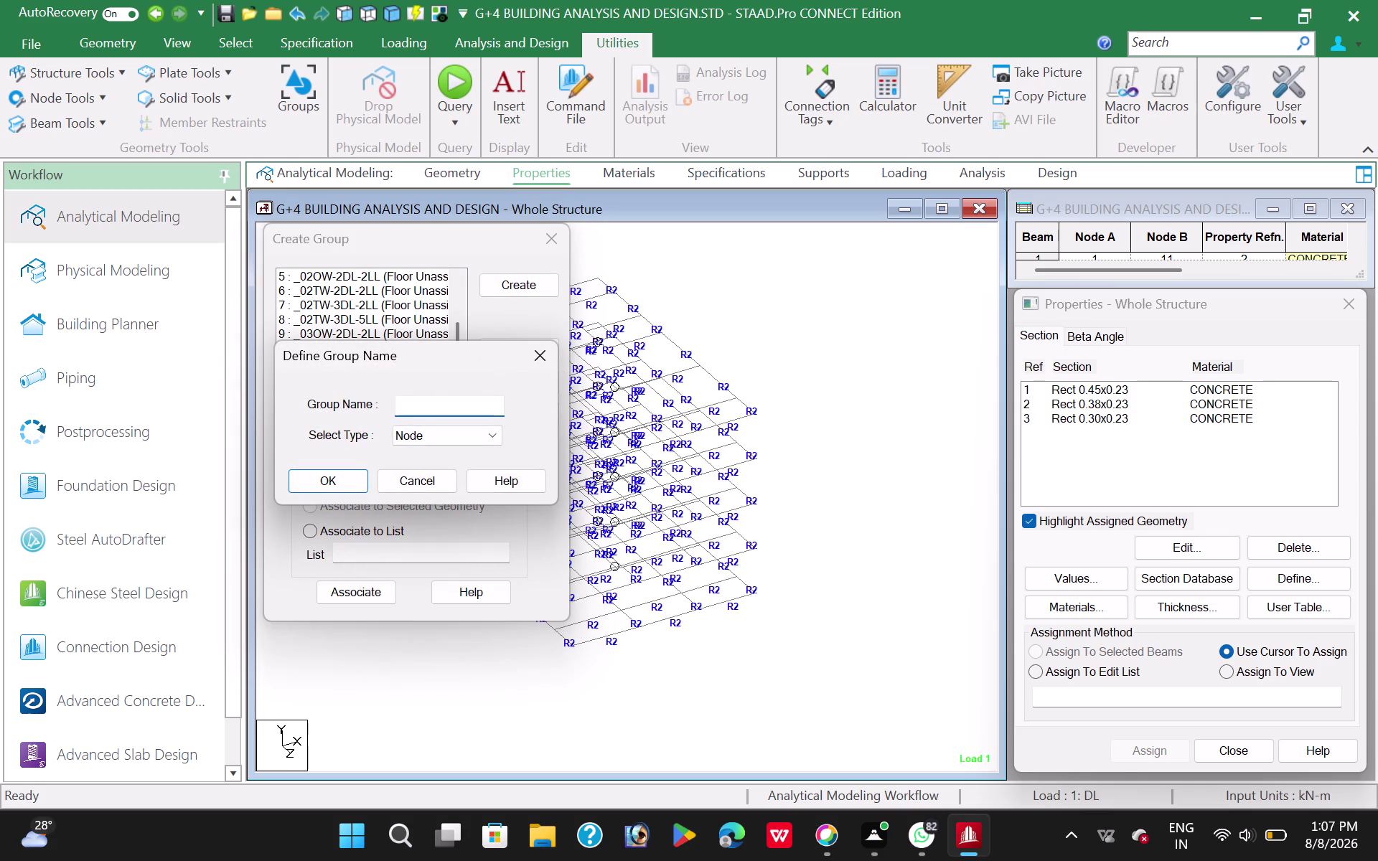
text(04)
text(T)
text(W-)
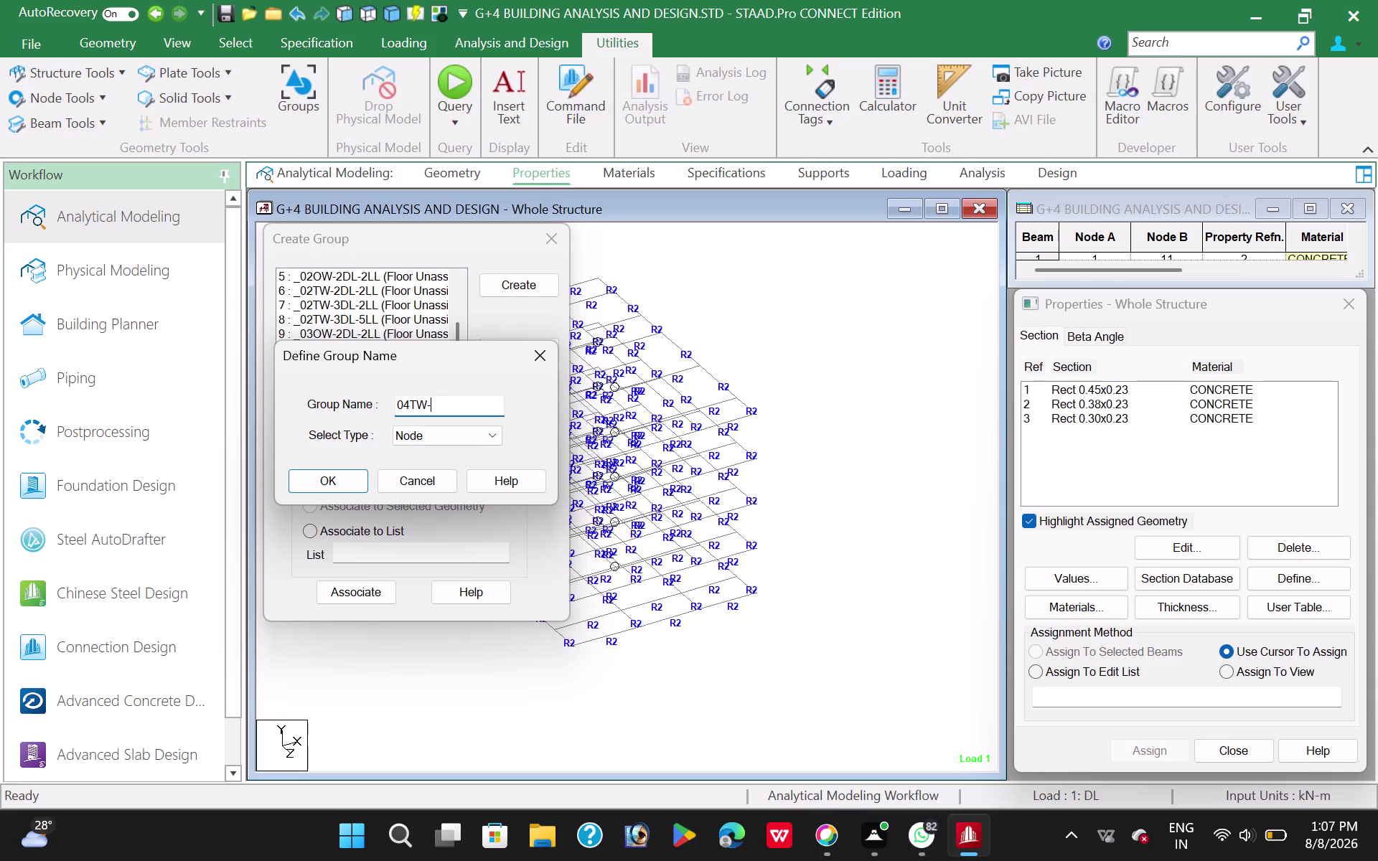
text(3DL)
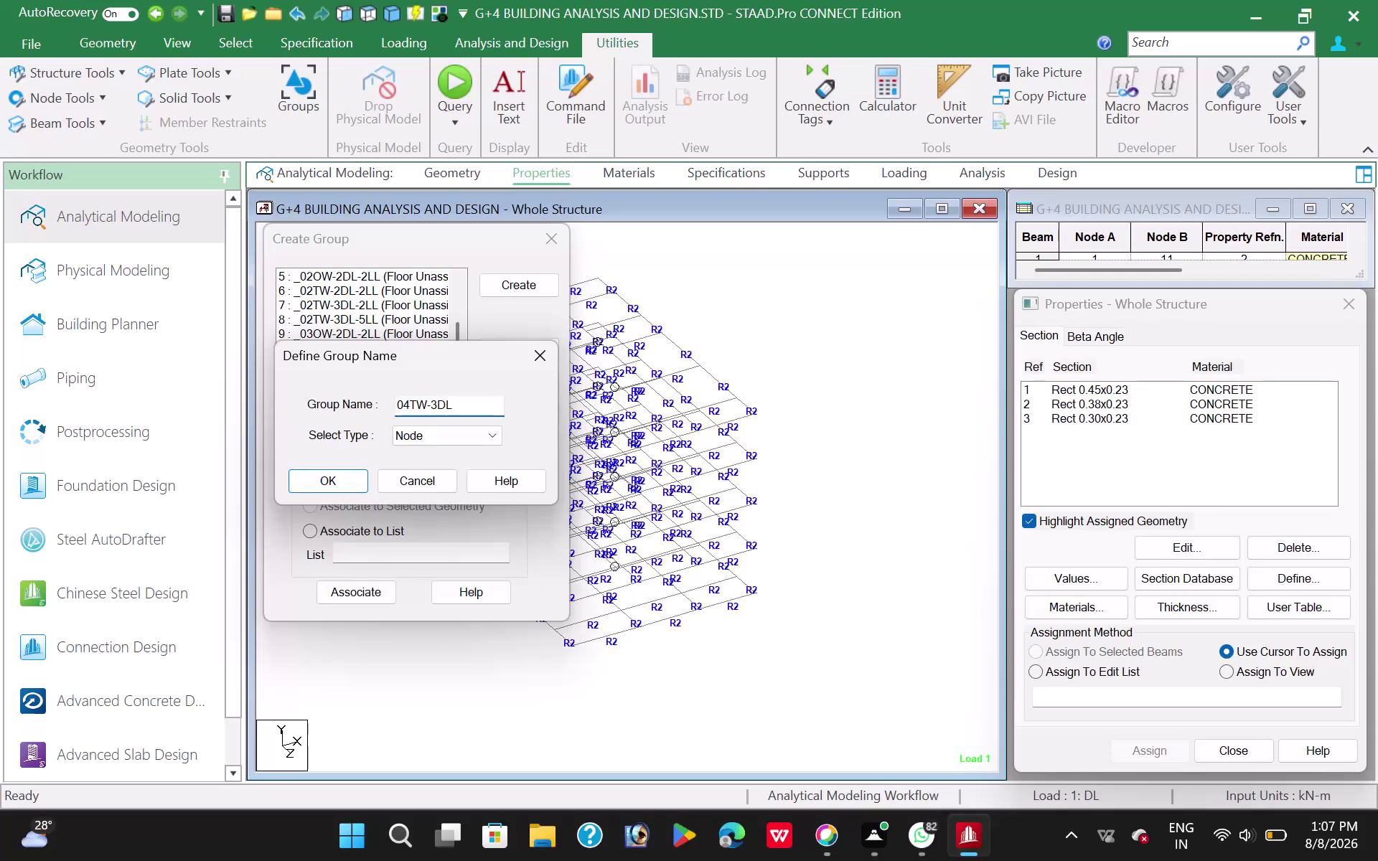
text(-5LL)
drag(434, 352, 408, 472)
click(383, 556)
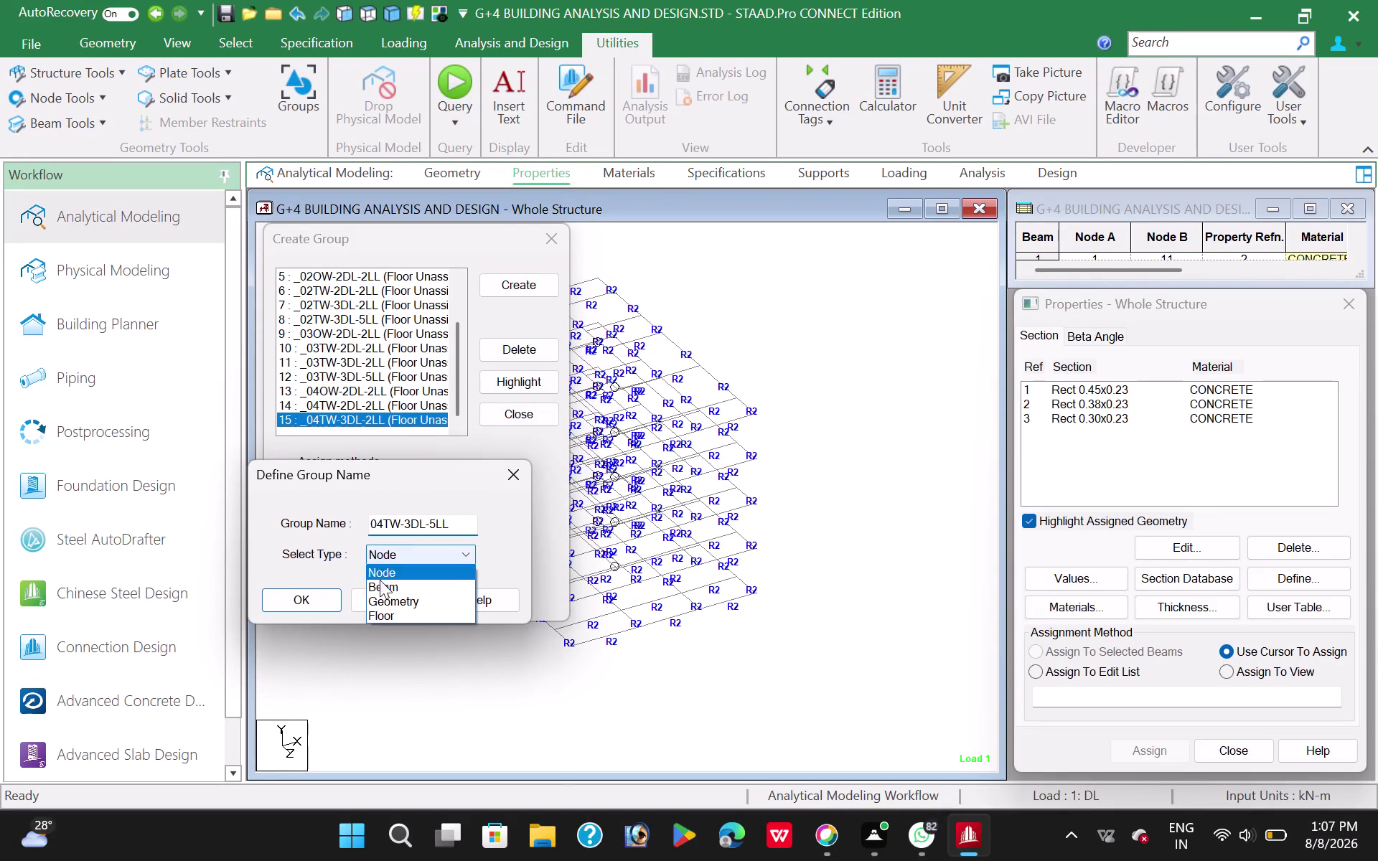
click(376, 615)
click(304, 604)
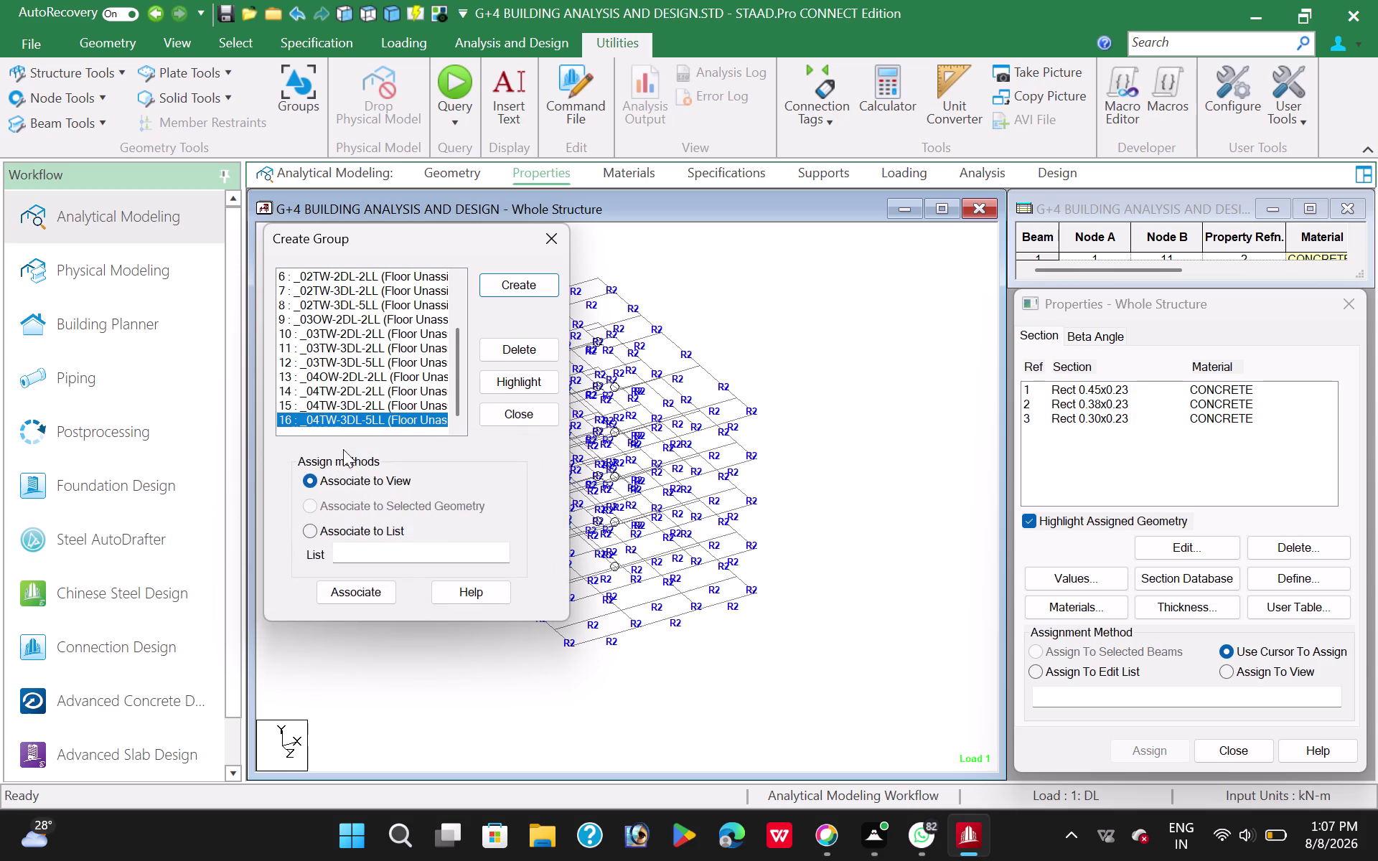
scroll(down, 3)
drag(420, 236, 175, 218)
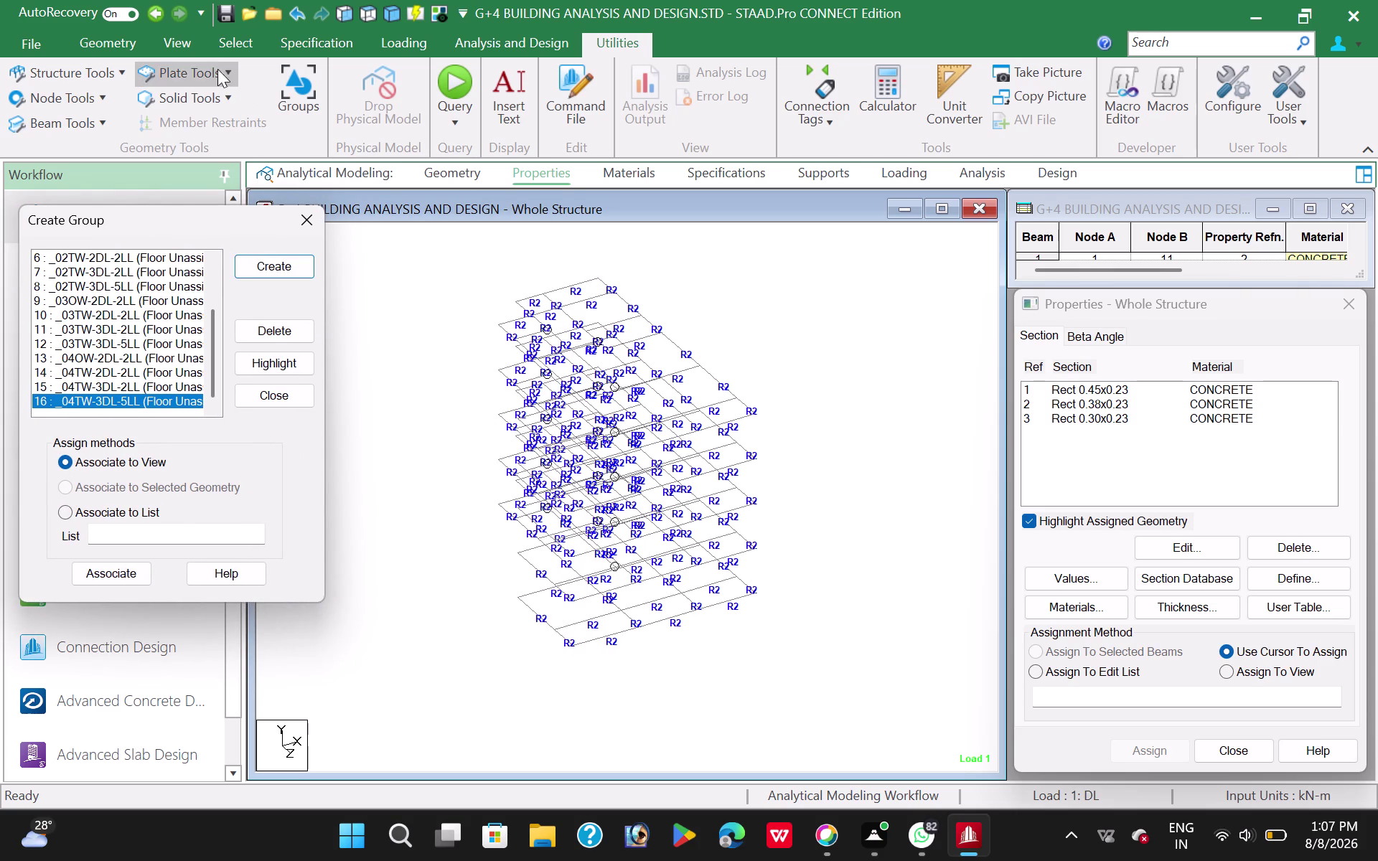
Clear the section labels from the model display.
click(217, 38)
click(182, 42)
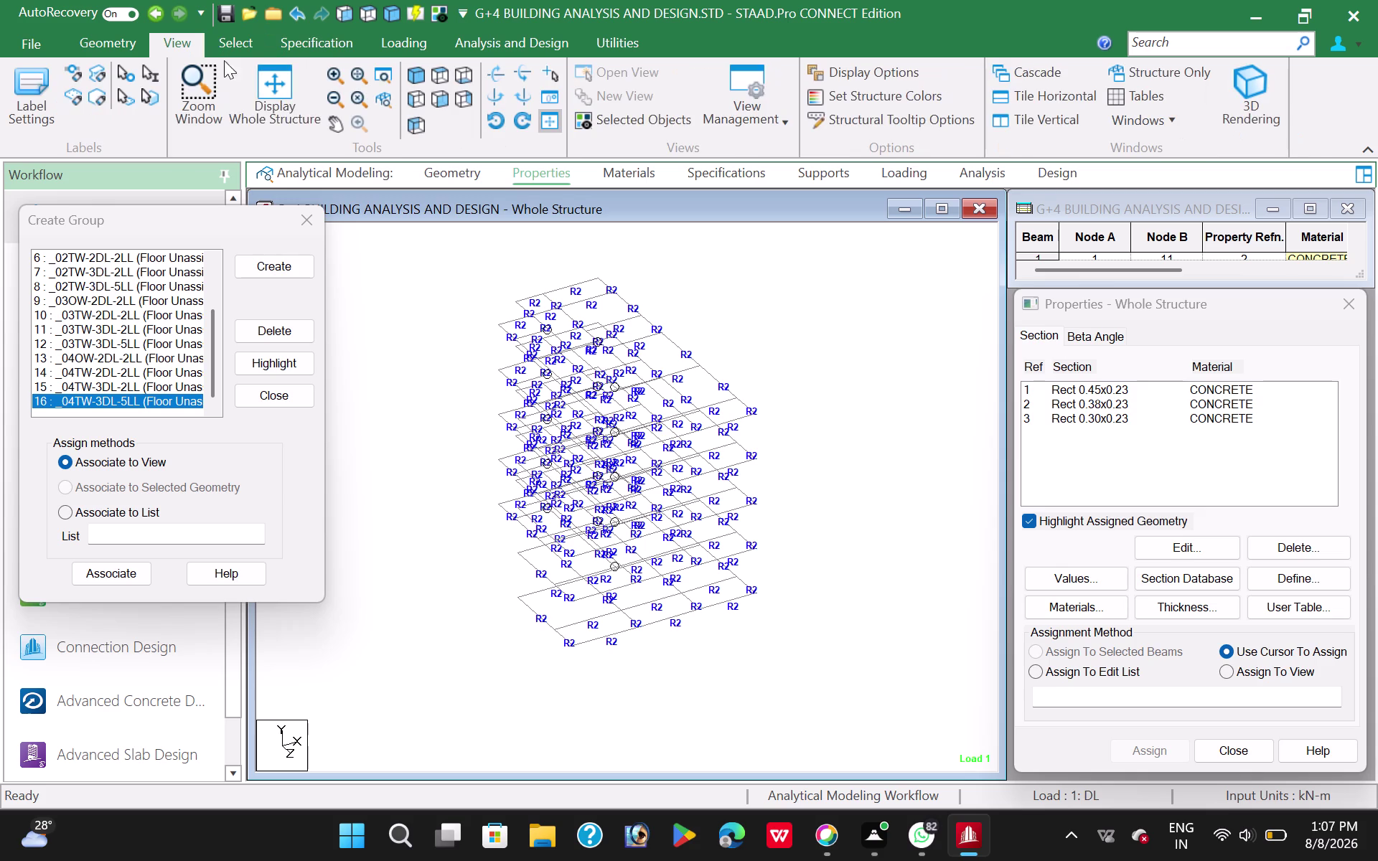
click(266, 92)
click(424, 352)
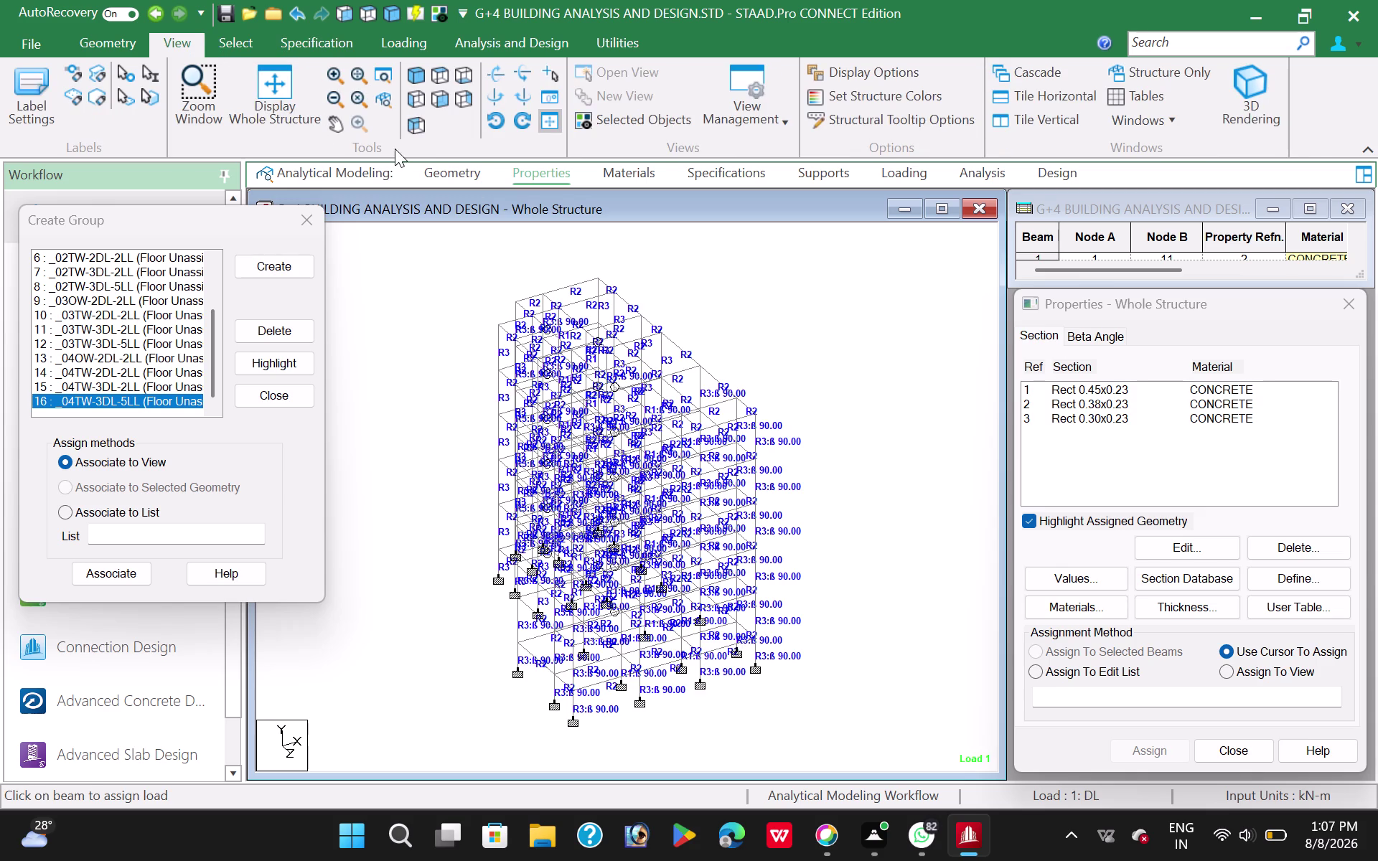
click(446, 171)
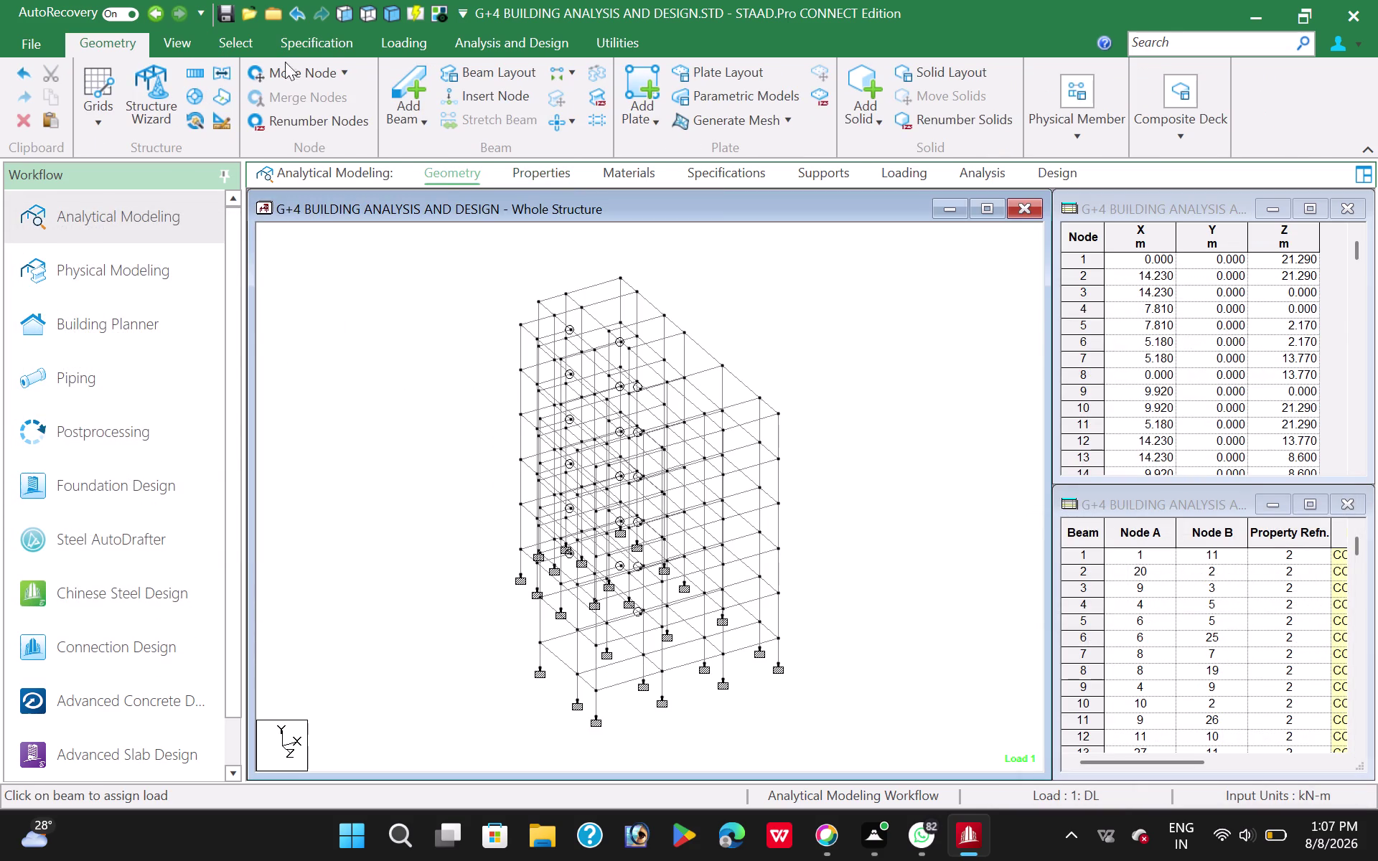
Reopen the floor group list and move it beside the model.
click(545, 34)
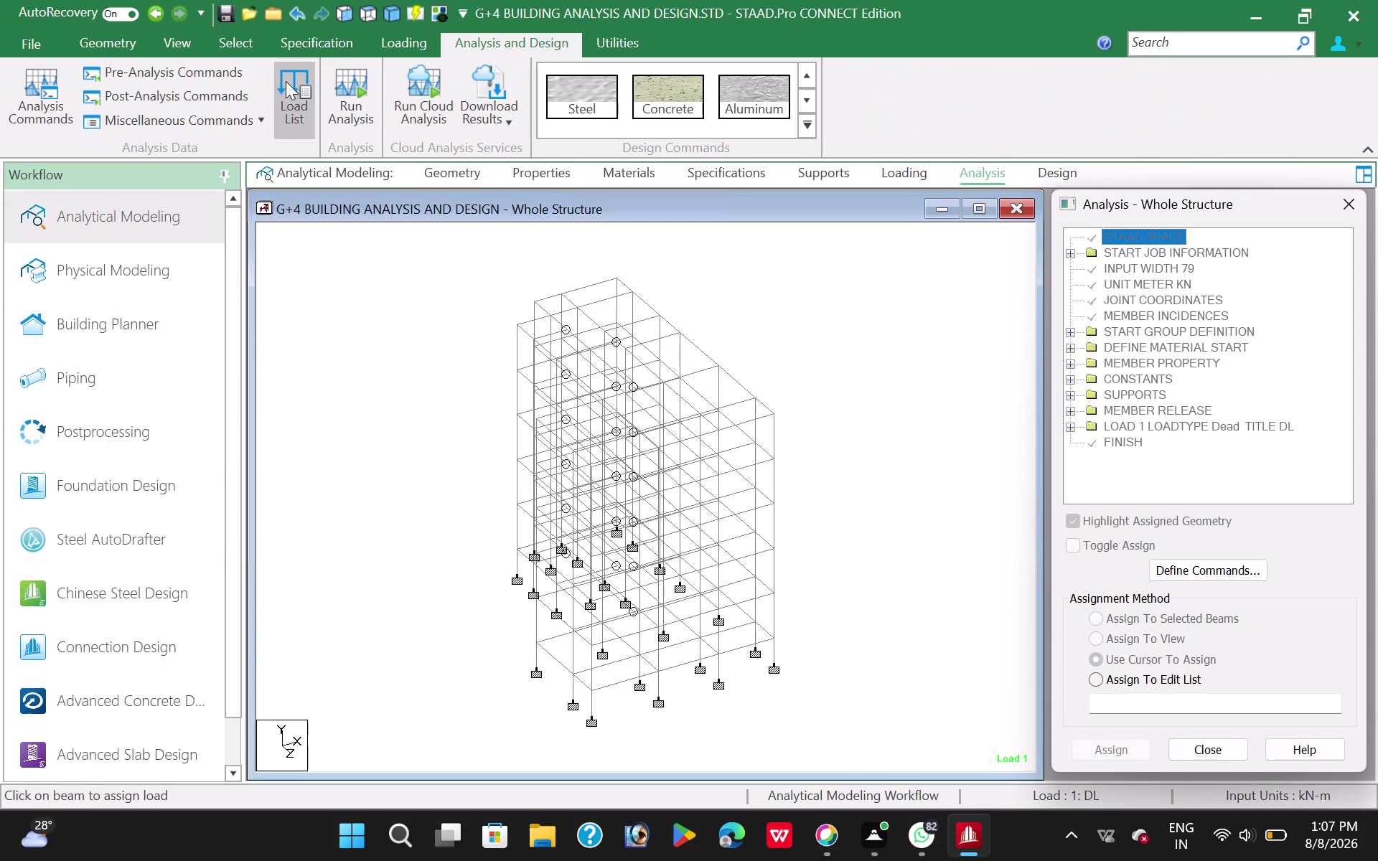
click(632, 37)
click(291, 81)
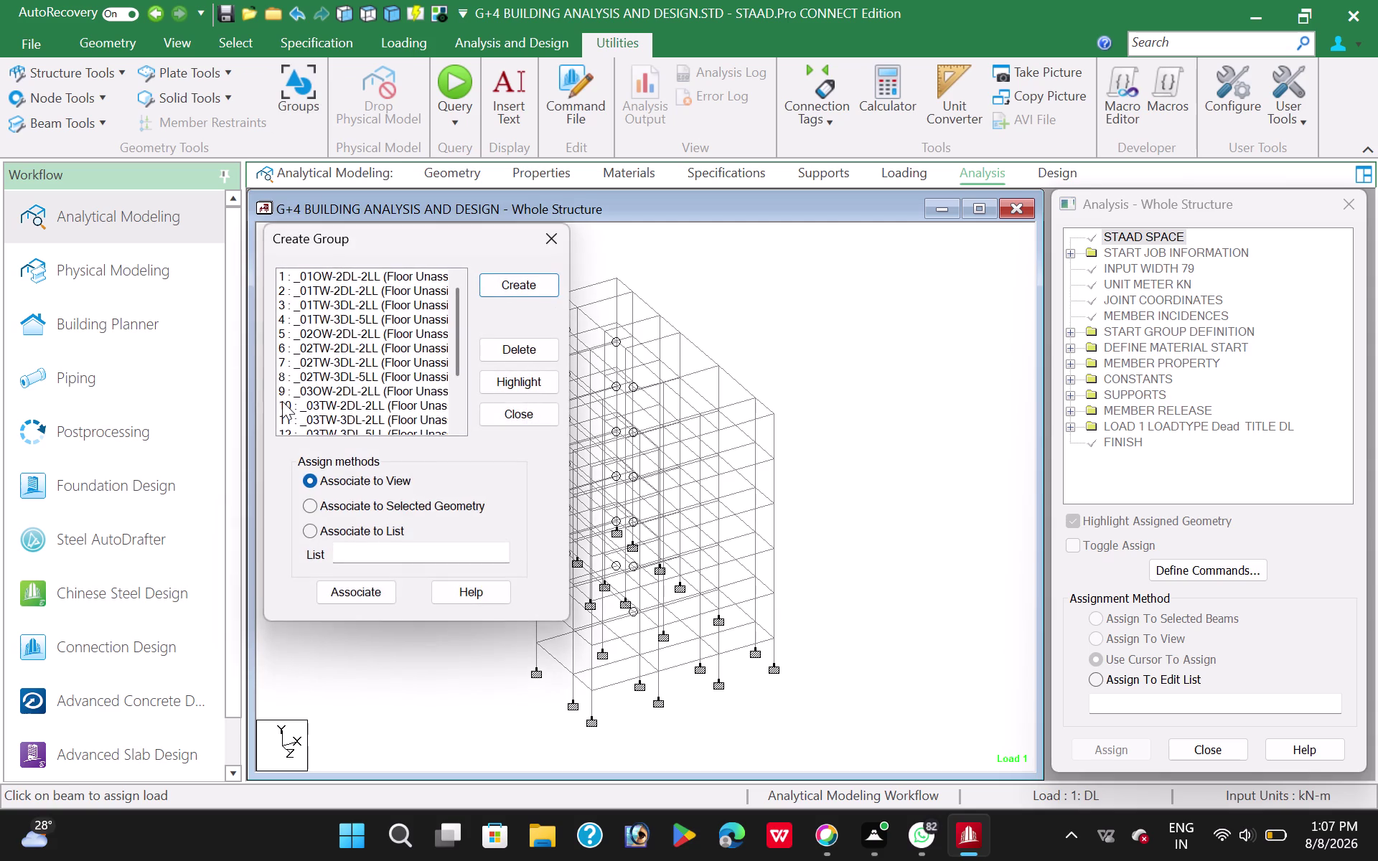
drag(405, 243, 186, 234)
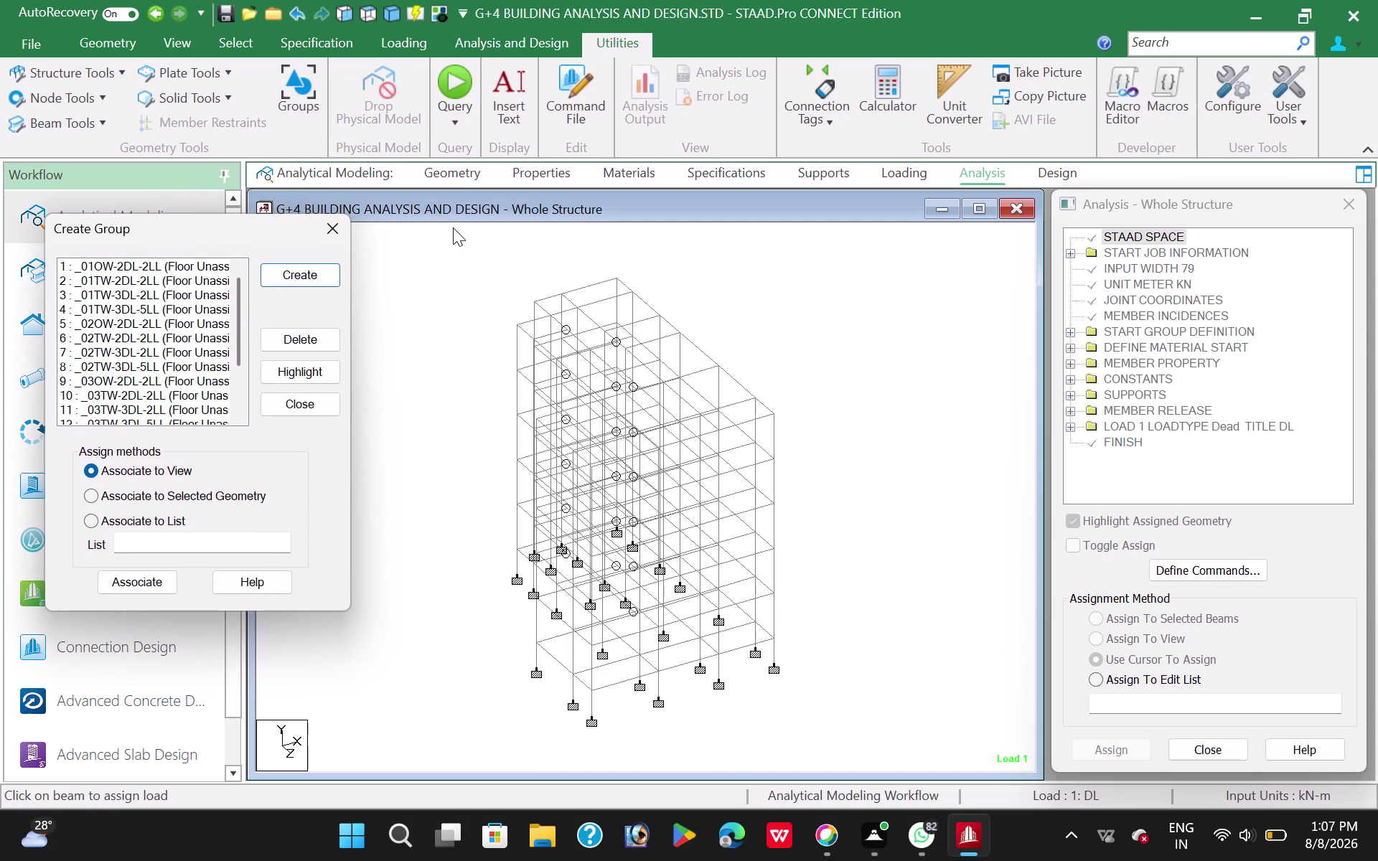
In front view, window-select one storey's beams and show only the selection.
click(345, 12)
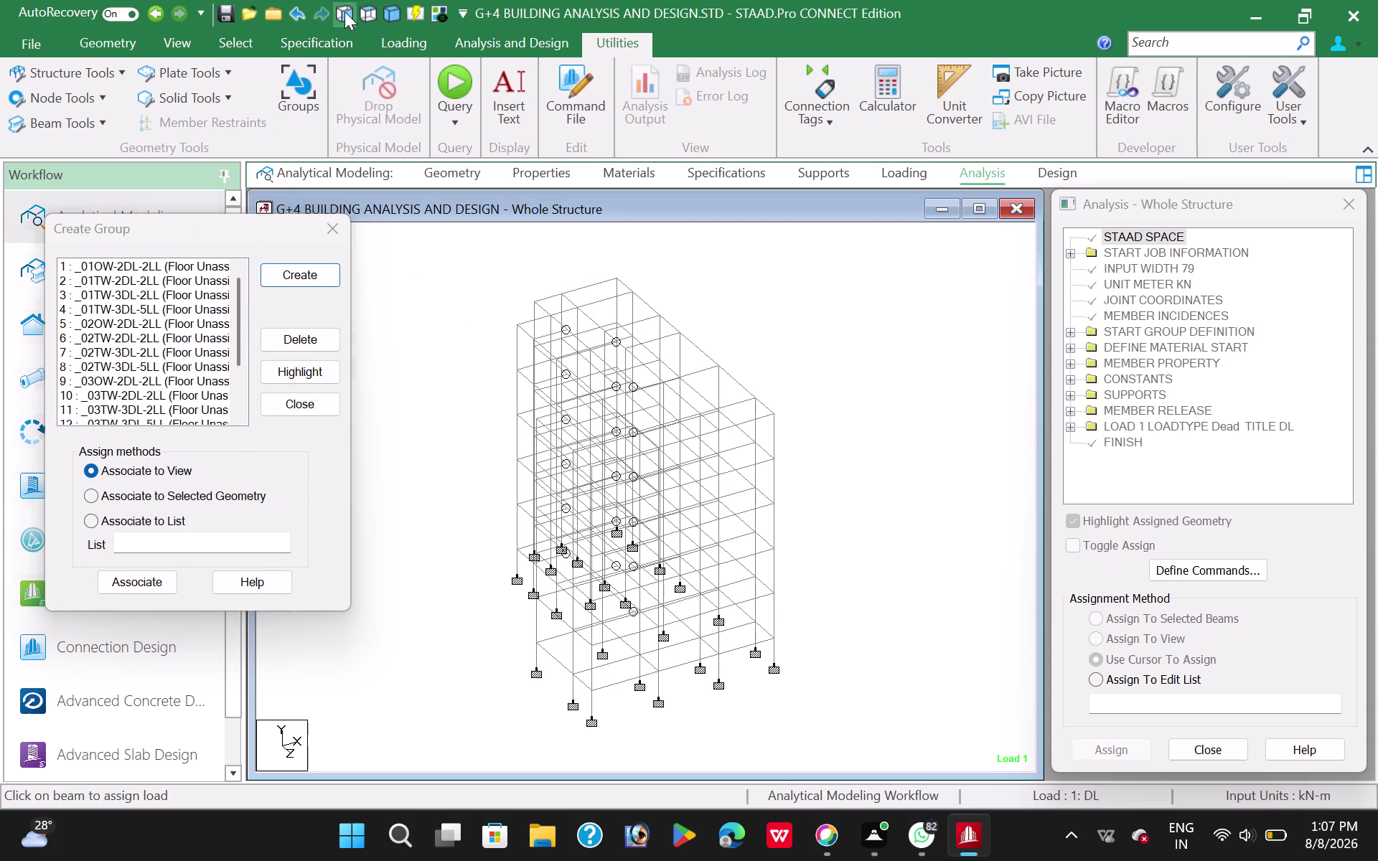
drag(472, 578, 472, 580)
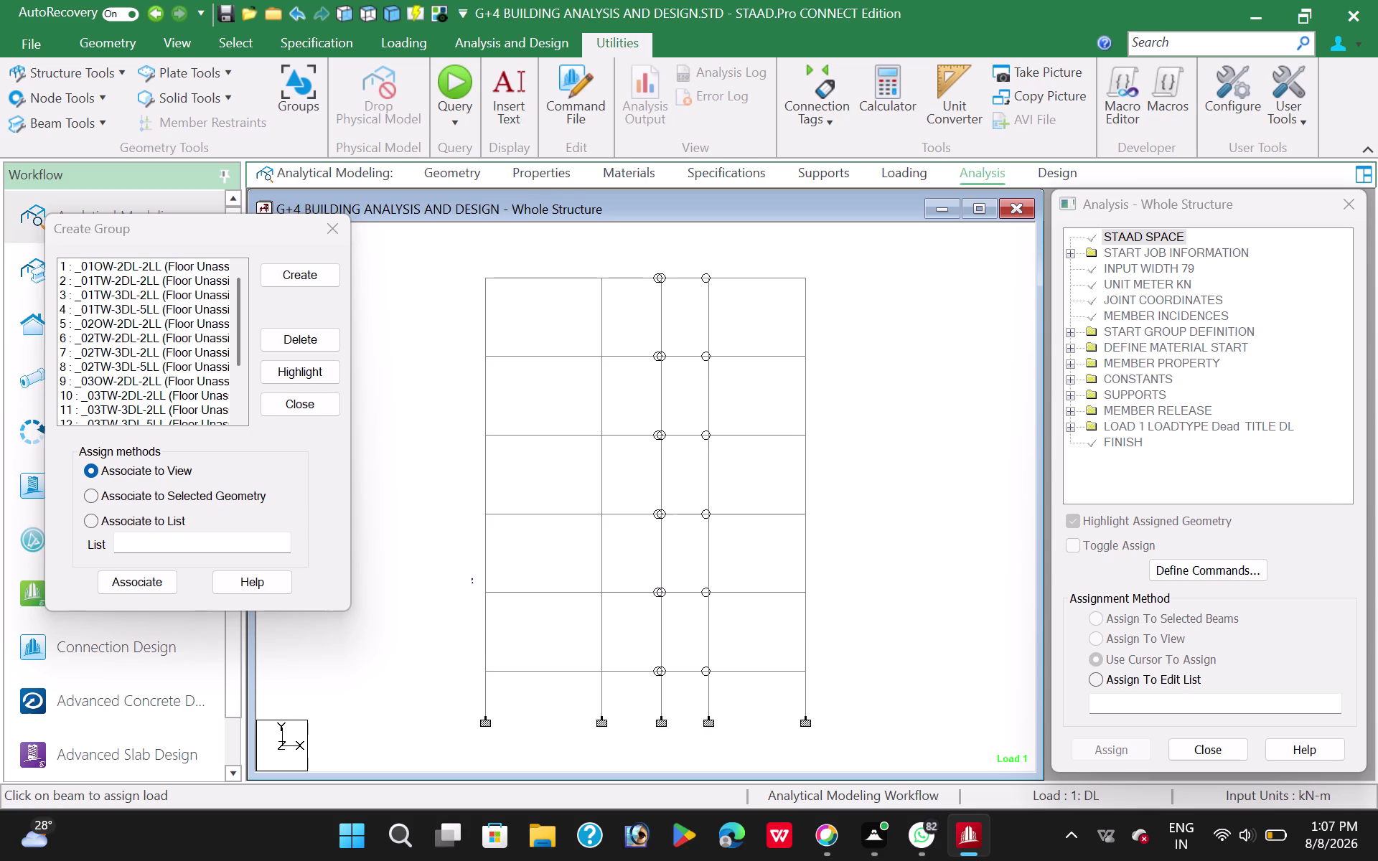
drag(471, 580, 811, 601)
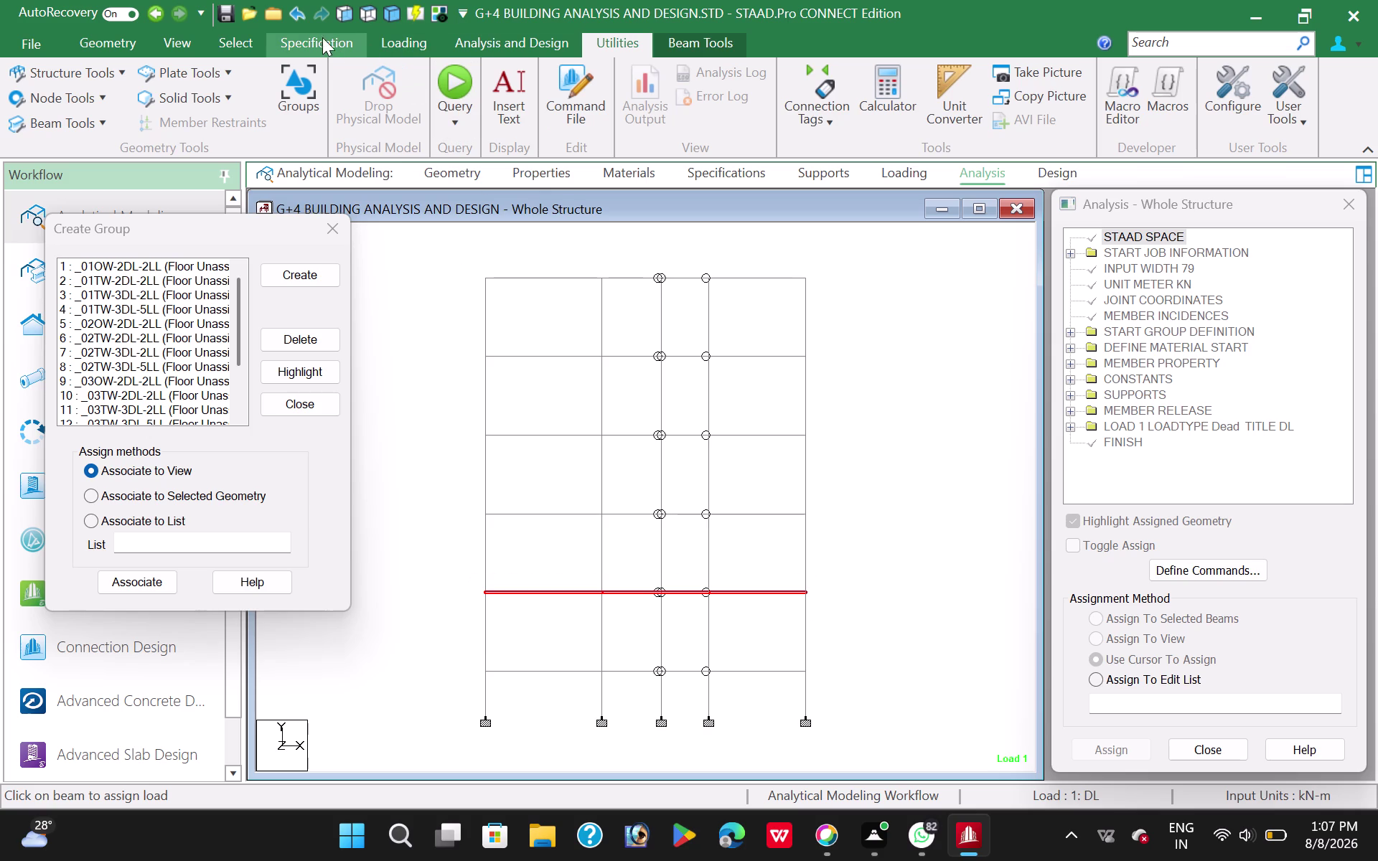
click(180, 41)
click(639, 122)
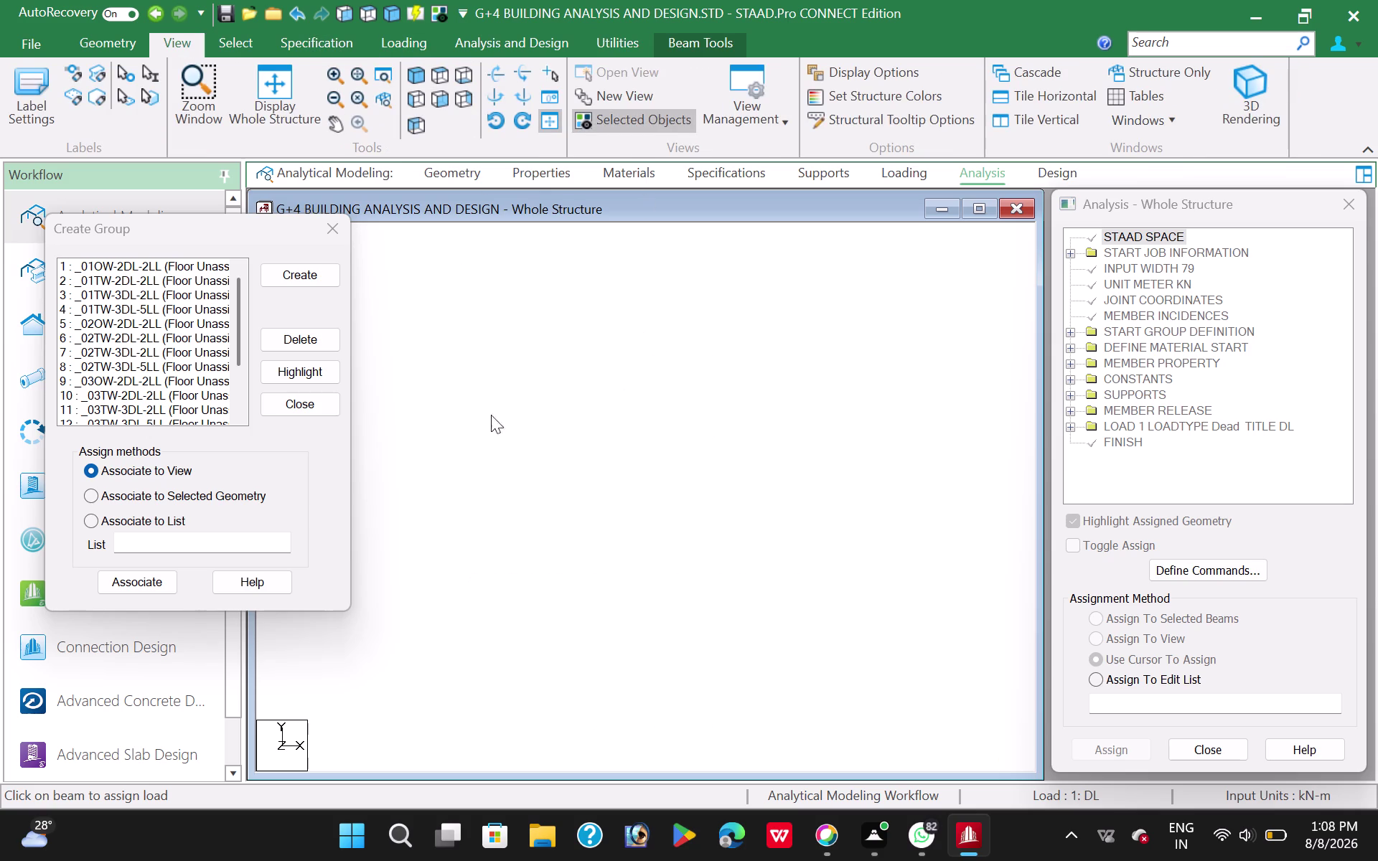
In plan, assign the bottom-left and middle panels to _01OW-2DL-2LL.
click(440, 69)
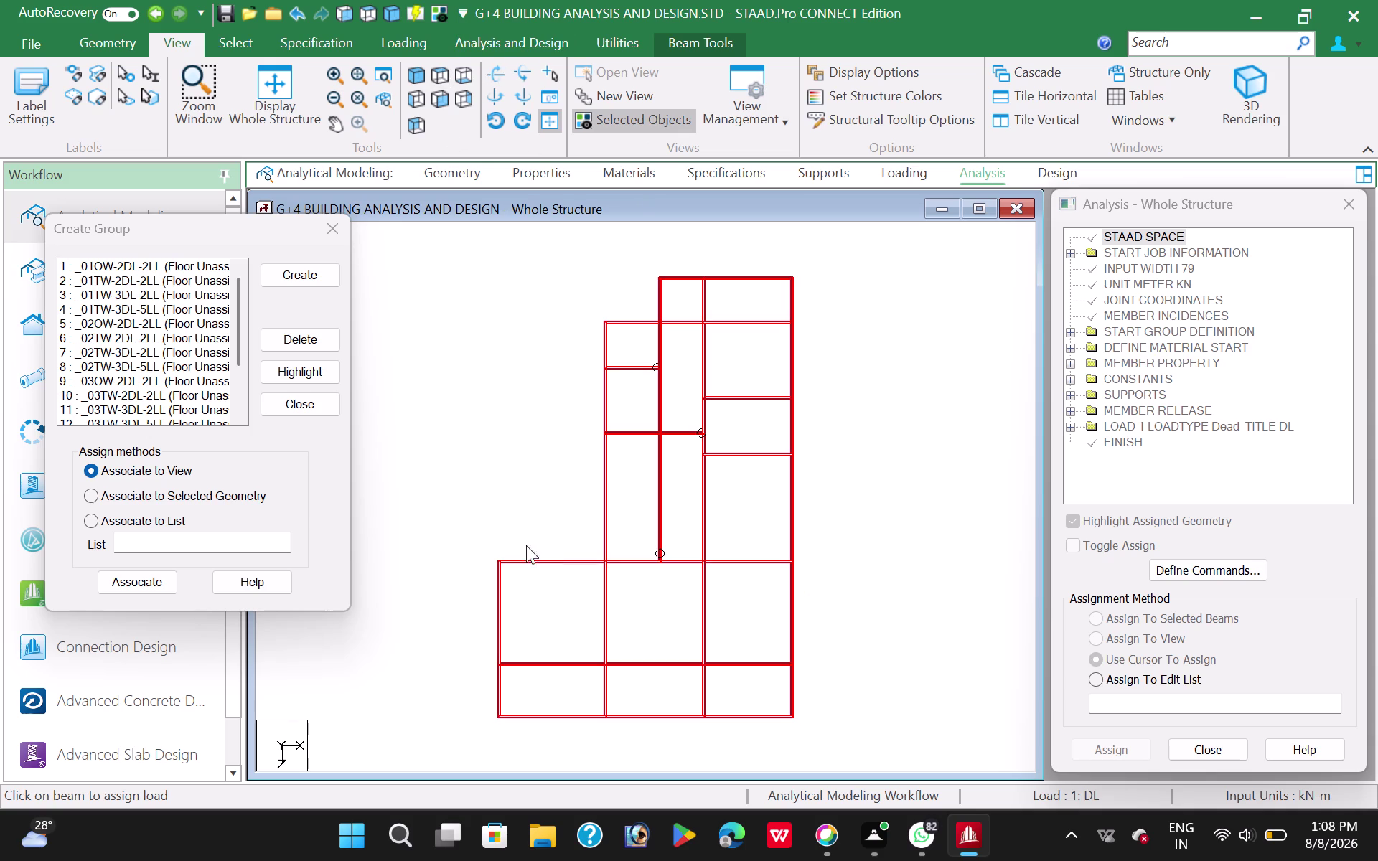
click(475, 401)
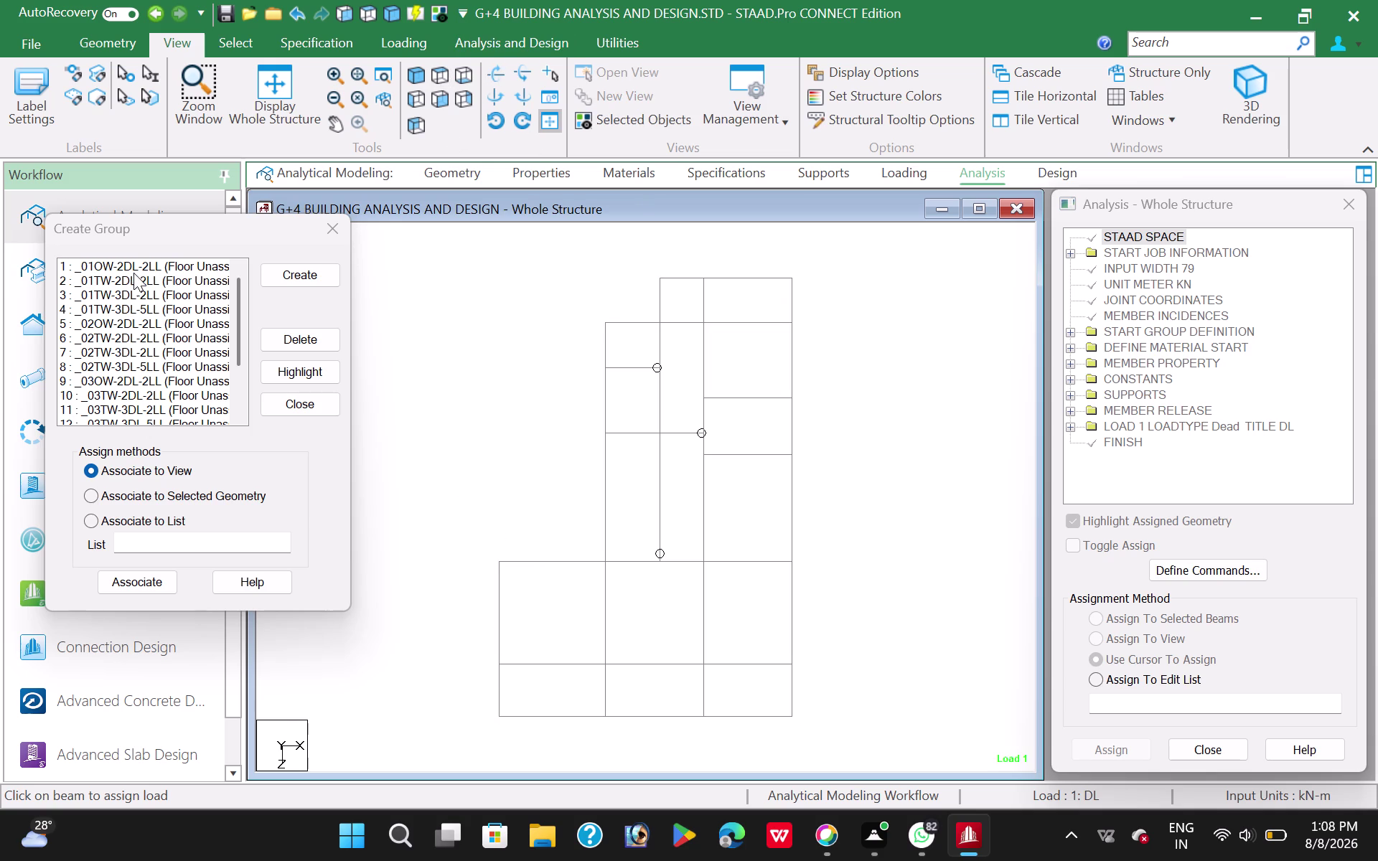
click(140, 267)
drag(476, 648, 623, 726)
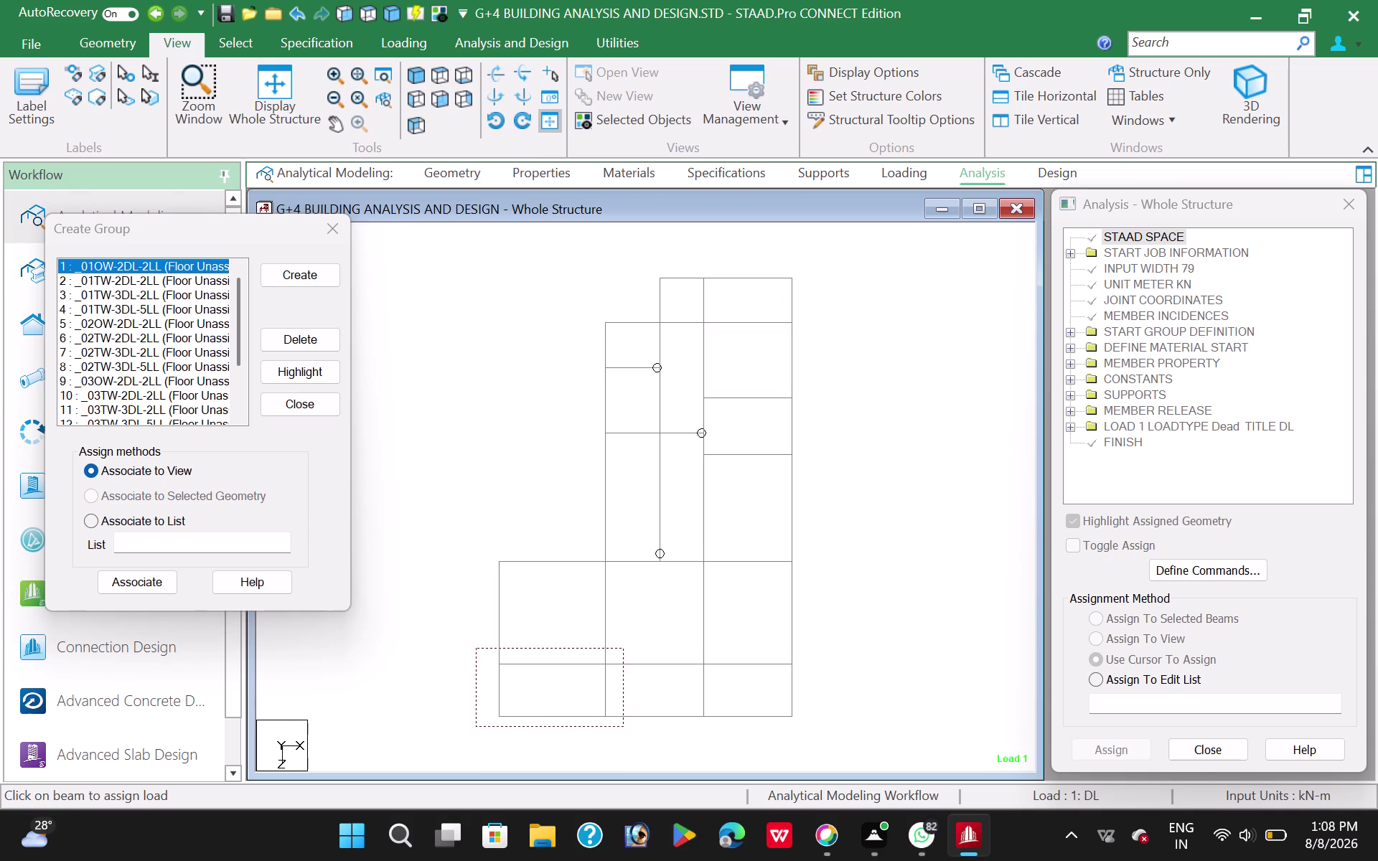
drag(623, 727, 613, 728)
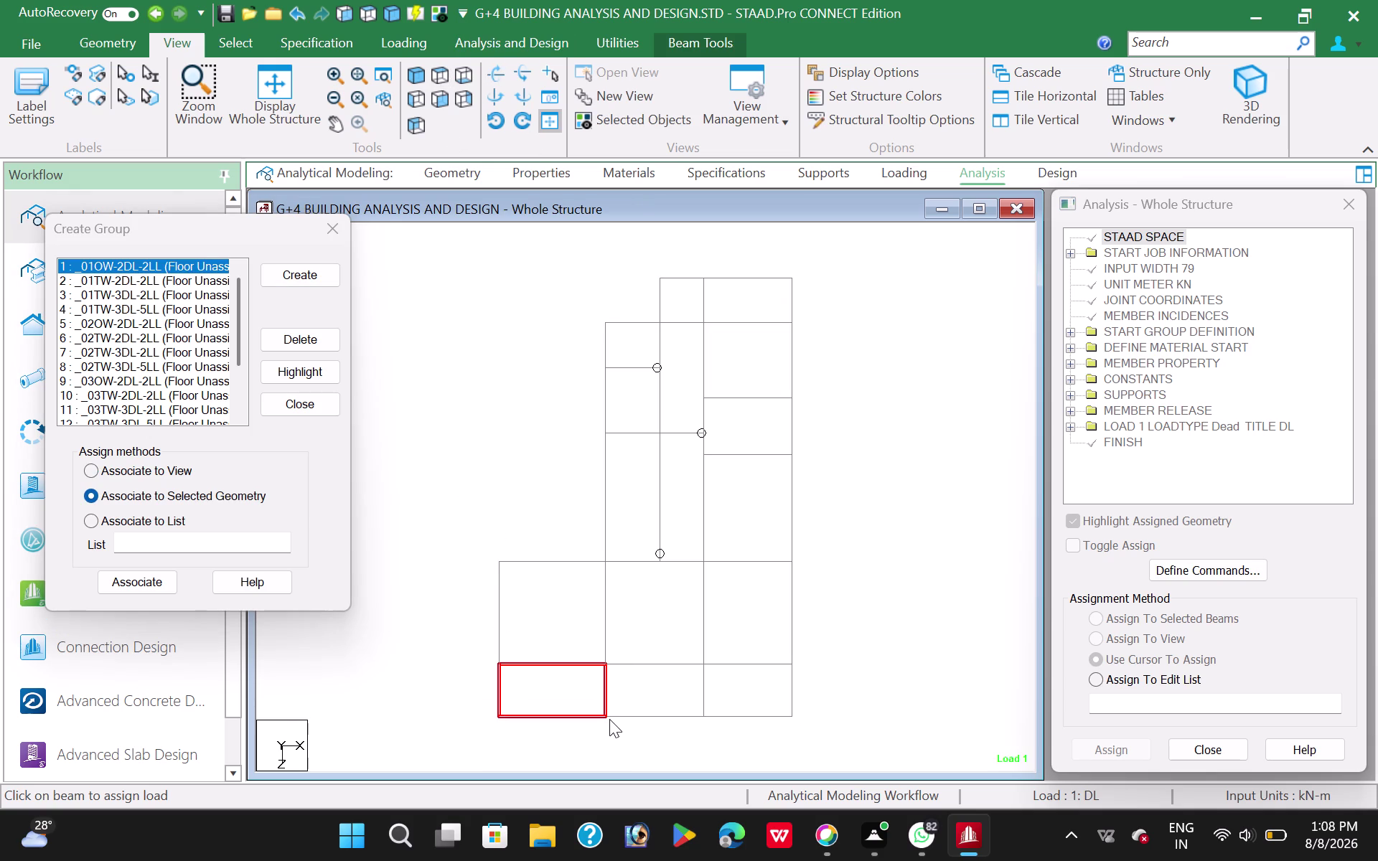
drag(591, 428, 612, 437)
drag(612, 438, 713, 575)
drag(643, 303, 710, 471)
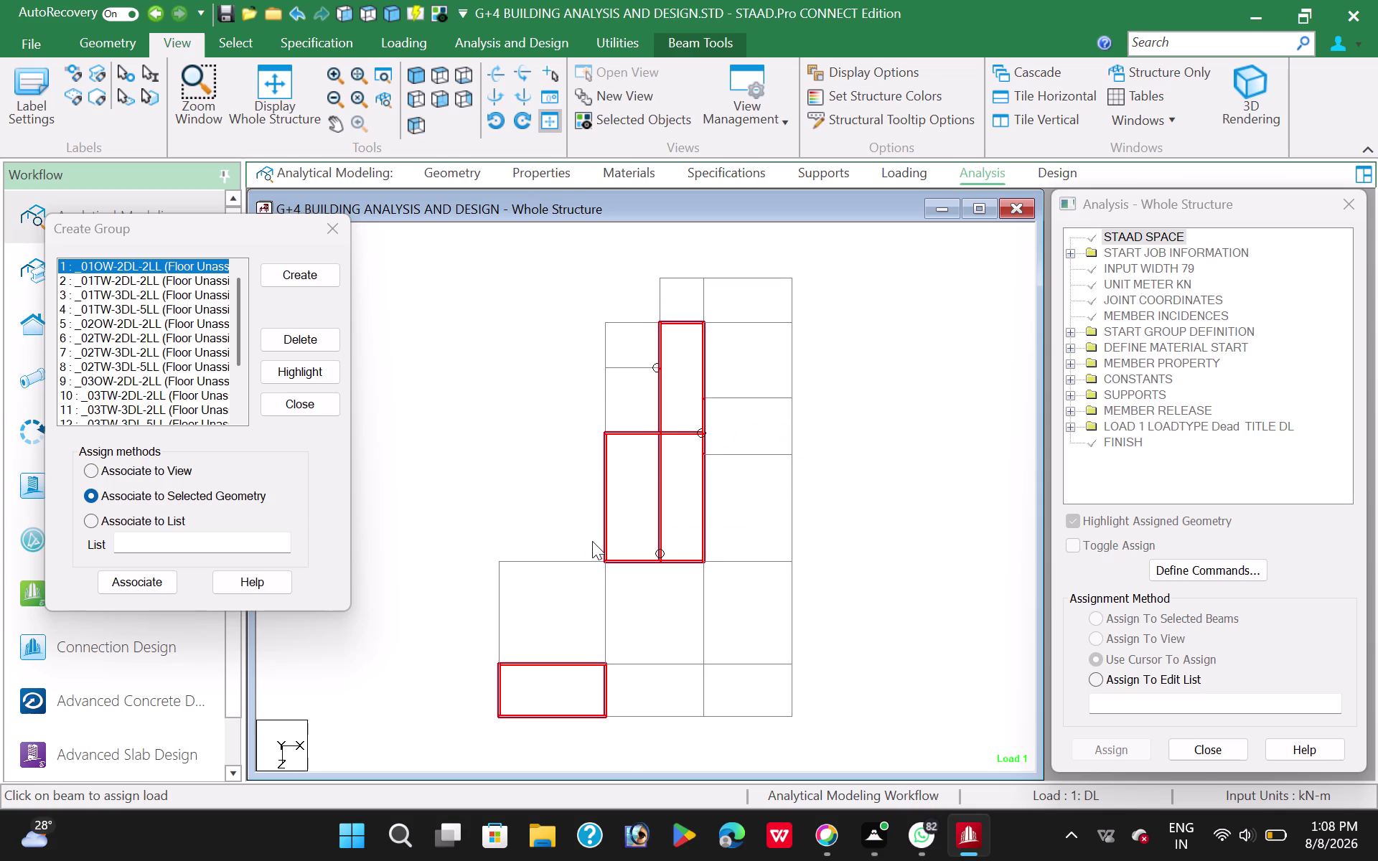
click(120, 585)
Assign the bottom-middle, right-hand and top panels to _01TW-2DL-2LL.
click(106, 277)
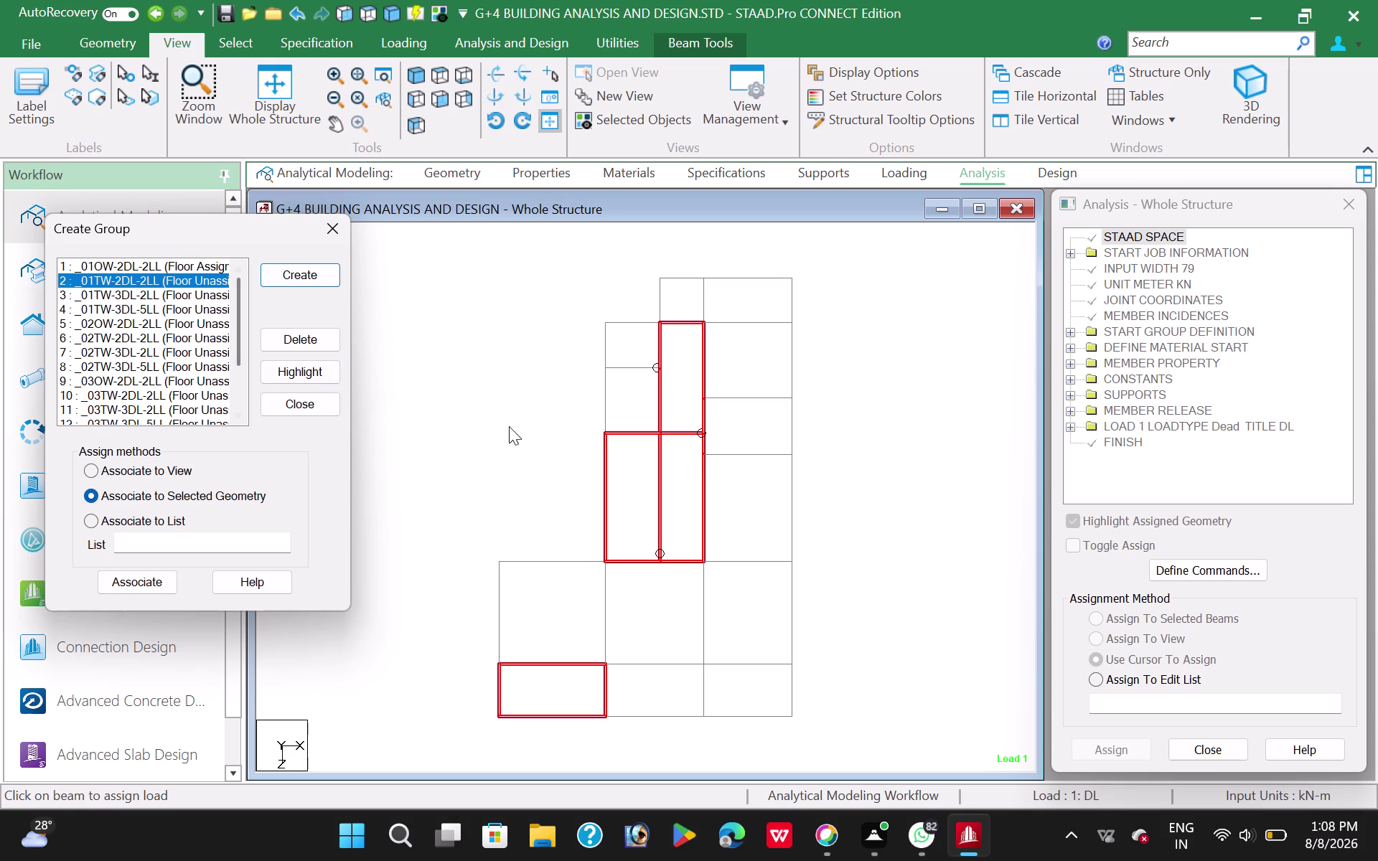
drag(580, 638, 687, 719)
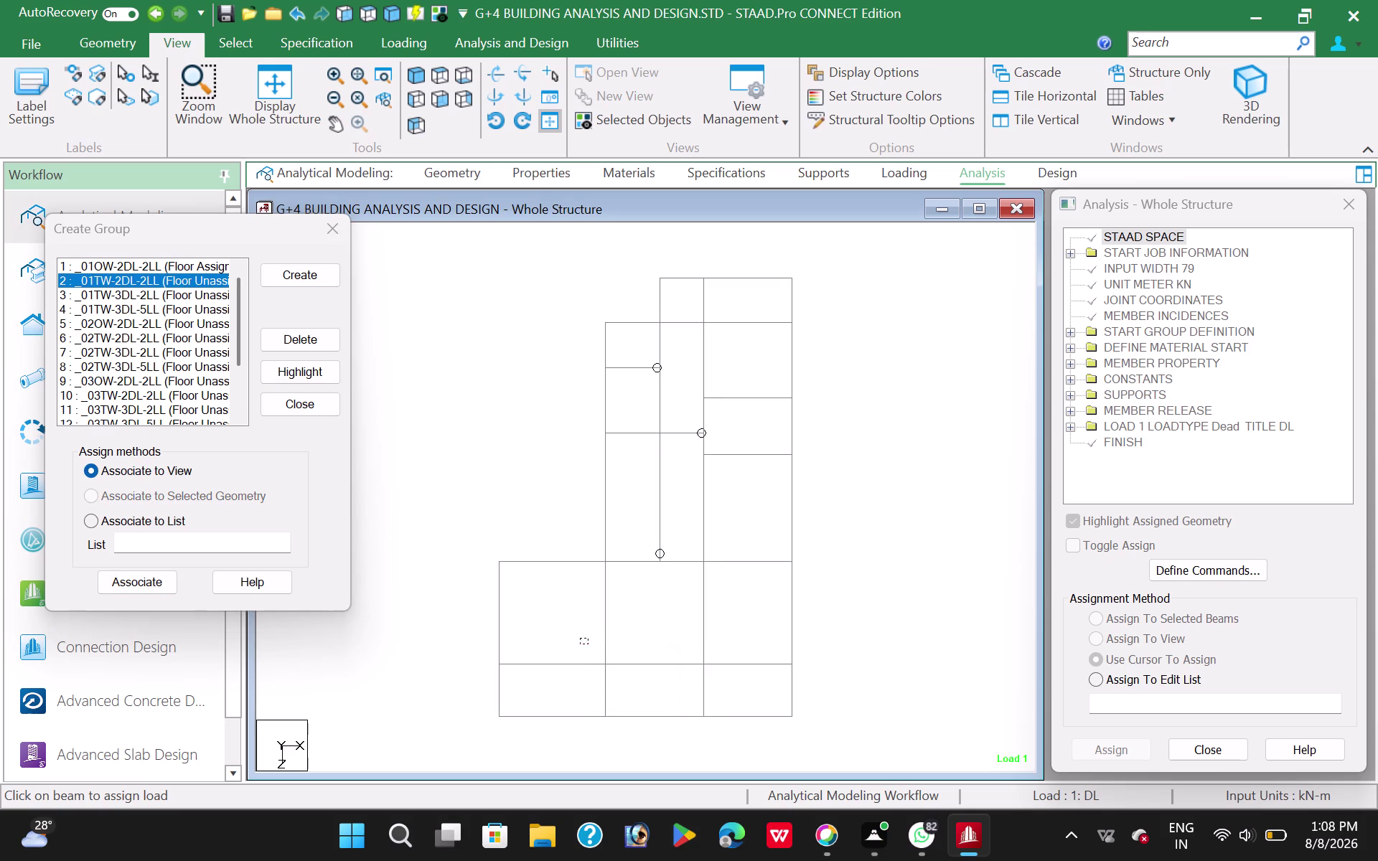
drag(687, 719, 712, 735)
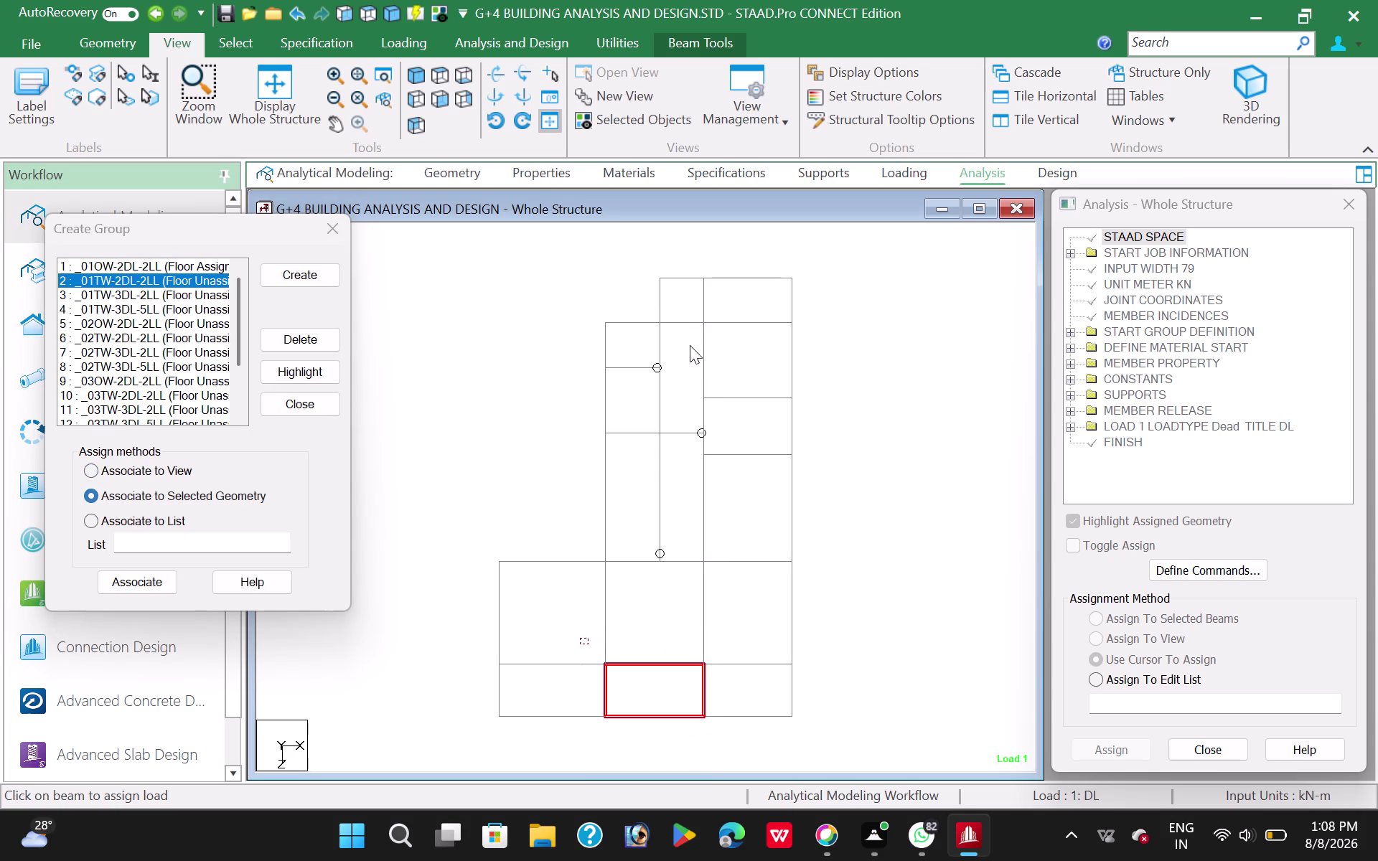
drag(693, 308, 817, 579)
drag(641, 268, 710, 333)
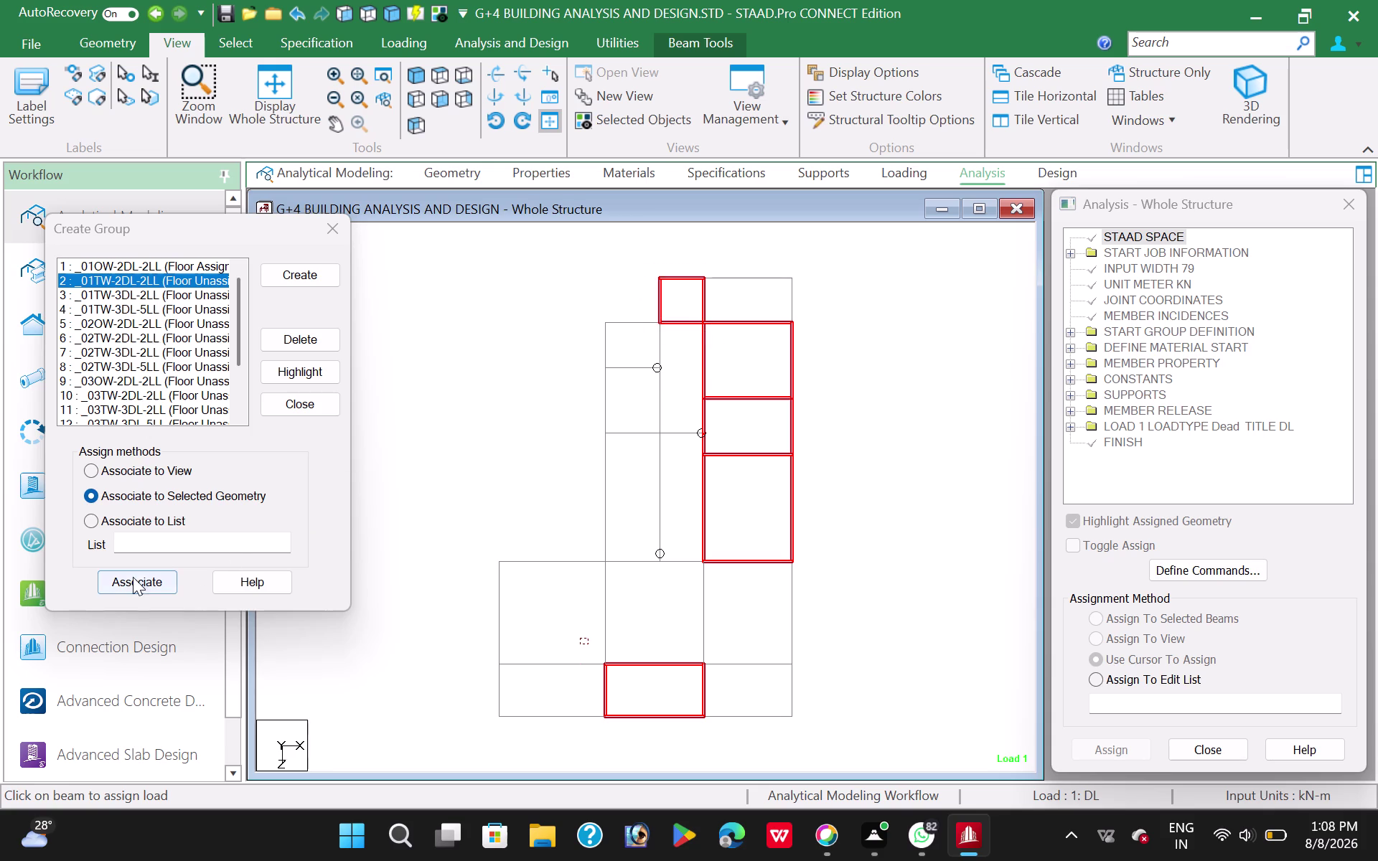
click(133, 578)
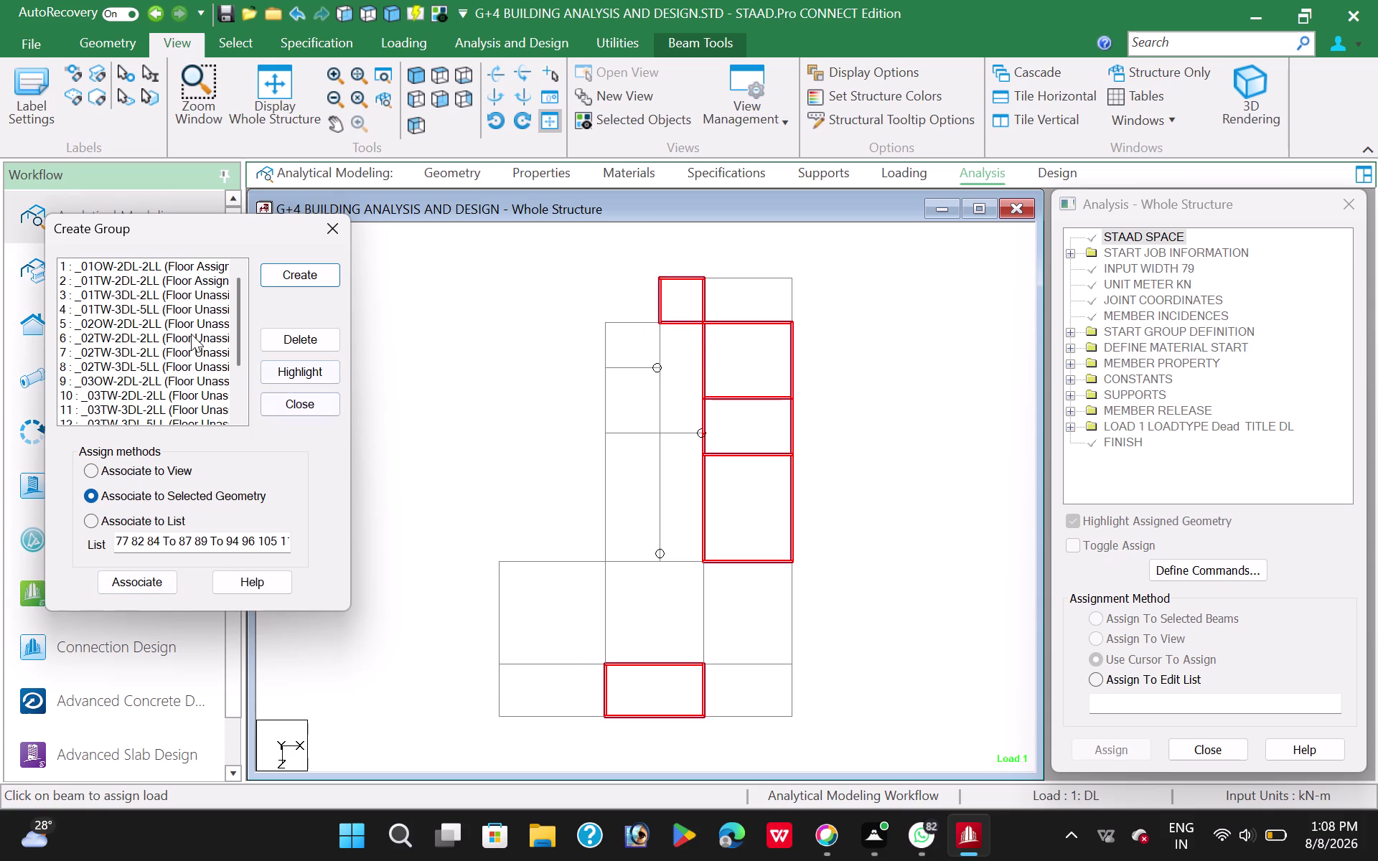
Assign the bottom-right and upper-left panels to _01TW-3DL-2LL.
click(111, 299)
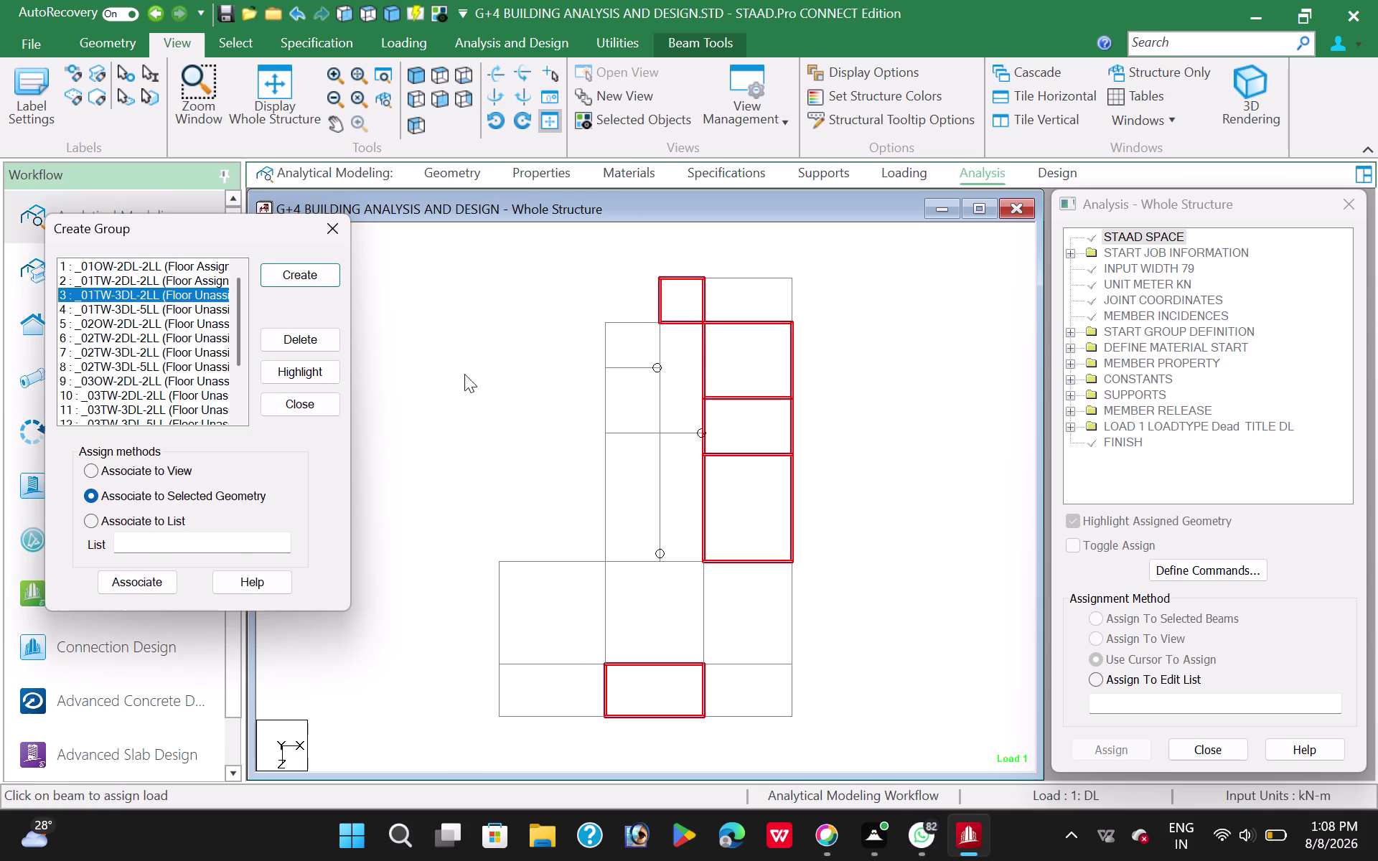
drag(677, 640, 811, 729)
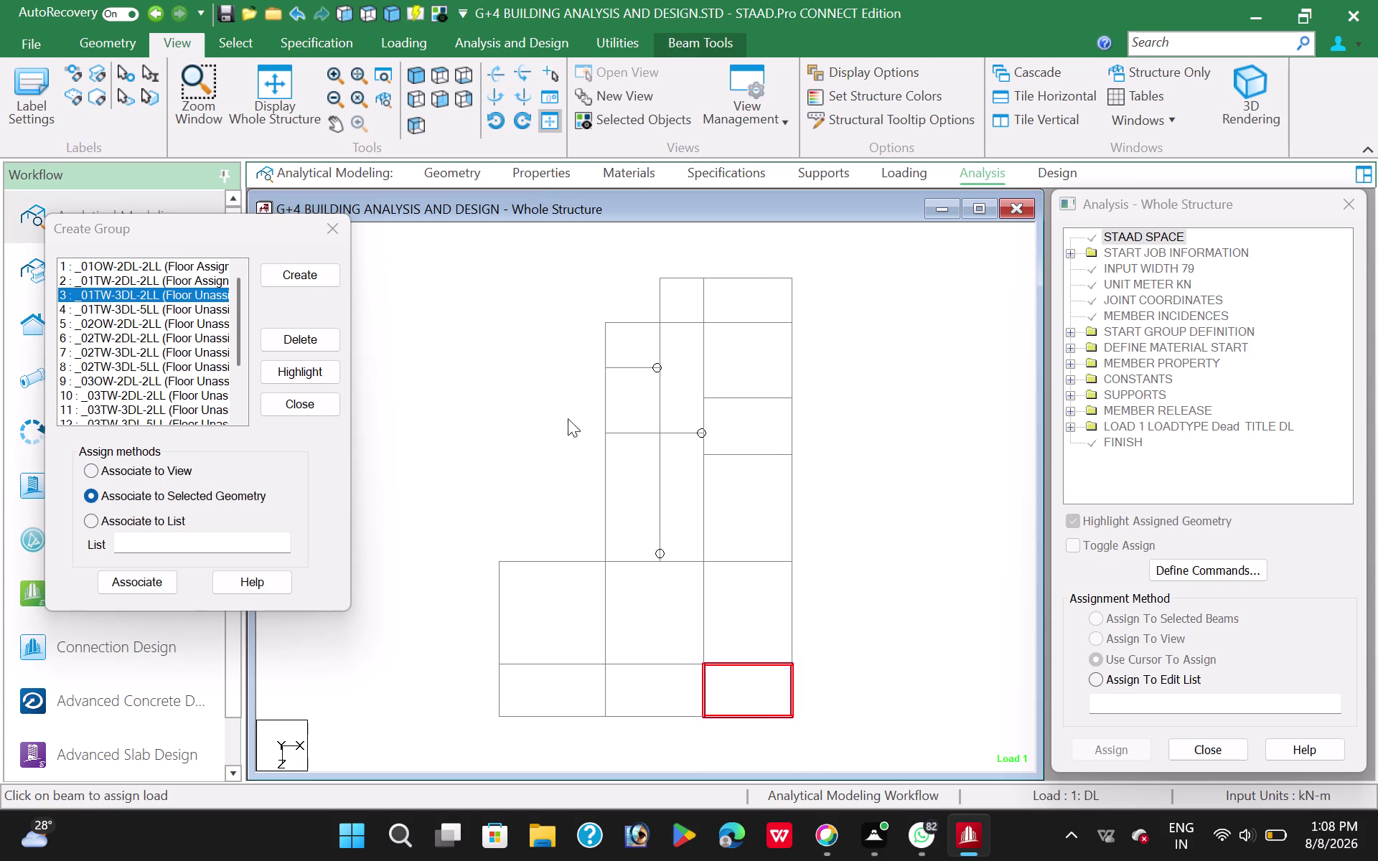
drag(597, 309, 672, 435)
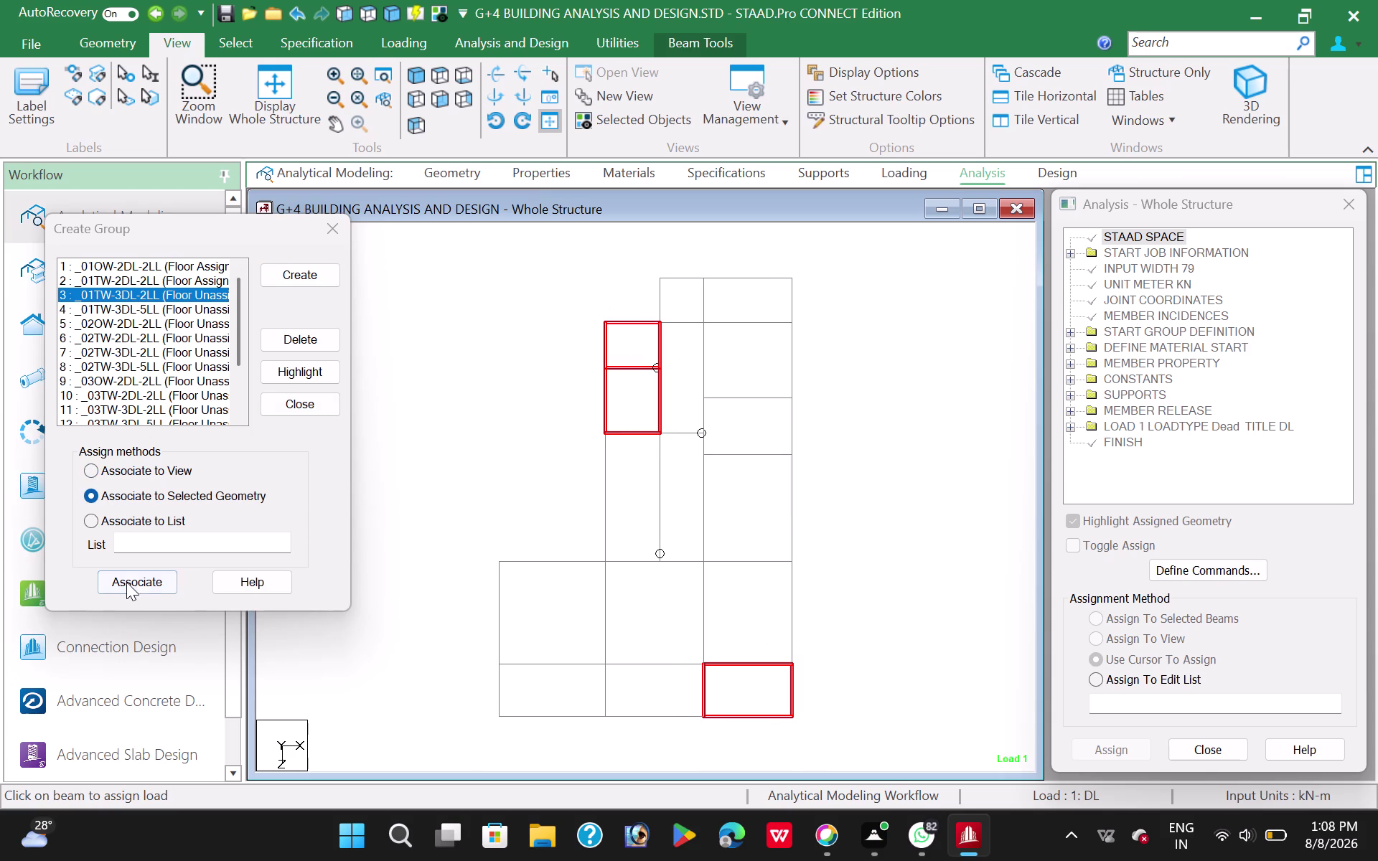
click(132, 580)
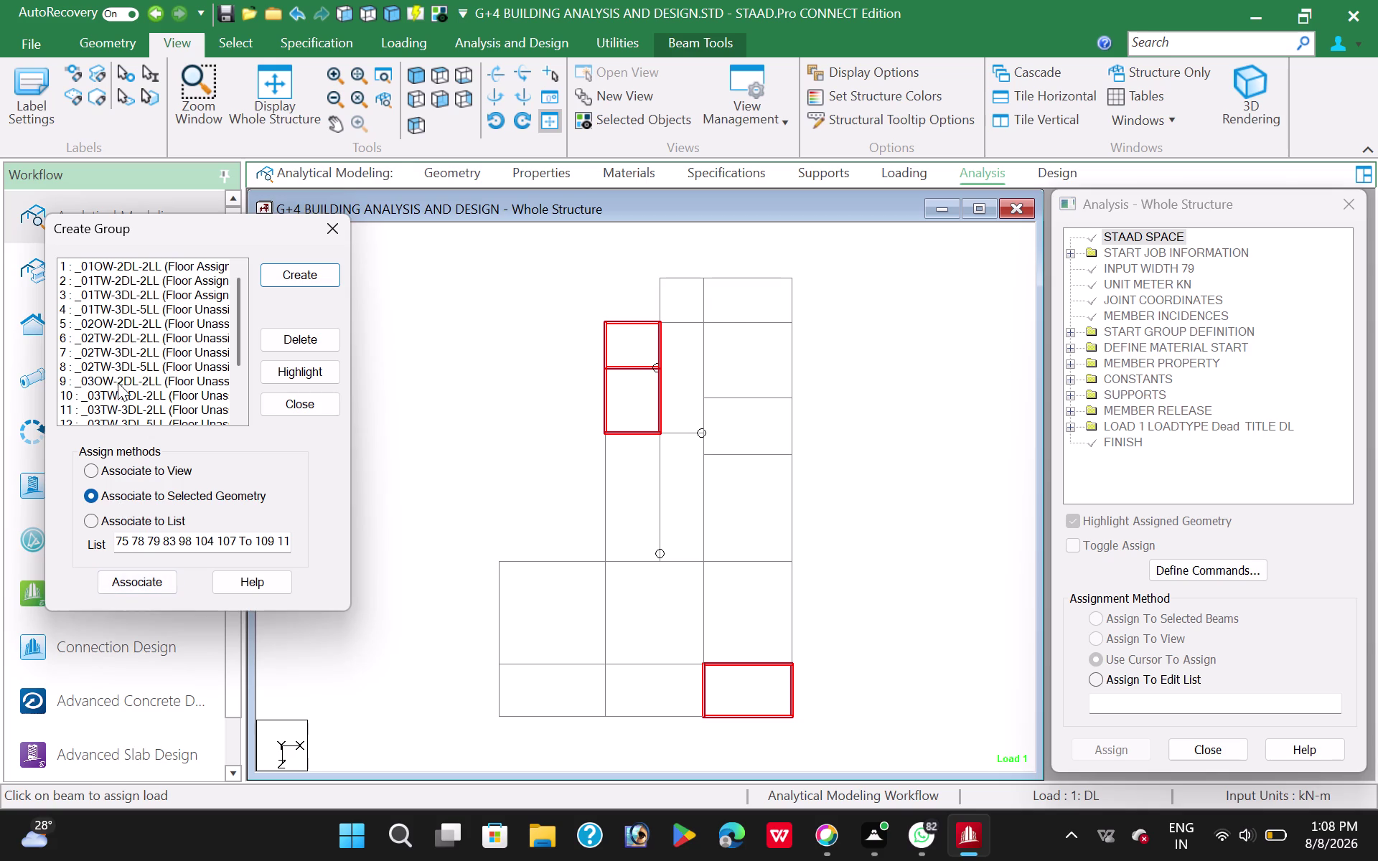
Assign the middle row of three panels and top-right panel to _01TW-3DL-5LL.
click(124, 306)
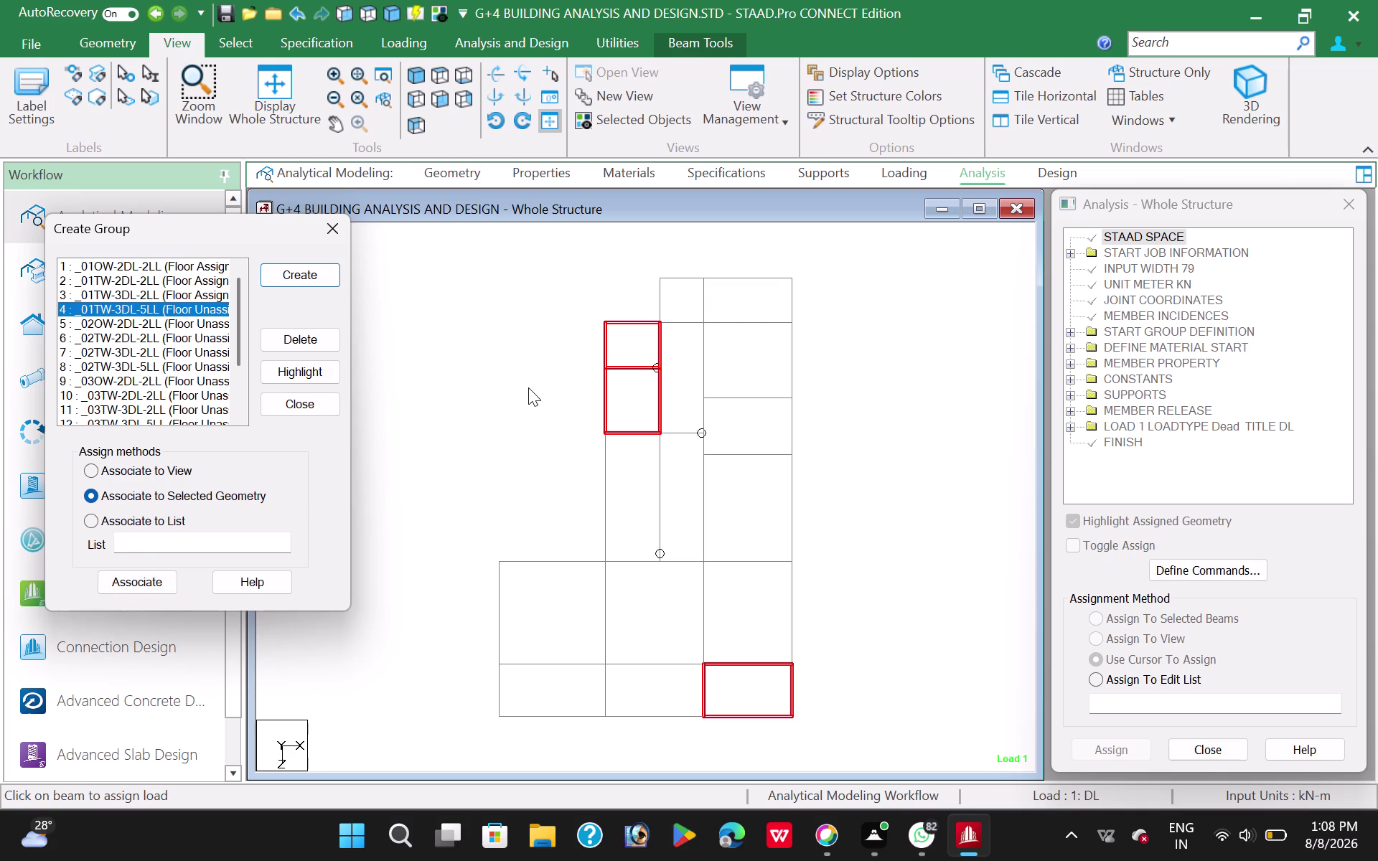
drag(458, 550, 518, 661)
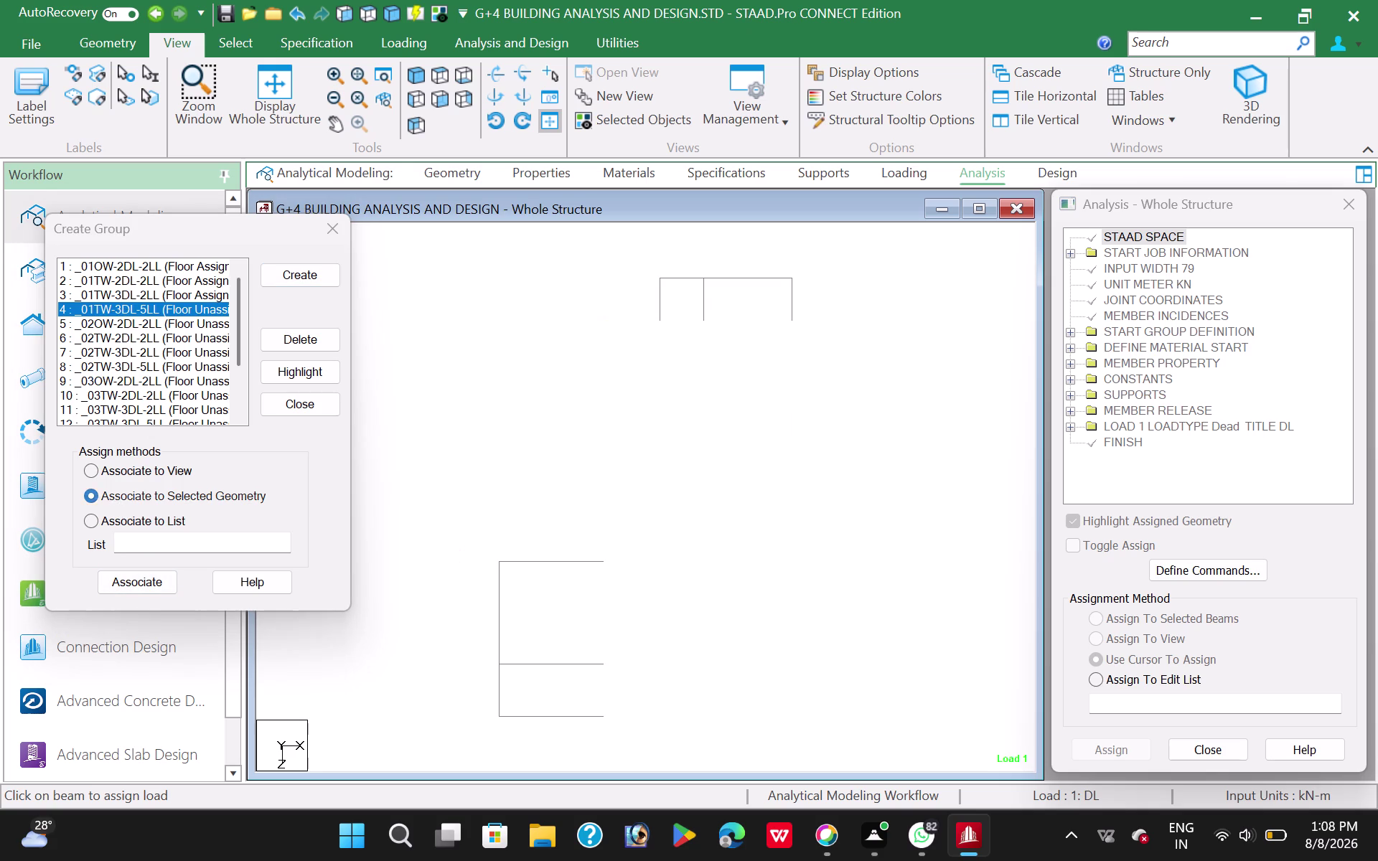
drag(518, 662, 820, 678)
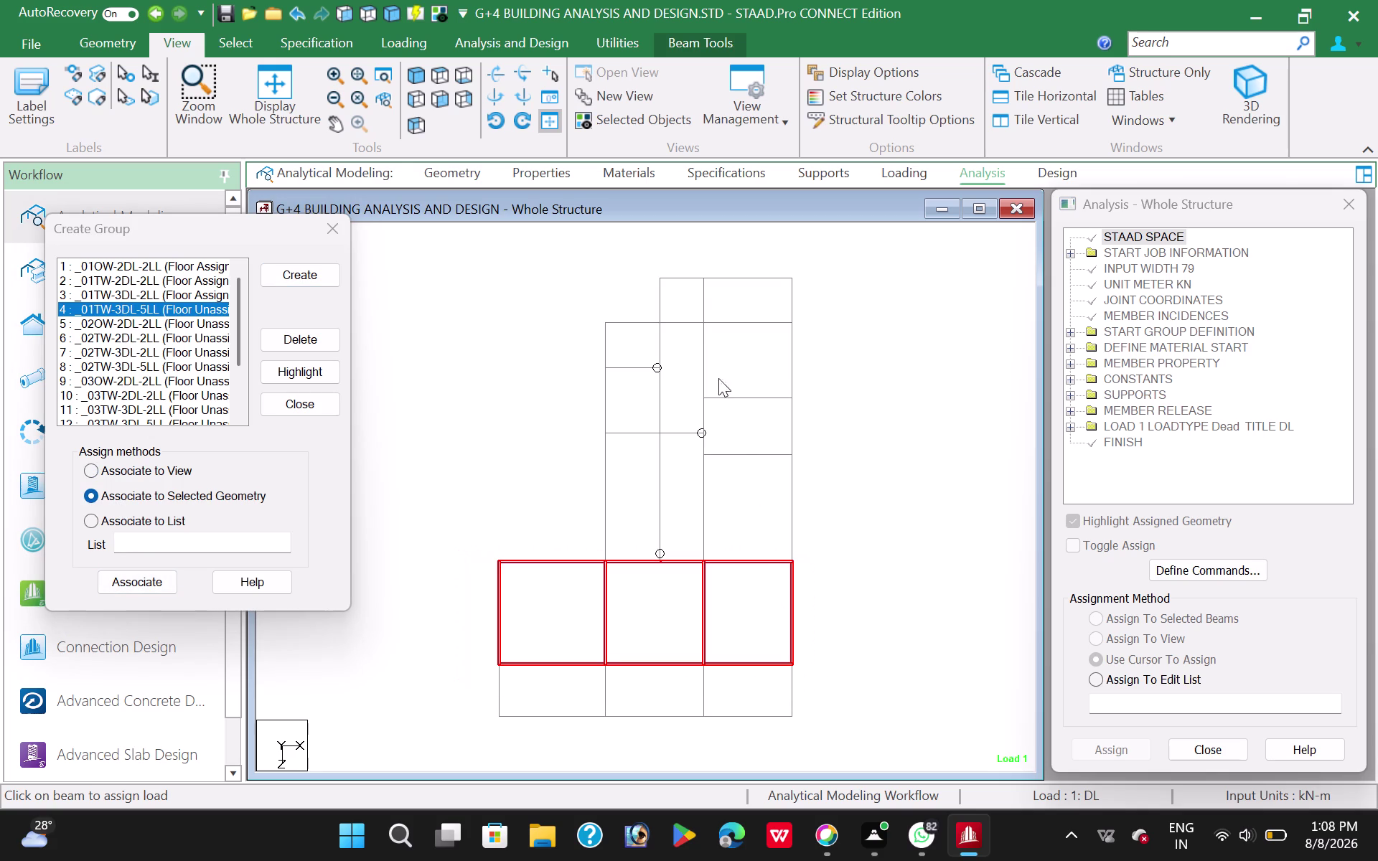
drag(695, 262, 784, 356)
drag(784, 357, 812, 330)
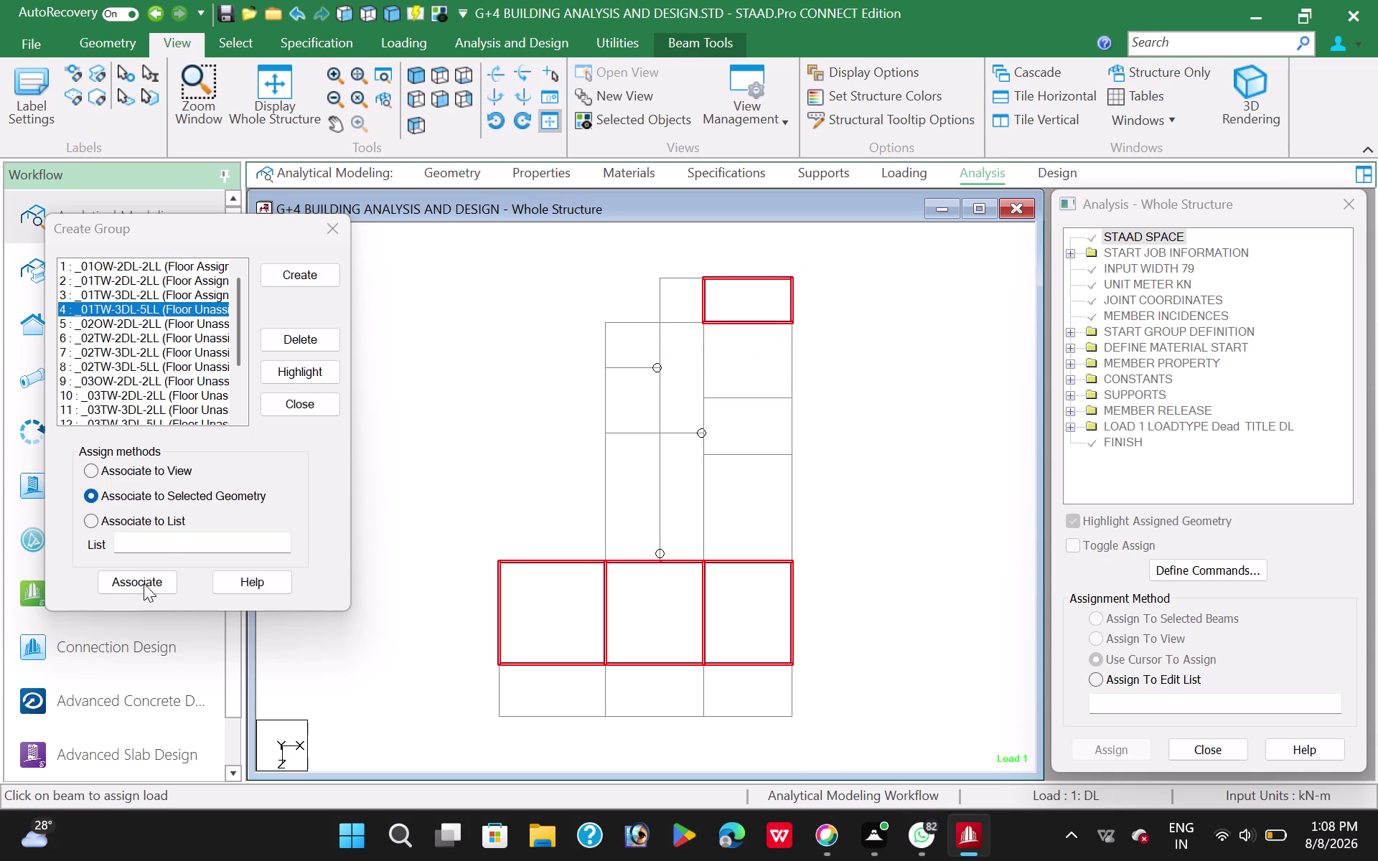
click(144, 577)
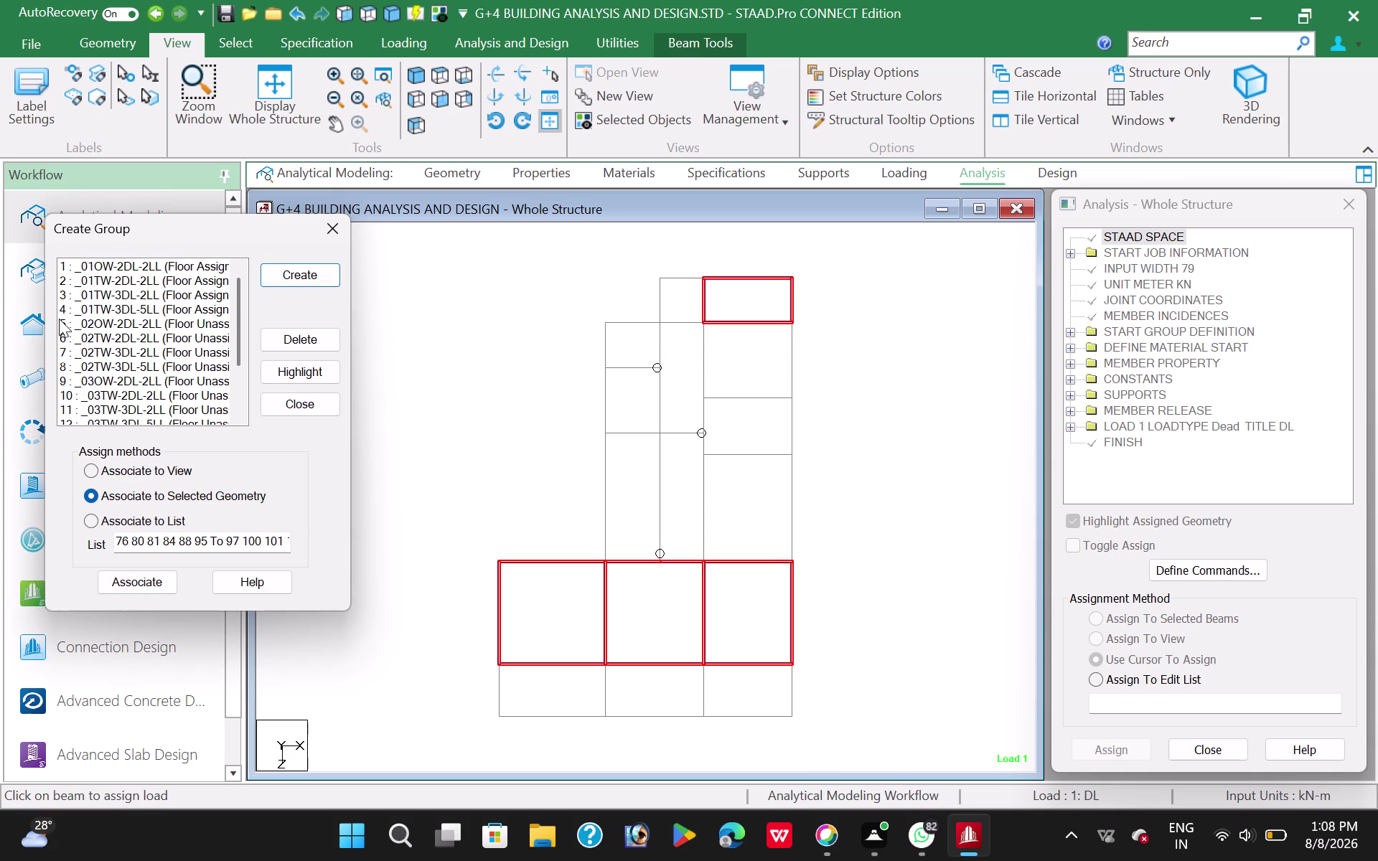
click(112, 325)
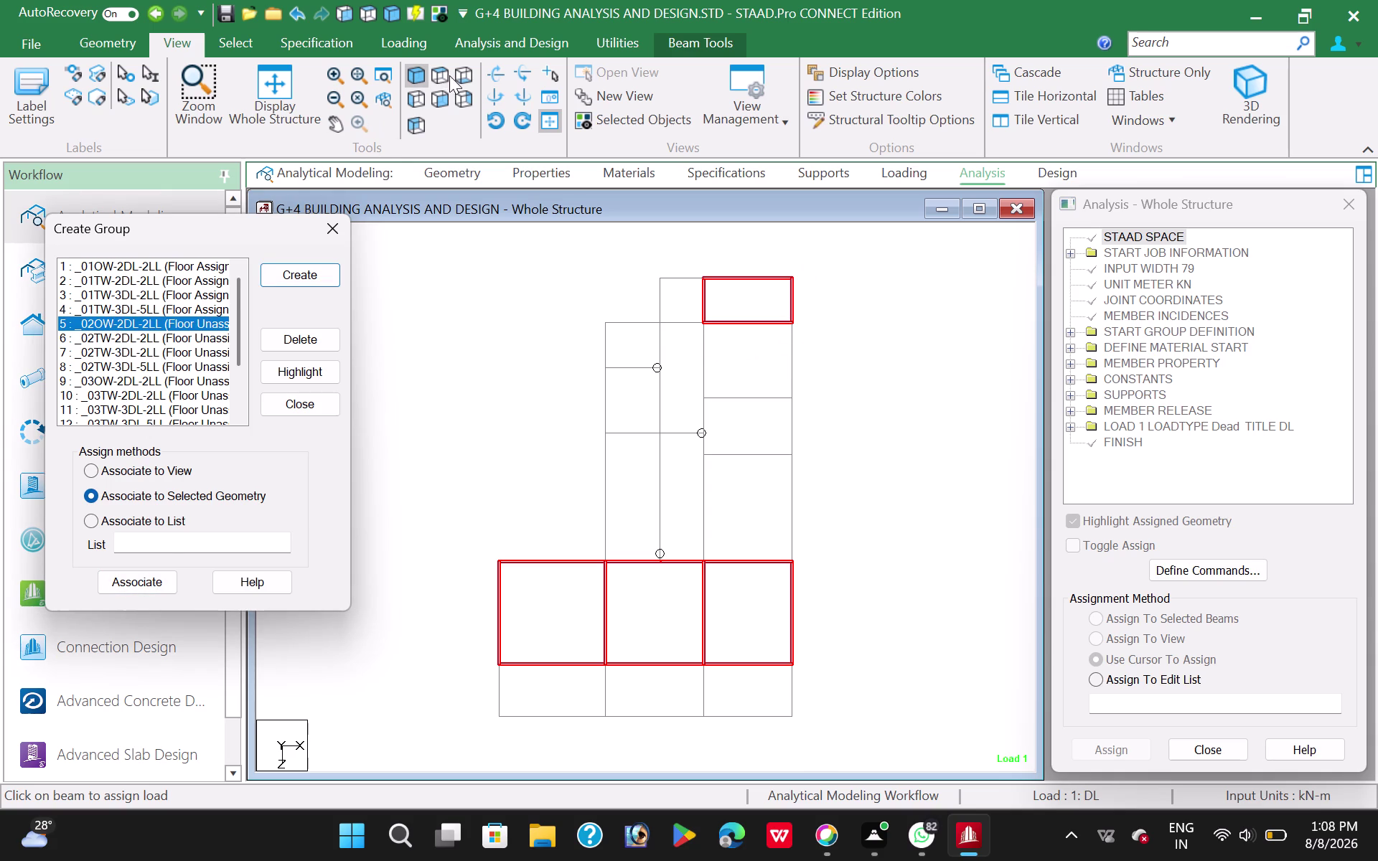
click(257, 94)
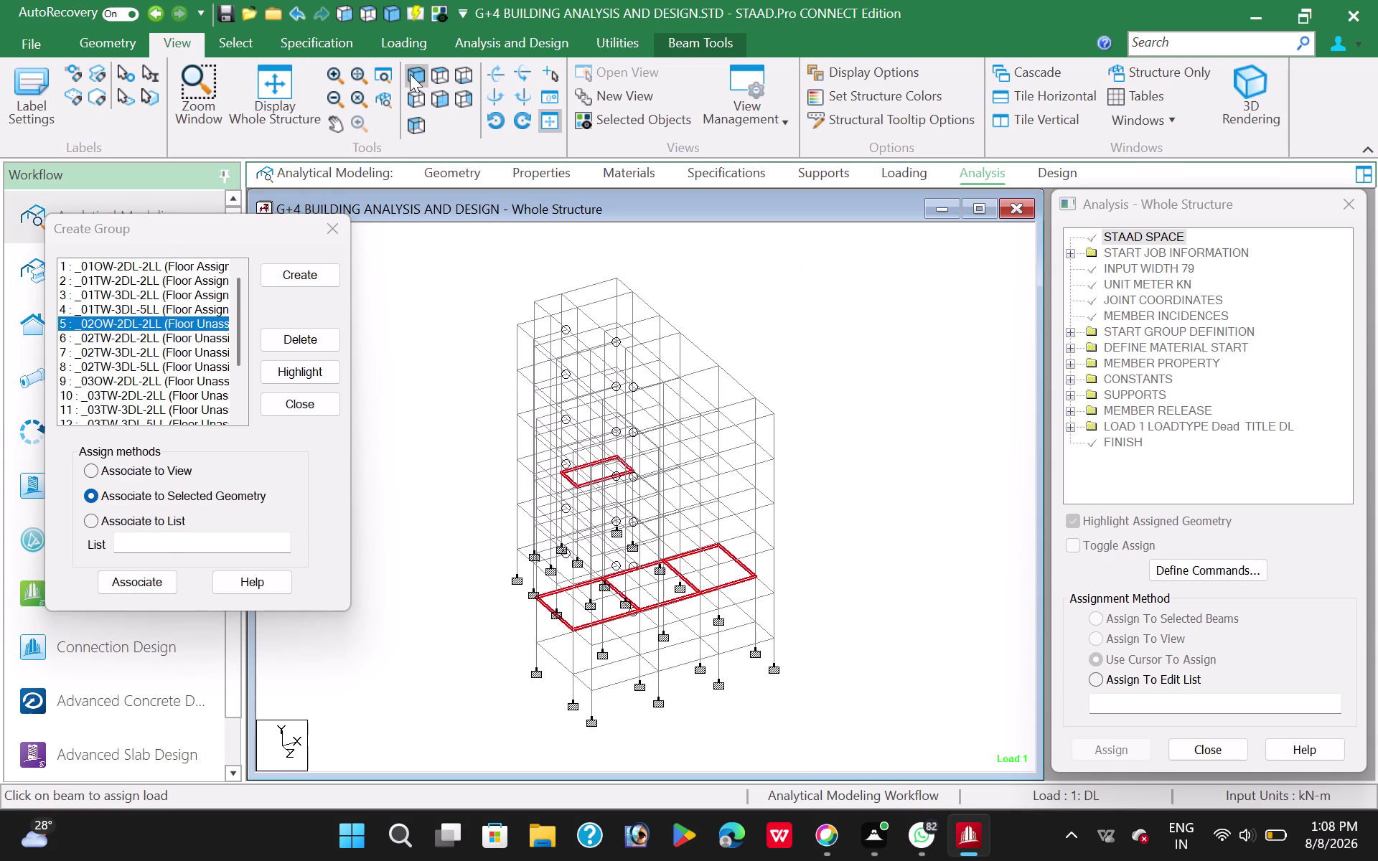
Isolate the second-storey beams from the front elevation and view them in plan.
click(410, 74)
click(437, 100)
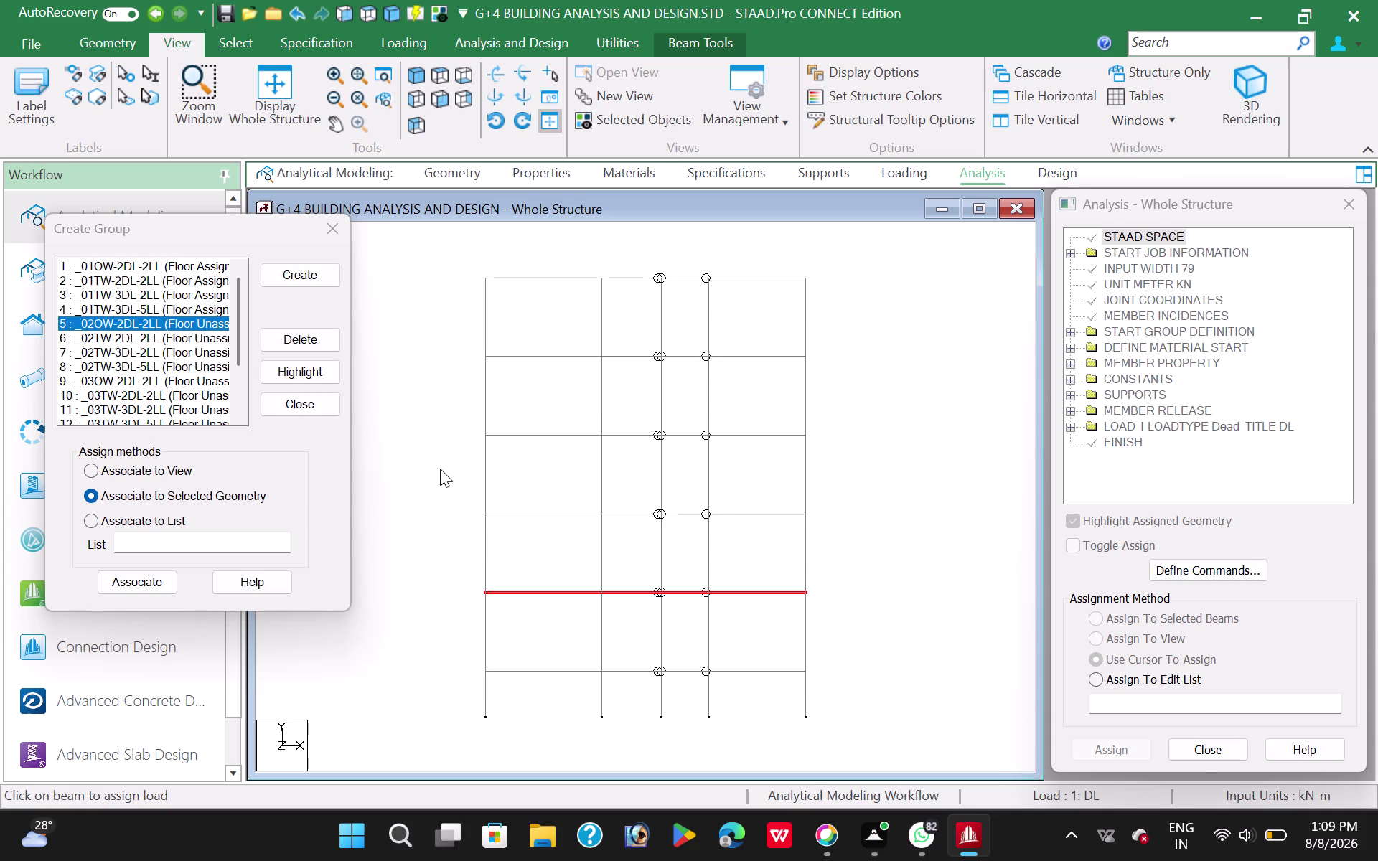
click(440, 469)
drag(475, 501, 835, 529)
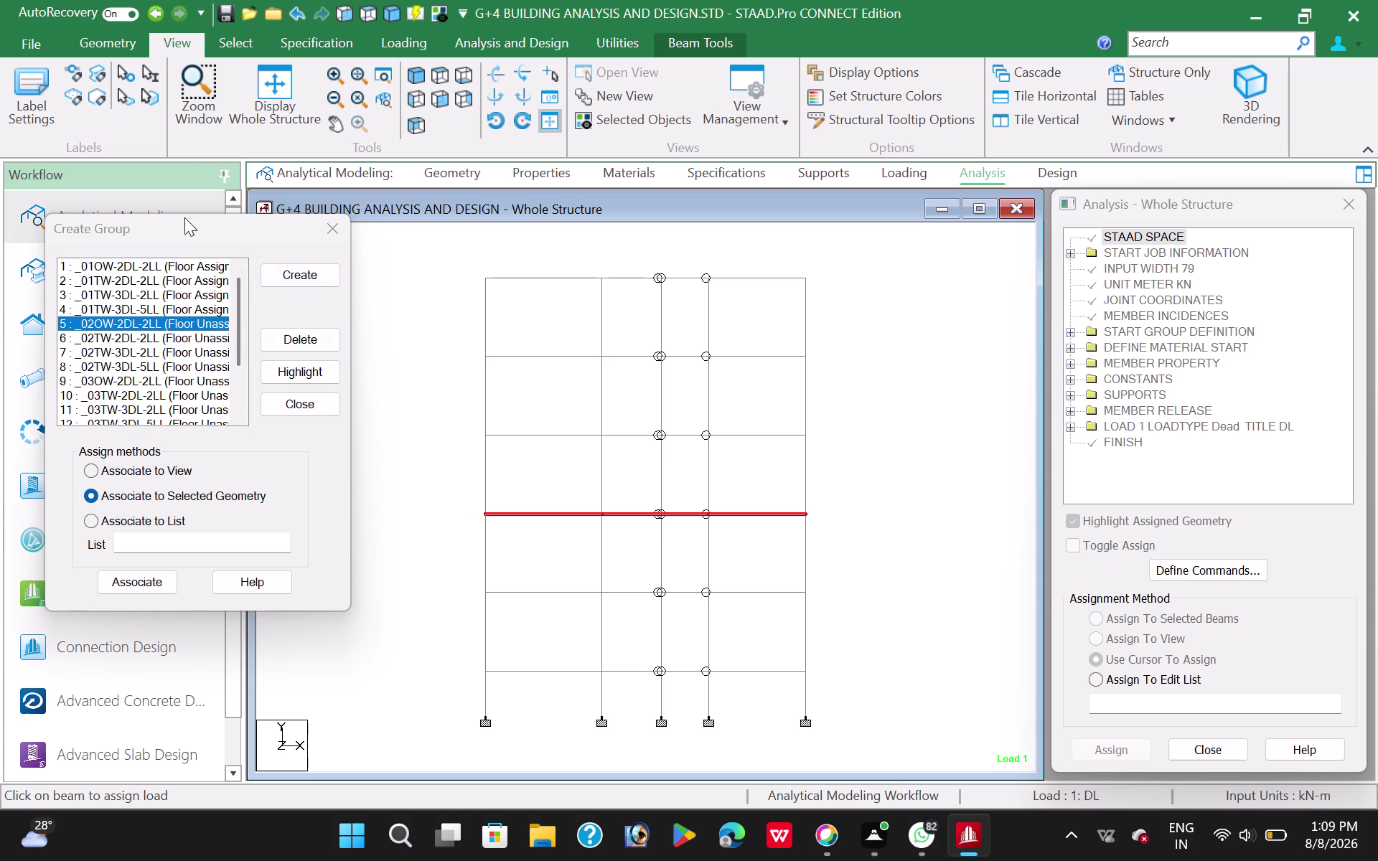
click(614, 120)
click(432, 73)
click(461, 352)
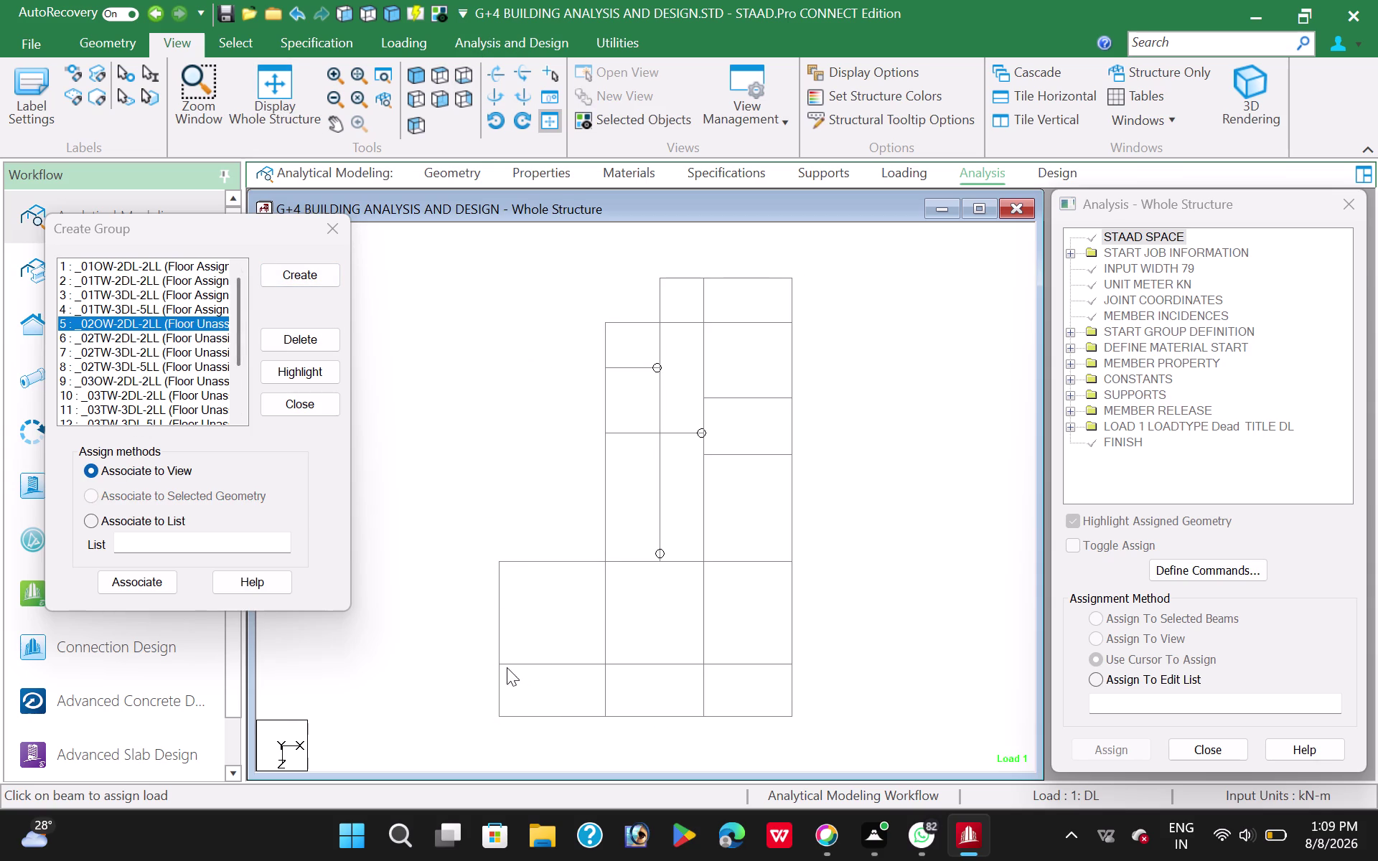
Assign the bottom-left, middle and narrow upper panels to _02OW-2DL-2LL.
drag(480, 650, 617, 726)
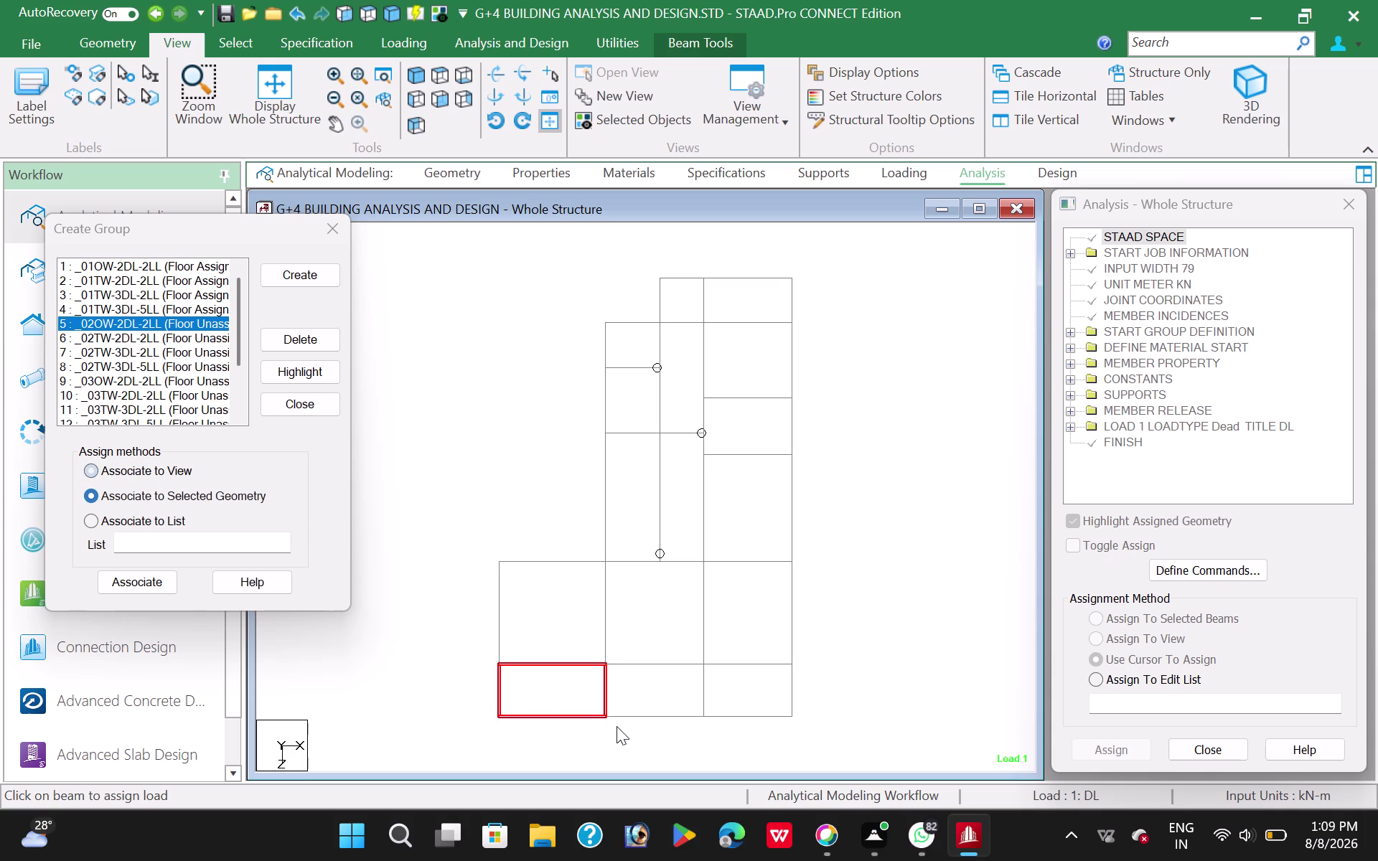
drag(592, 423, 597, 429)
drag(597, 428, 712, 569)
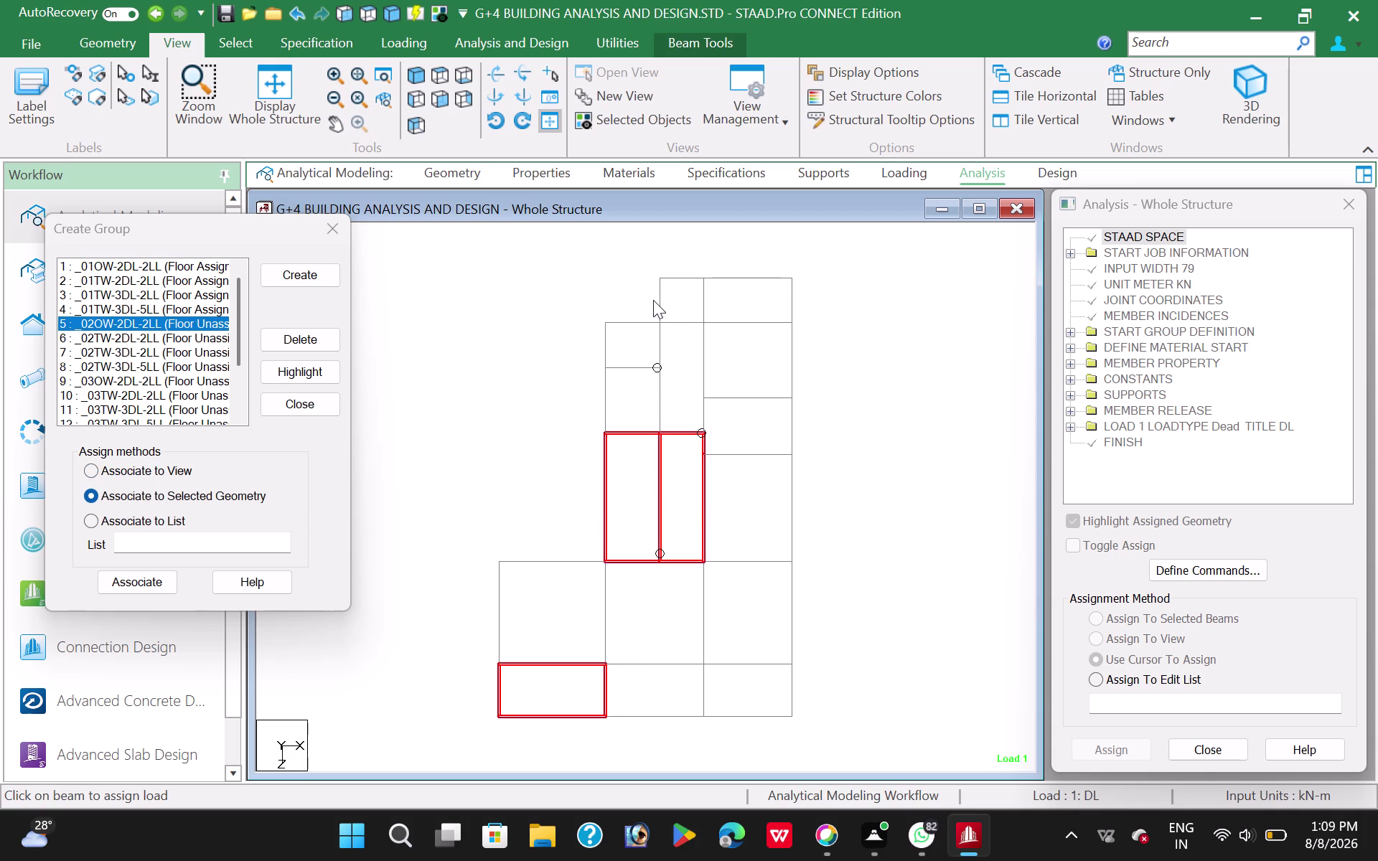
drag(651, 308, 715, 446)
click(148, 579)
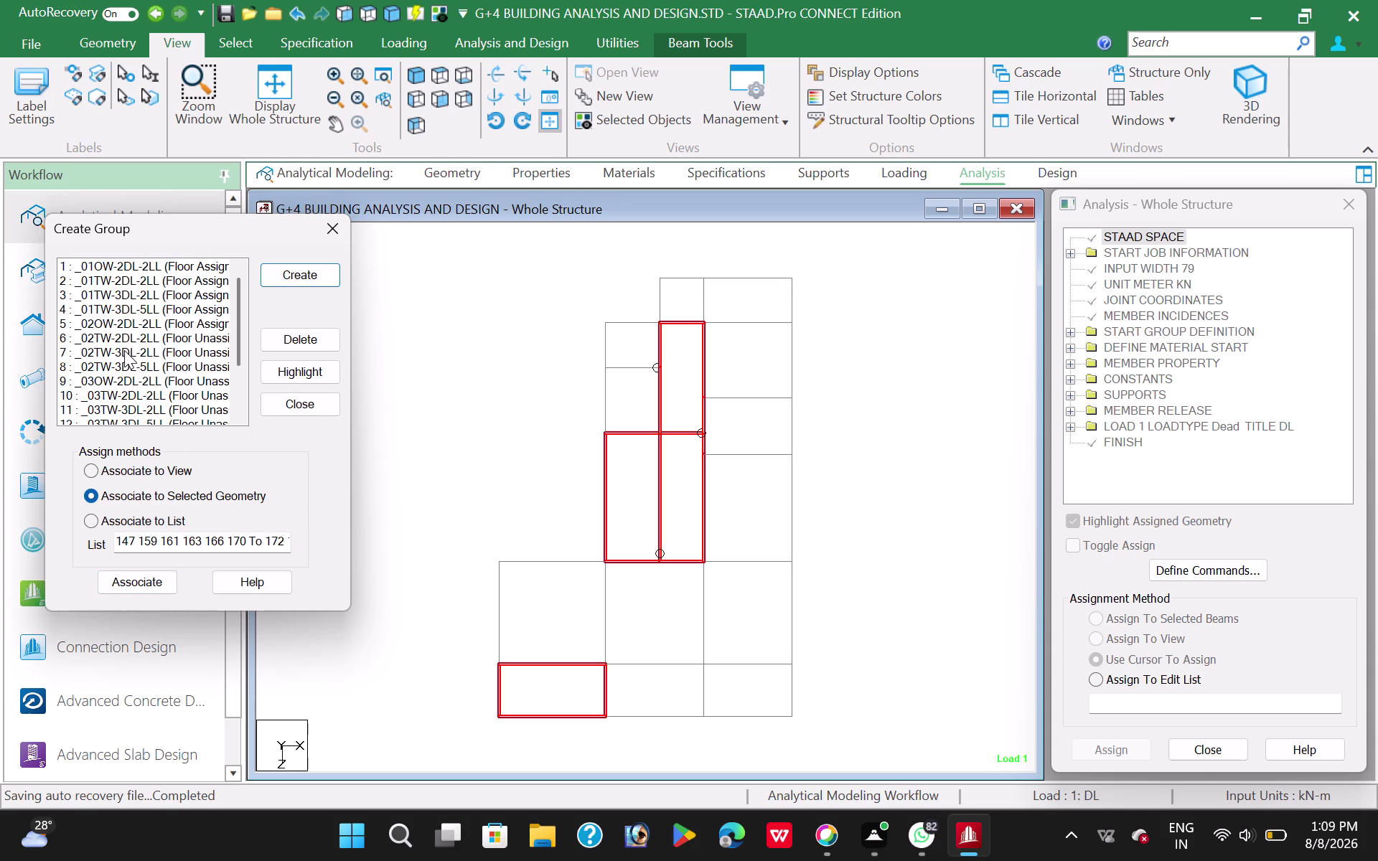
Assign the bottom-middle, right-side and small top panels to _02TW-2DL-2LL.
click(123, 336)
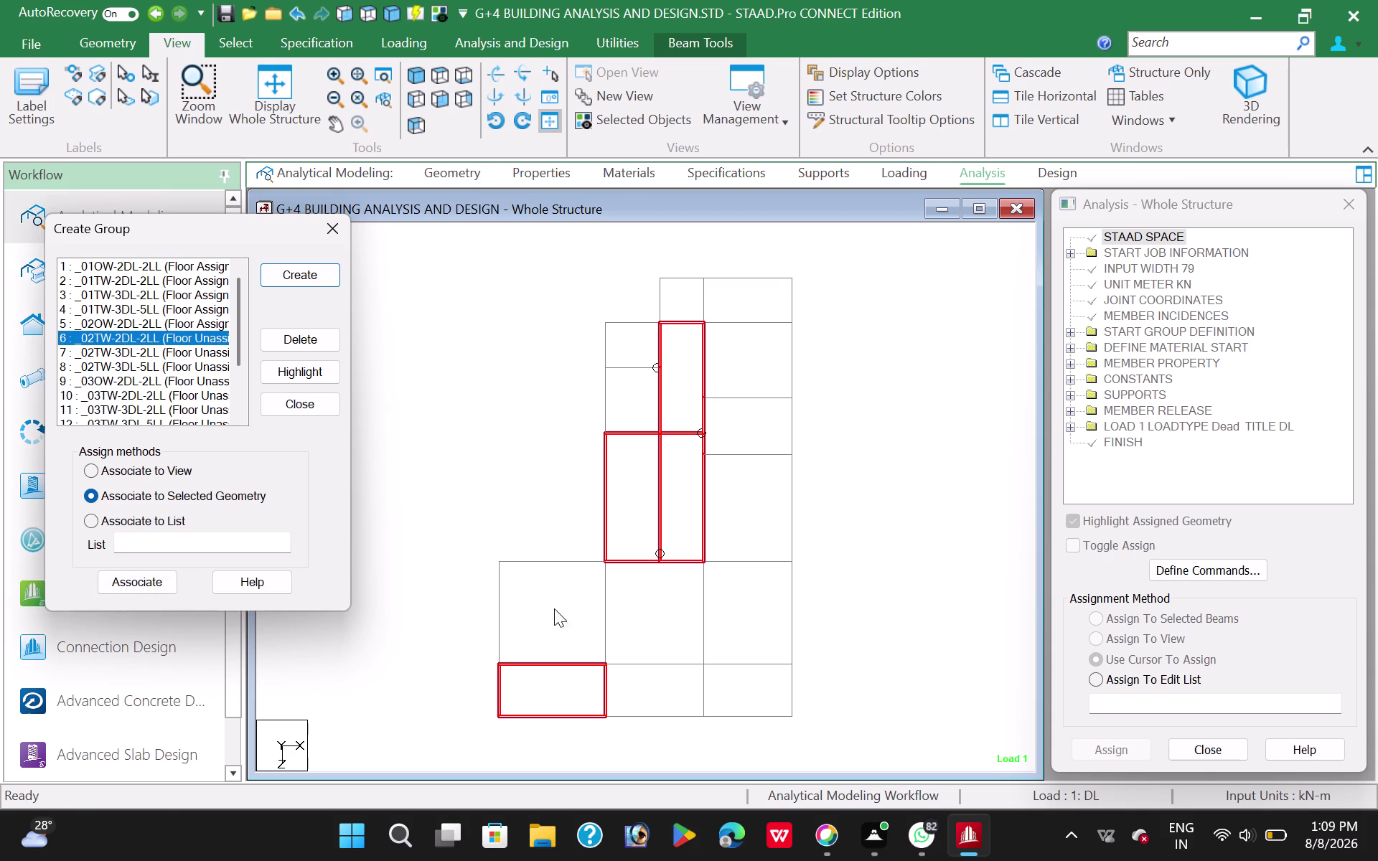
drag(591, 645, 748, 734)
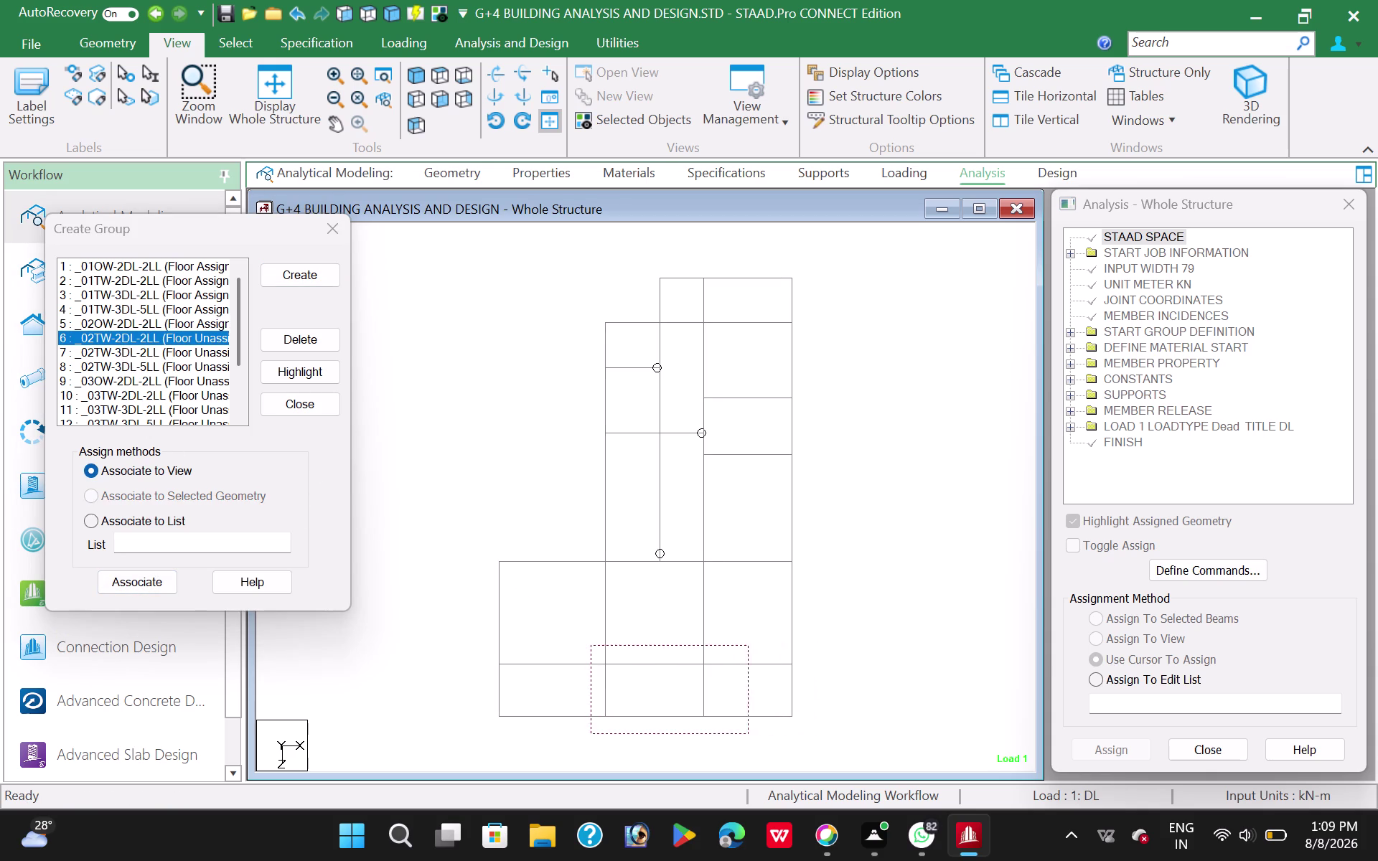
drag(748, 734, 724, 728)
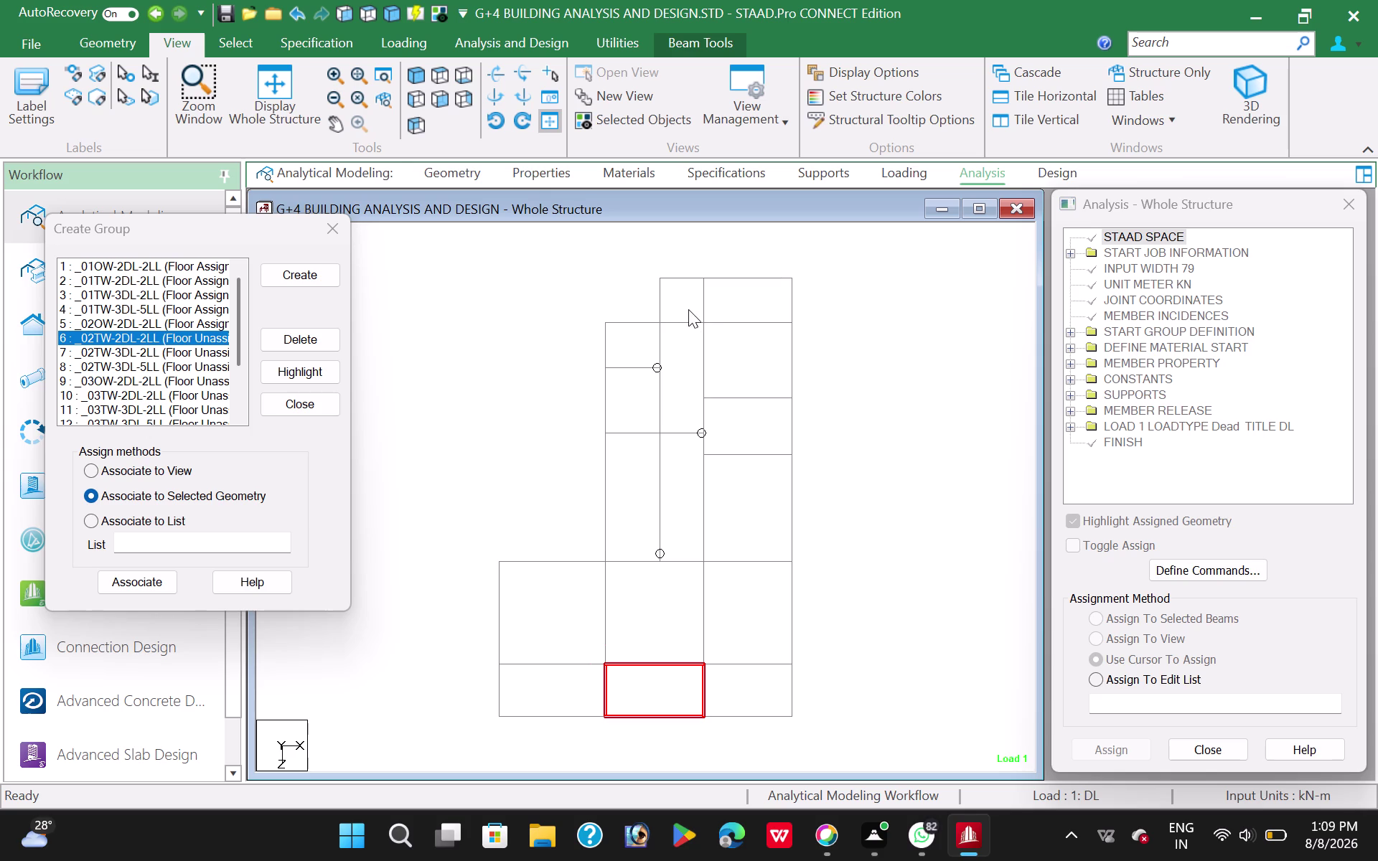
drag(689, 310, 797, 582)
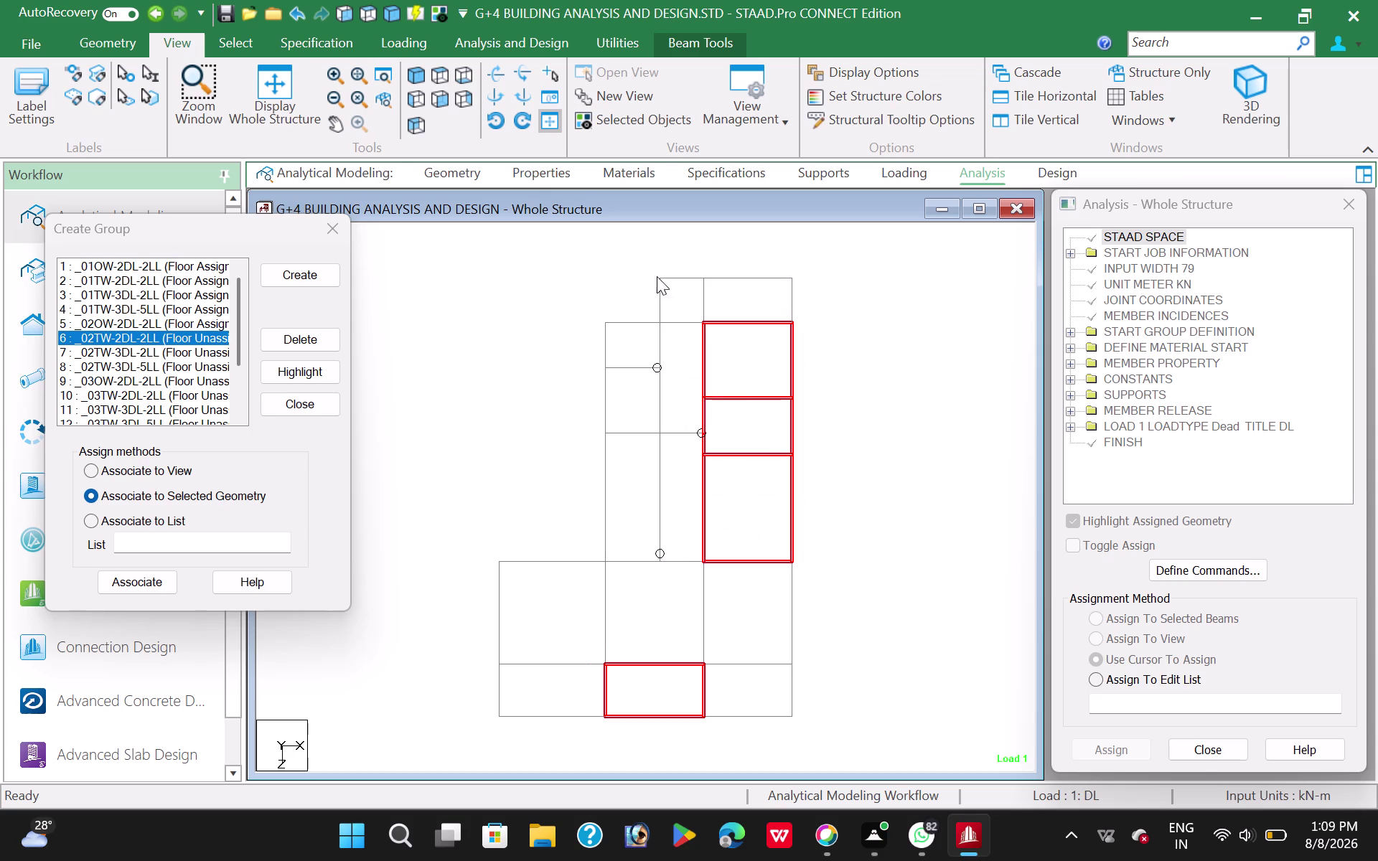
drag(644, 260, 709, 334)
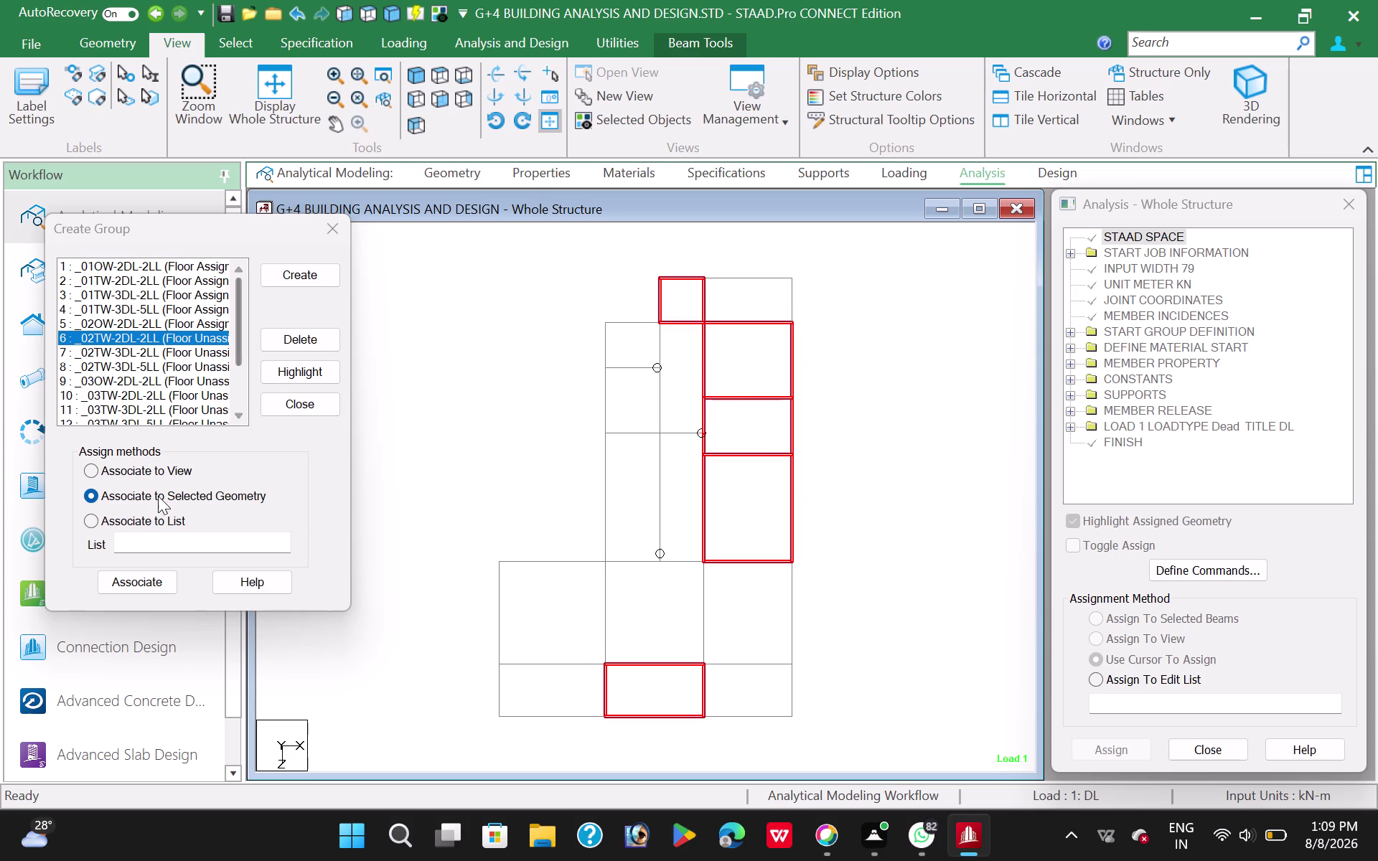
click(132, 583)
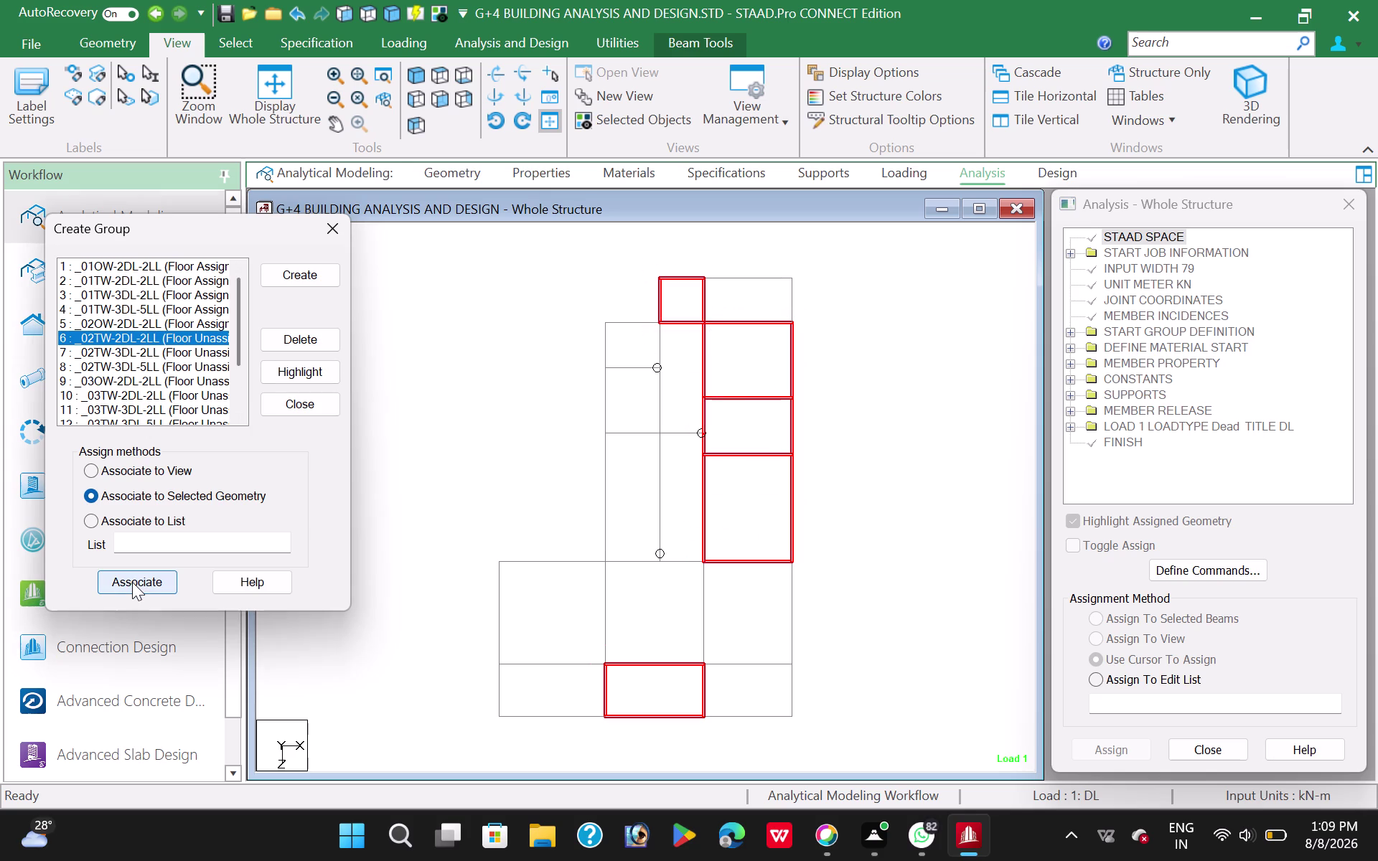
click(98, 353)
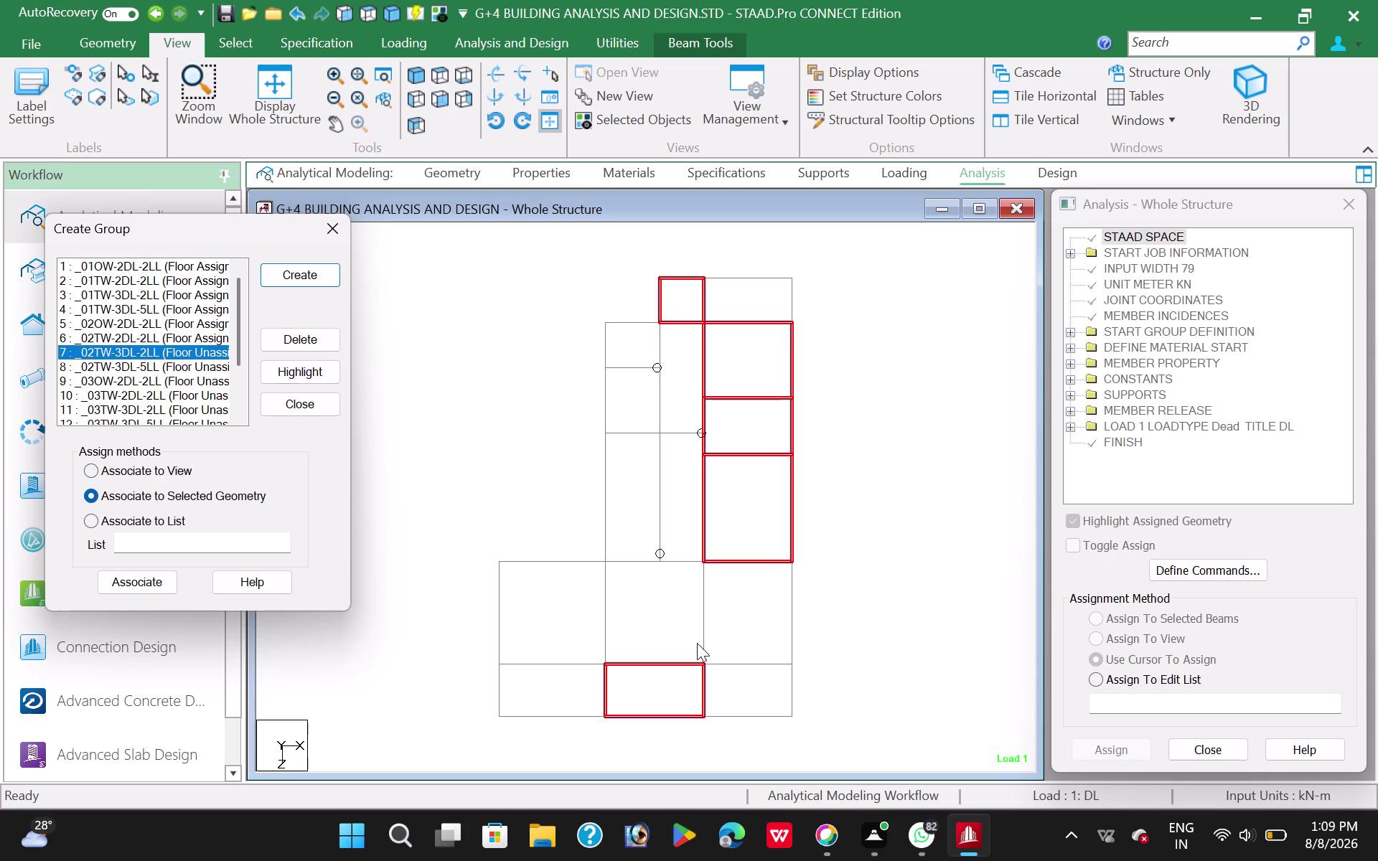
Assign the bottom-right and upper-left panels to _02TW-3DL-2LL.
drag(697, 643, 811, 733)
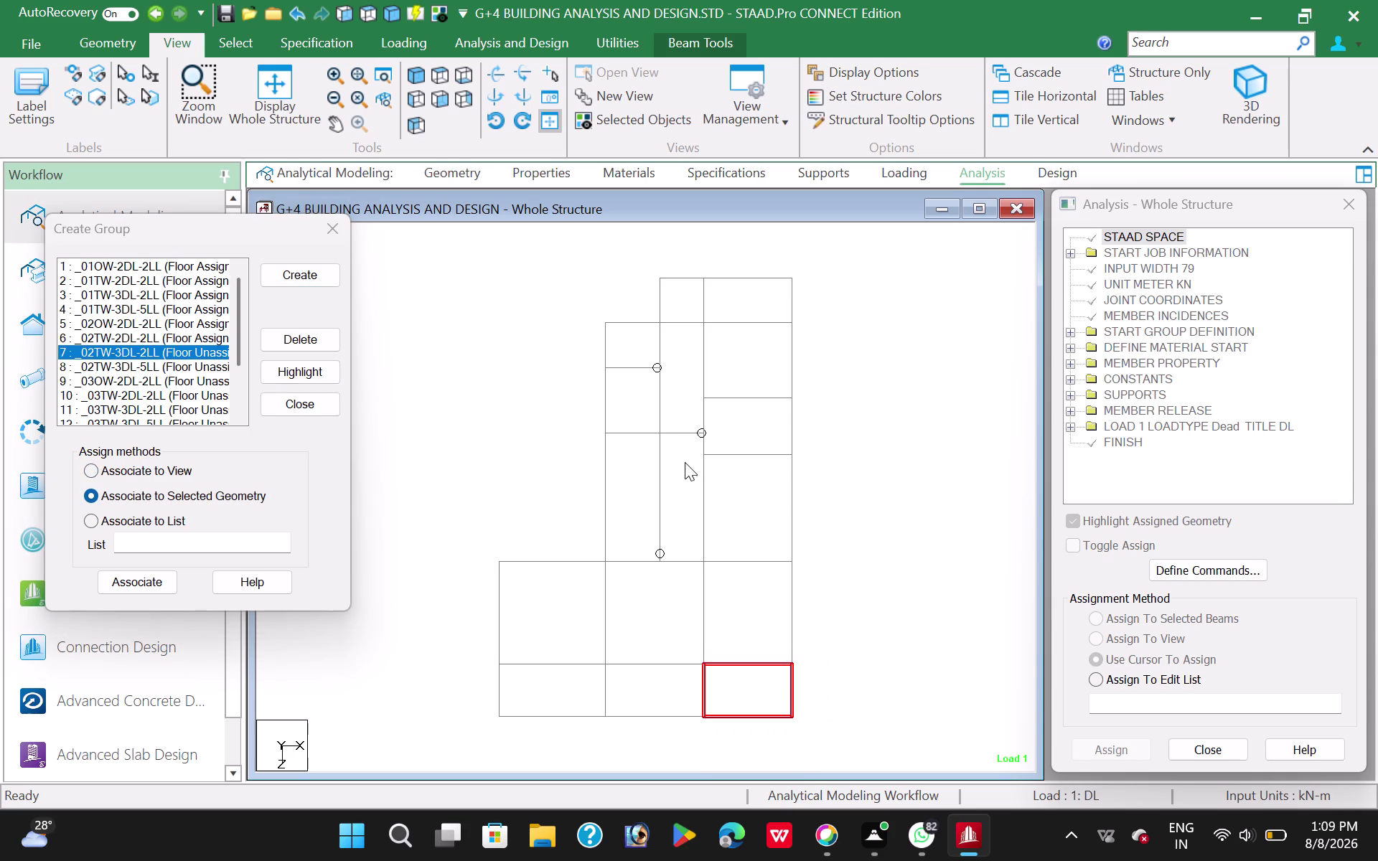
drag(592, 309, 672, 451)
drag(672, 452, 671, 450)
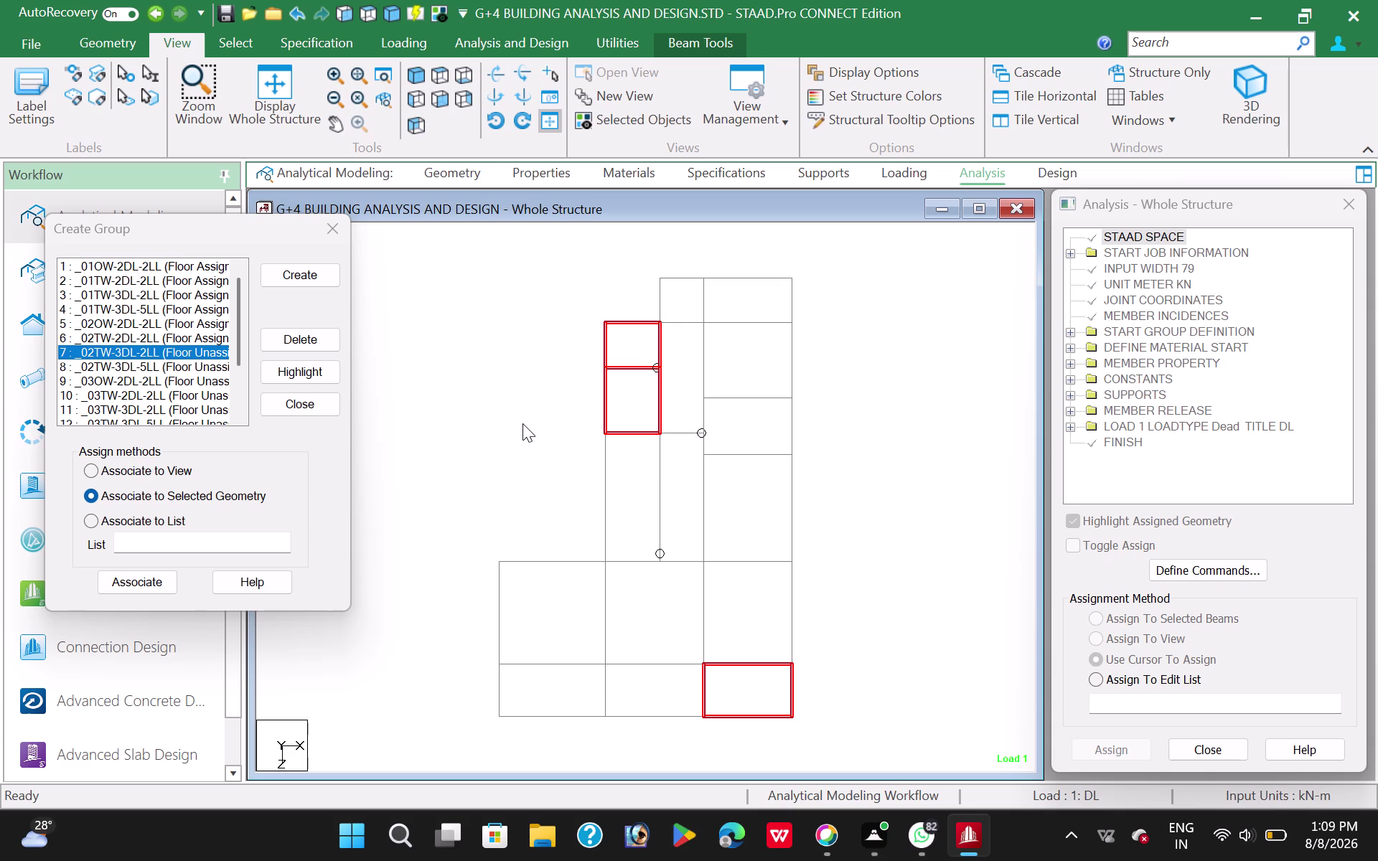
click(132, 581)
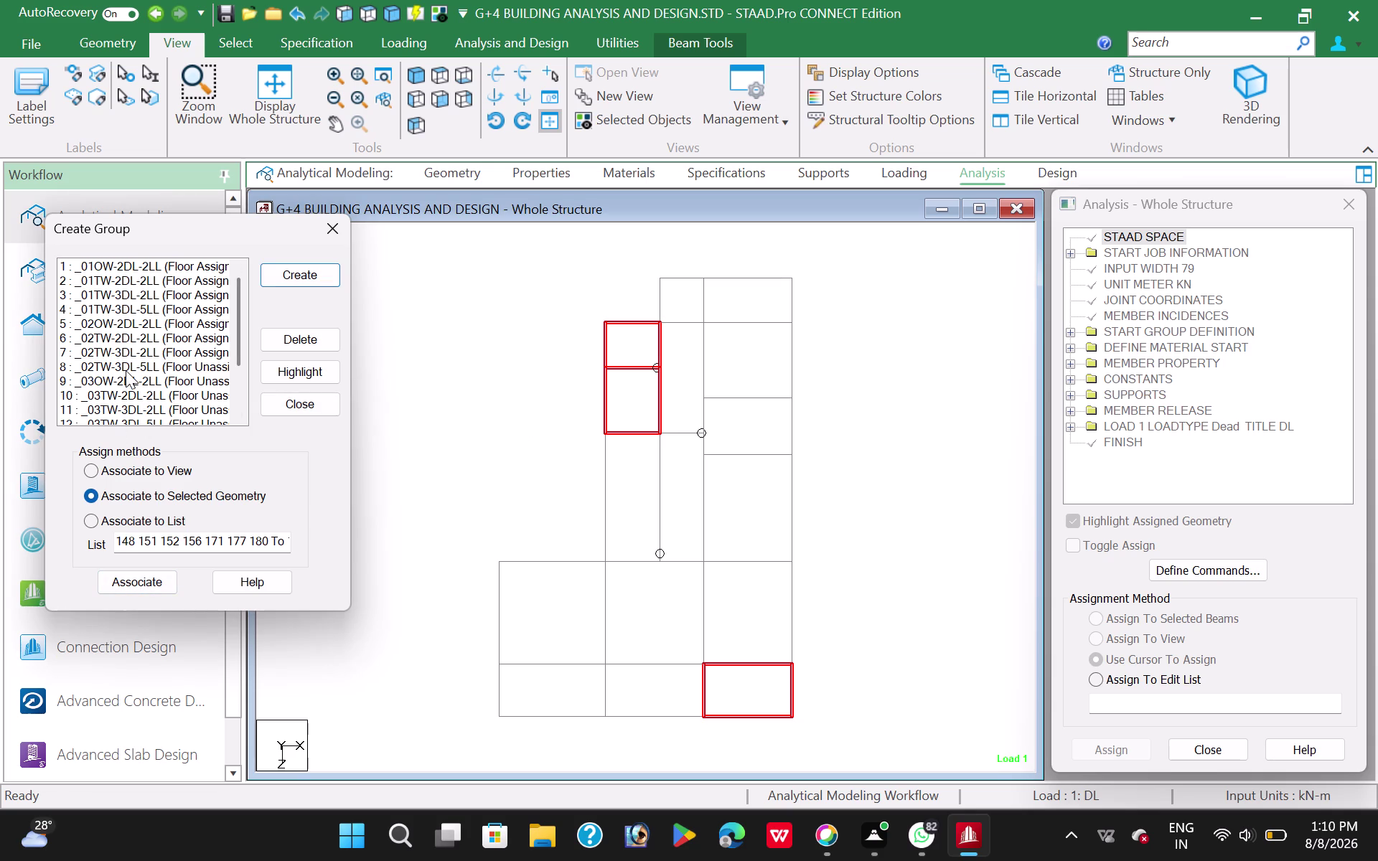
Assign the three large lower bays and the top-right panel to _02TW-3DL-5LL.
click(126, 368)
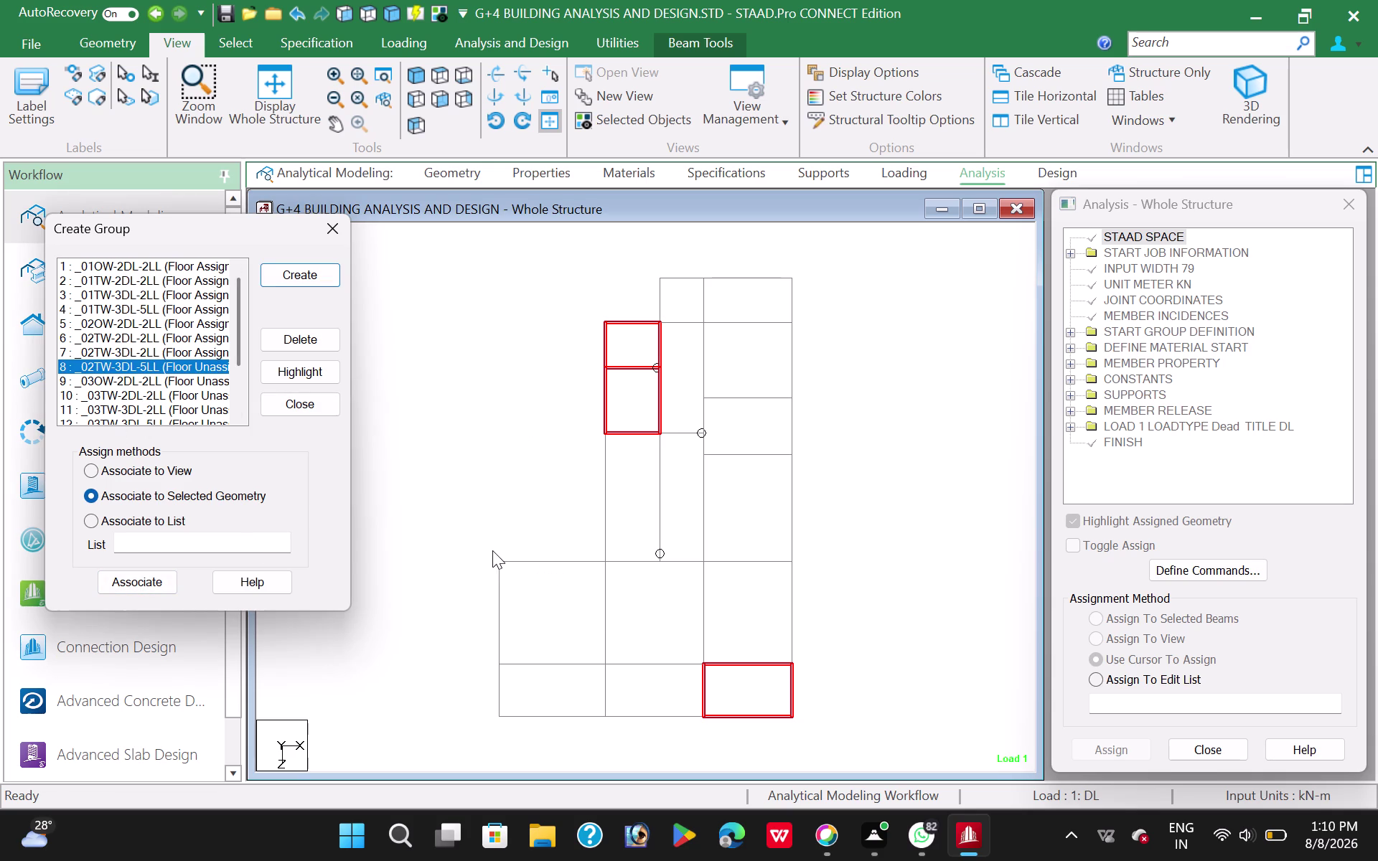
drag(485, 550, 831, 674)
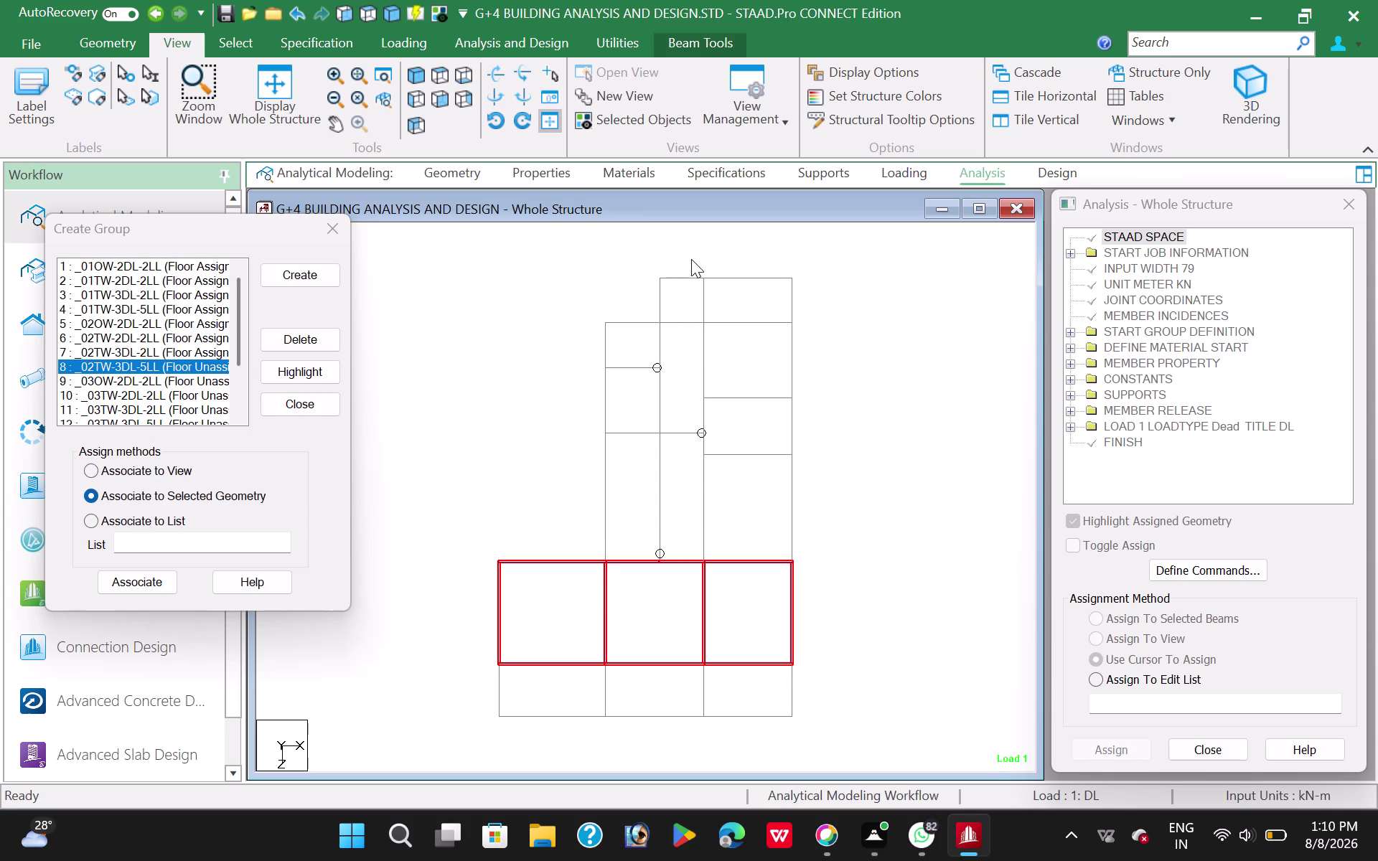
drag(691, 259, 804, 339)
click(129, 583)
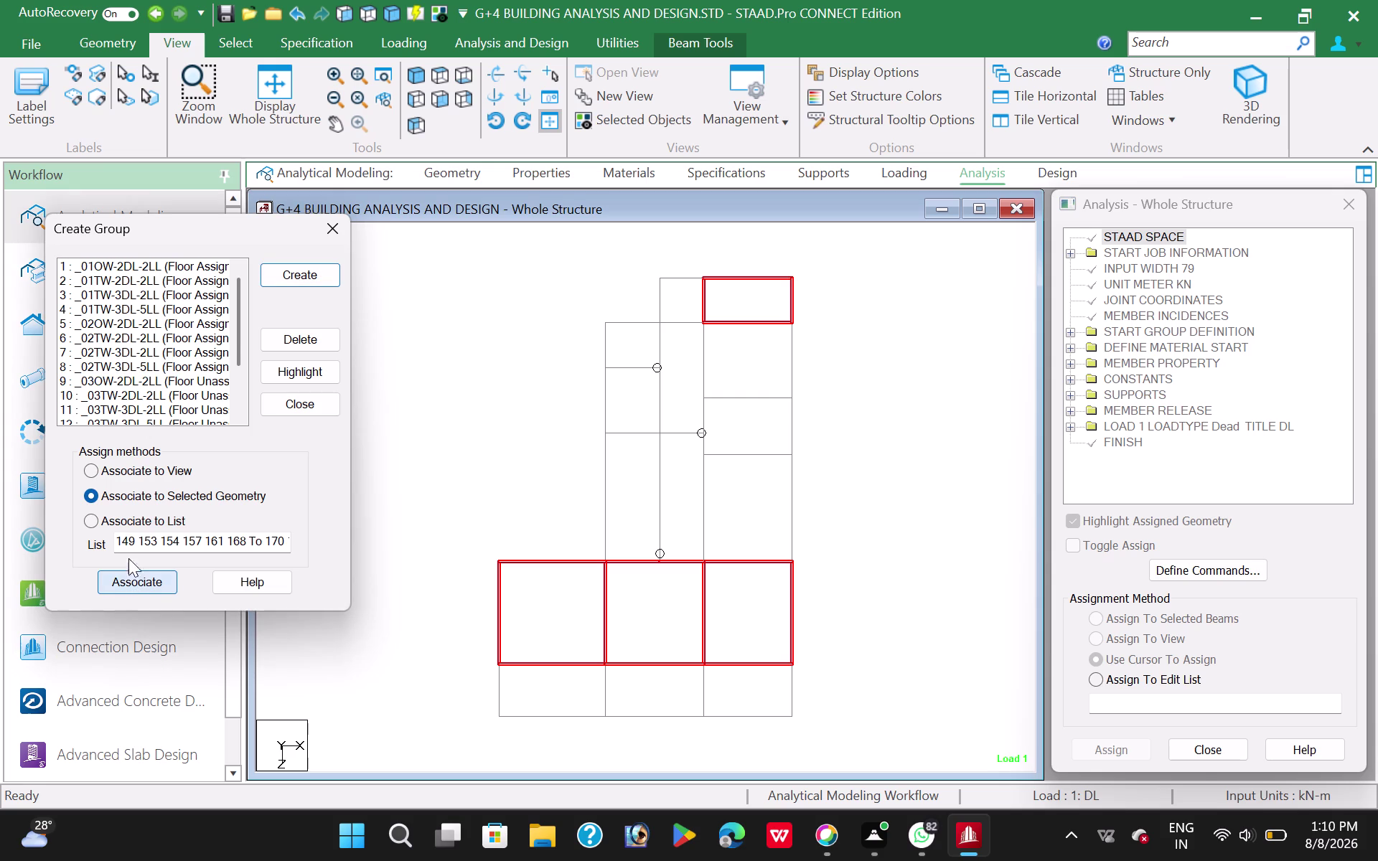
click(139, 381)
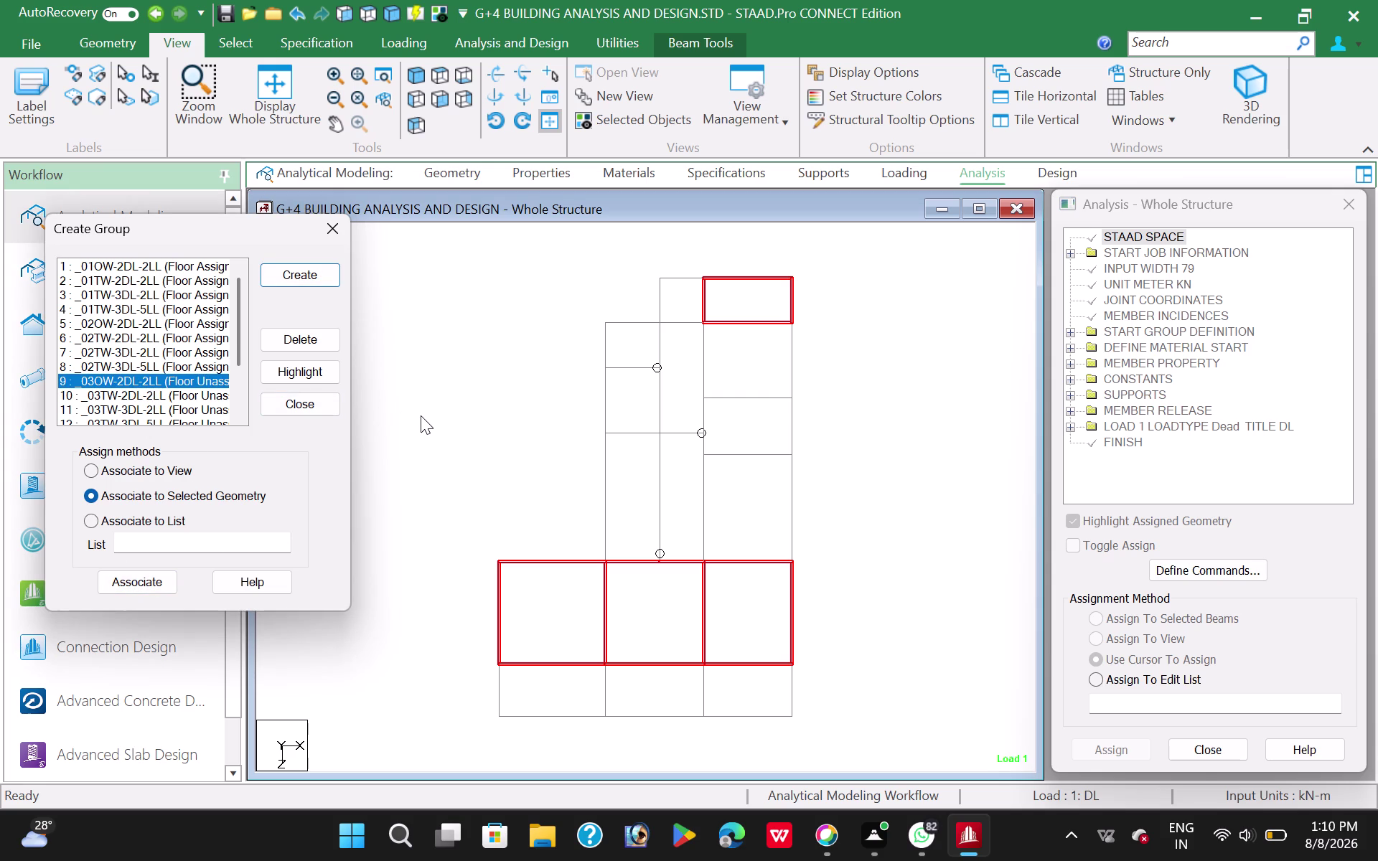
click(420, 416)
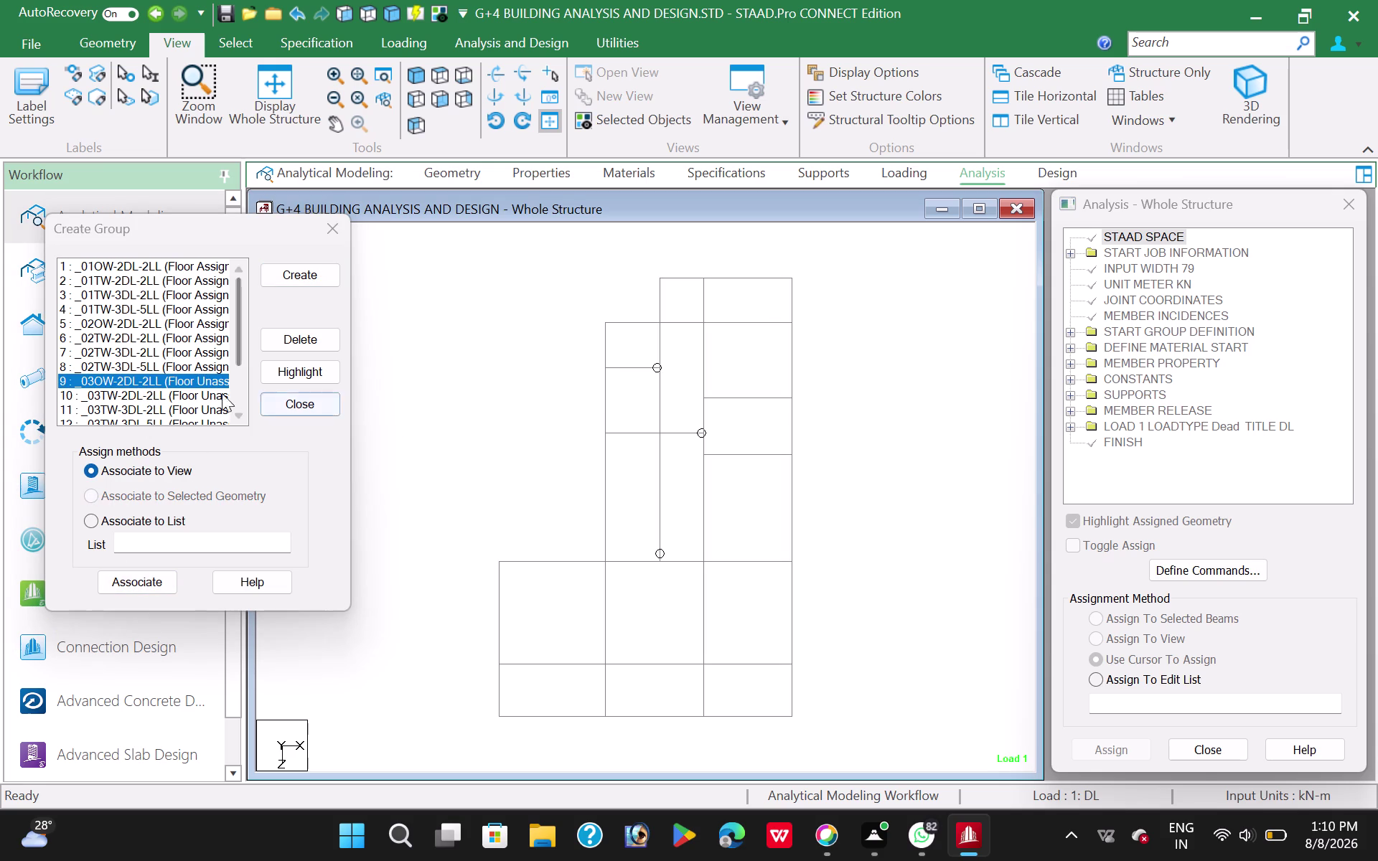
Isolate the third-storey beams from the front elevation and view them in plan.
click(157, 383)
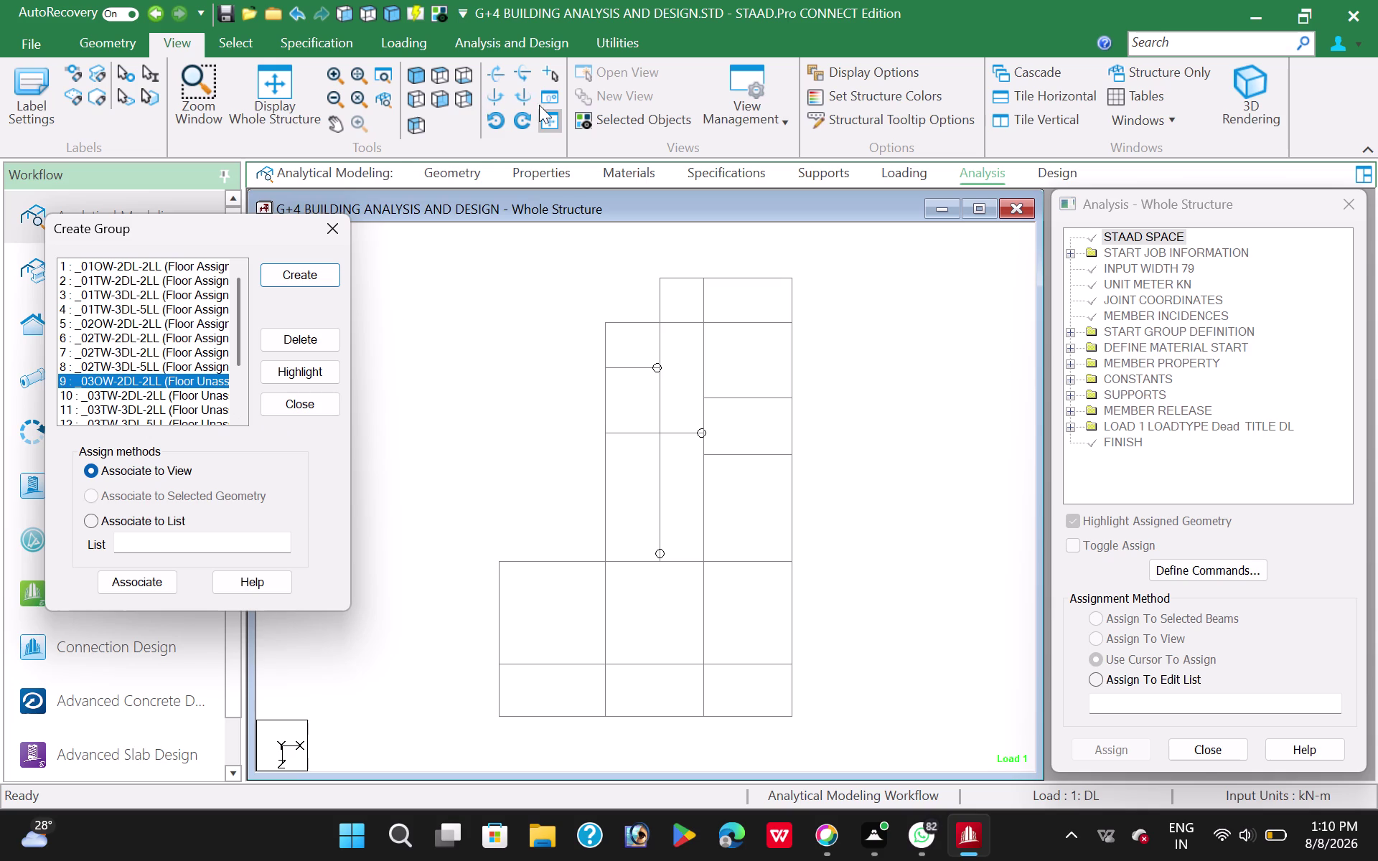
click(432, 99)
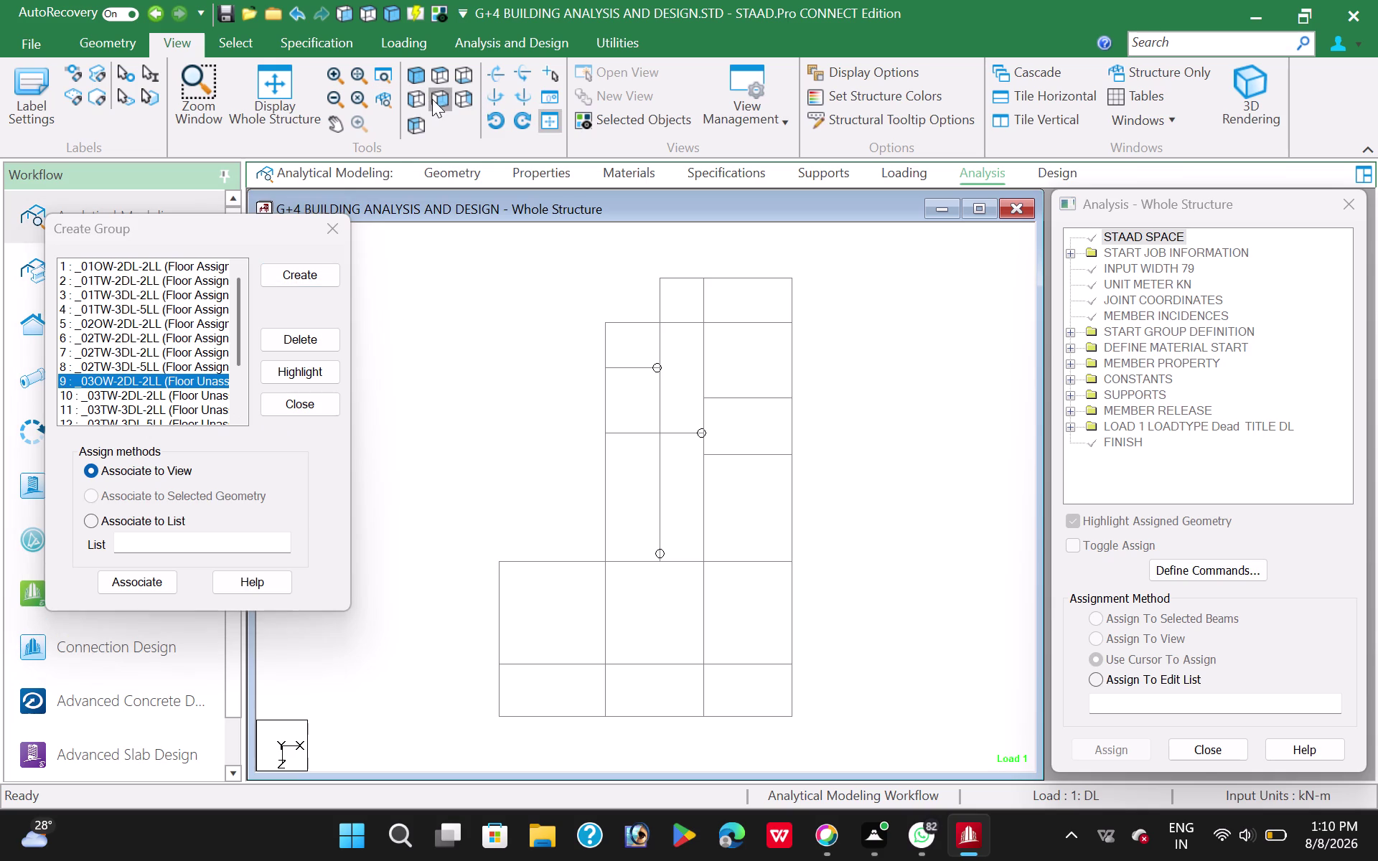
click(280, 88)
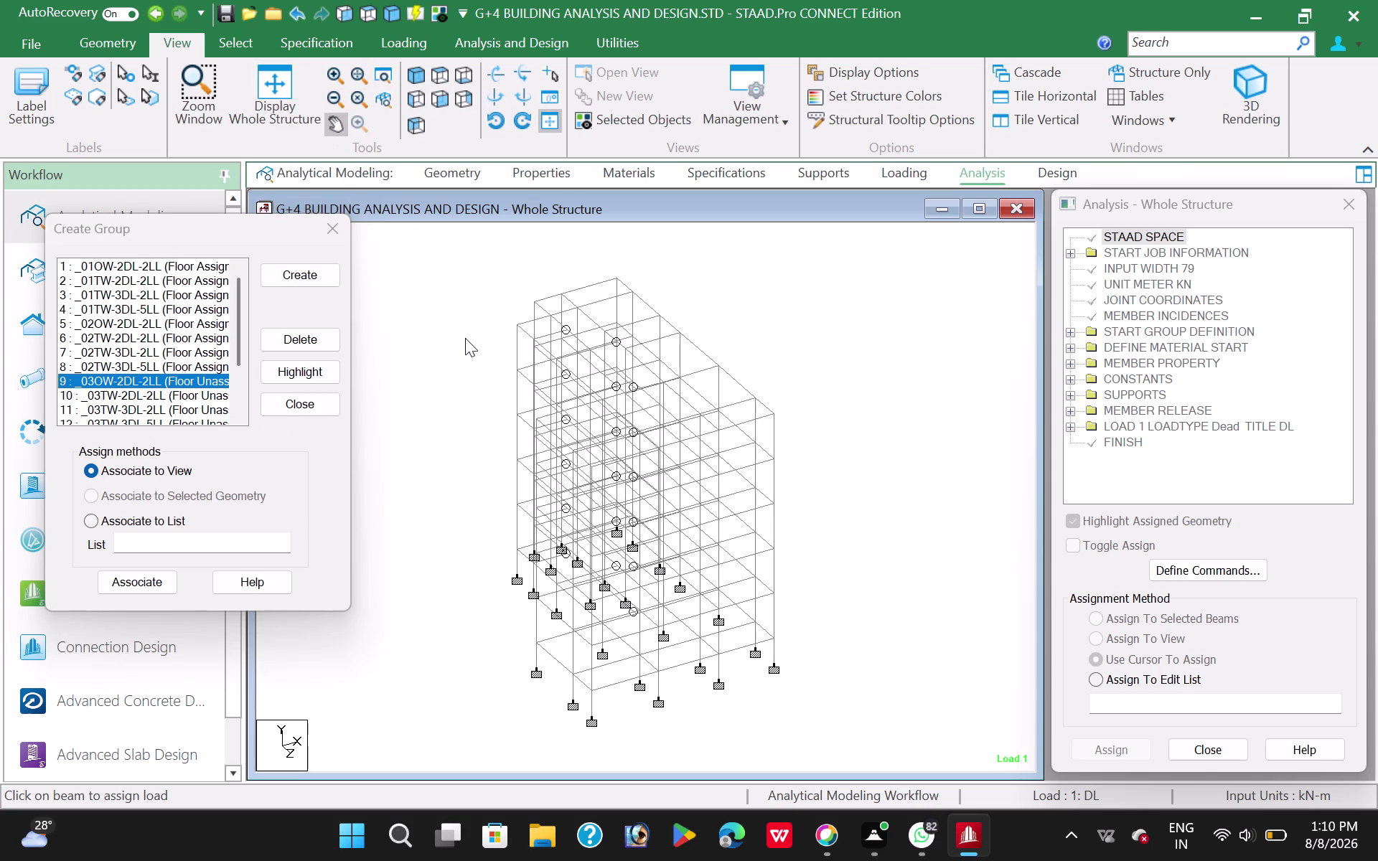
click(432, 102)
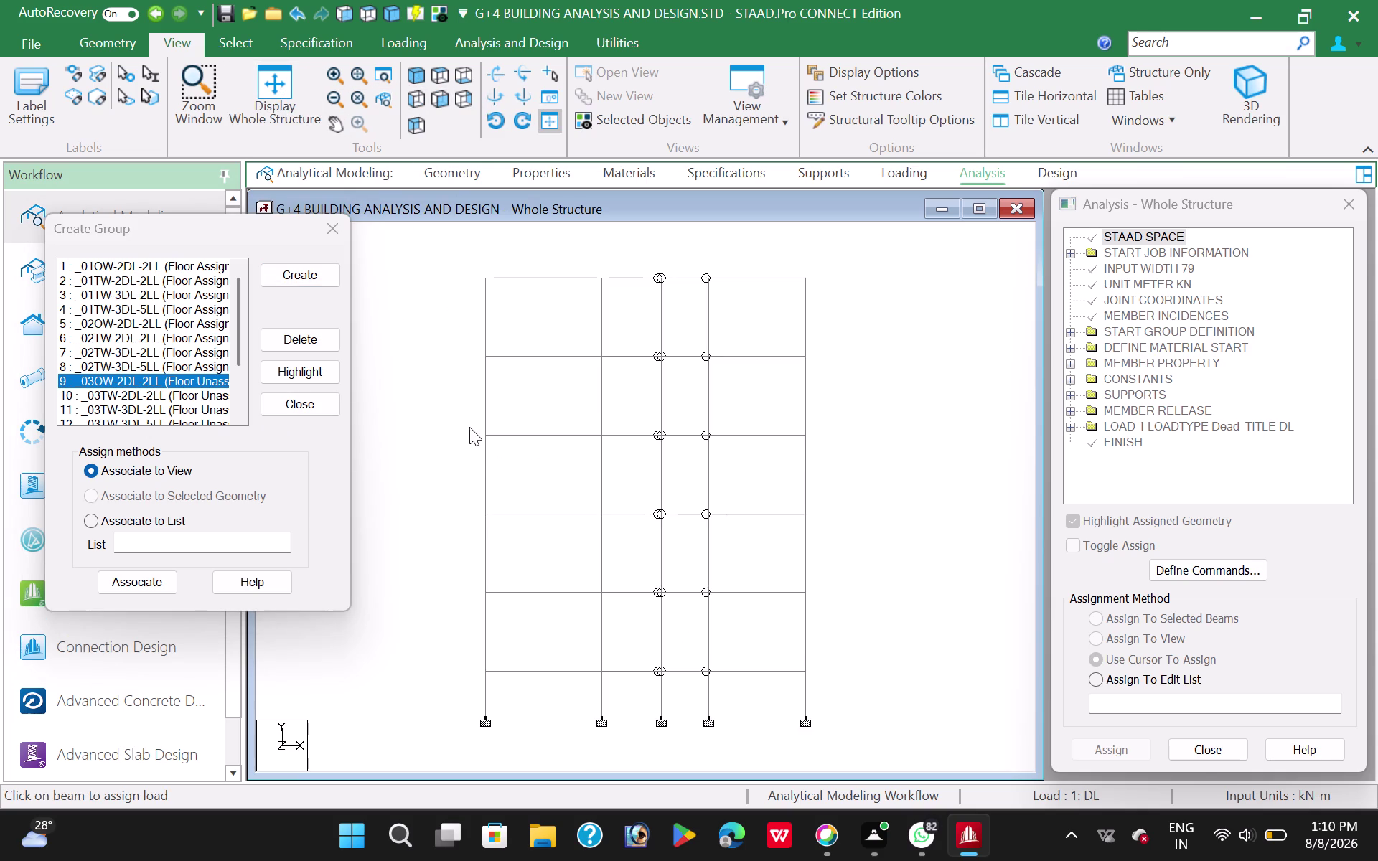
drag(467, 422, 813, 448)
click(620, 120)
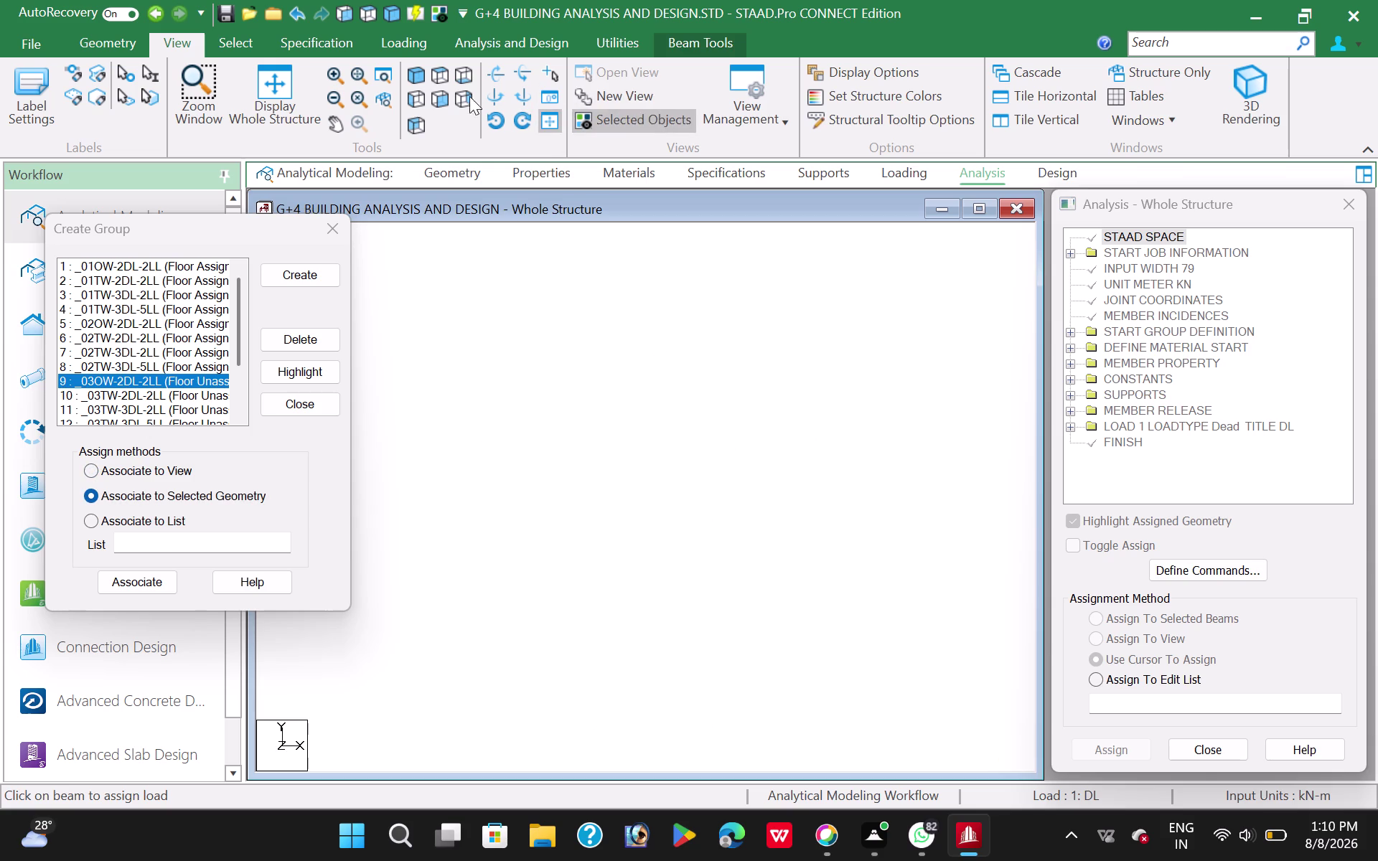
click(431, 75)
click(484, 371)
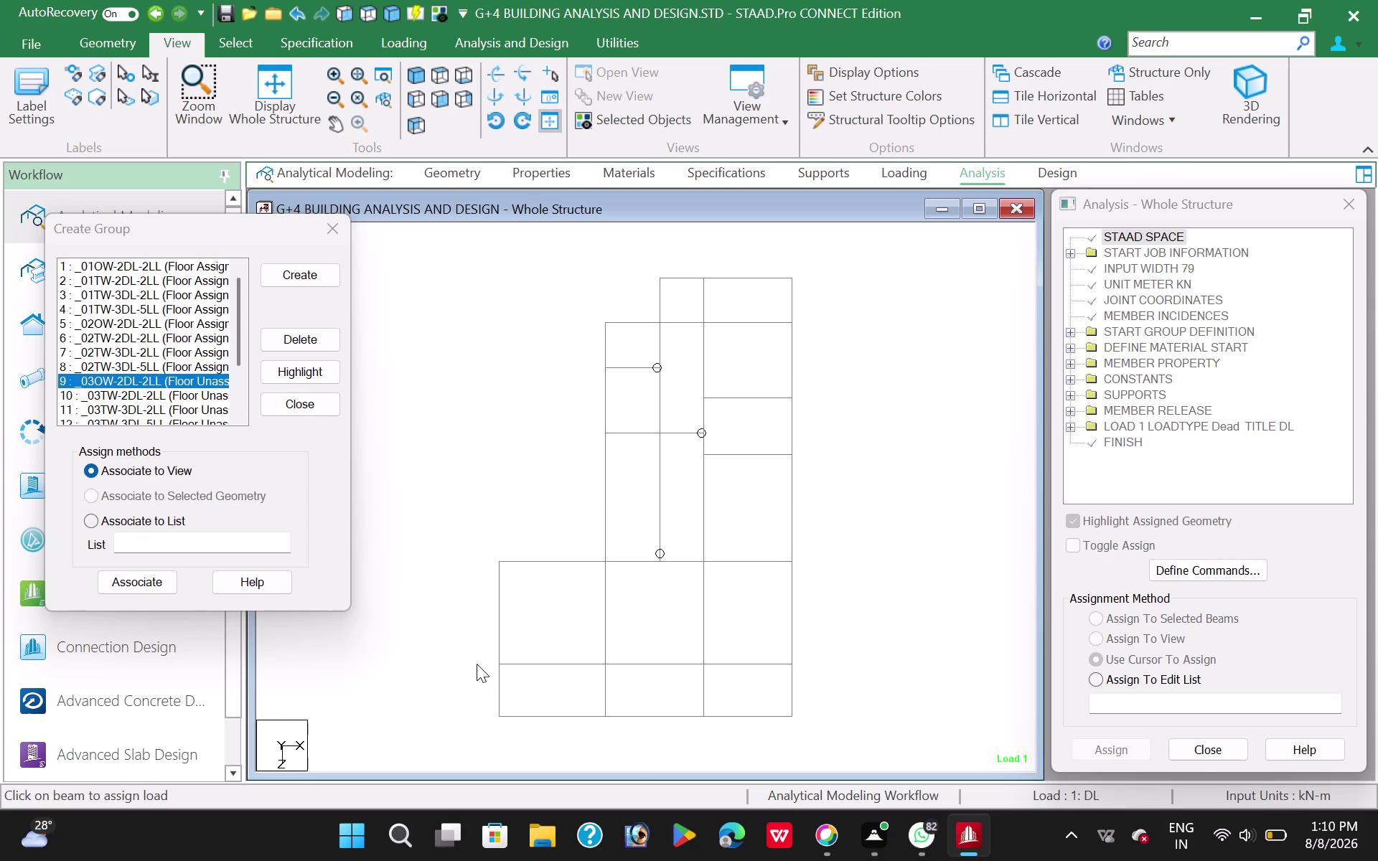
Assign the bottom-left, central and narrow upper panels to _03OW-2DL-2LL.
drag(477, 651, 614, 734)
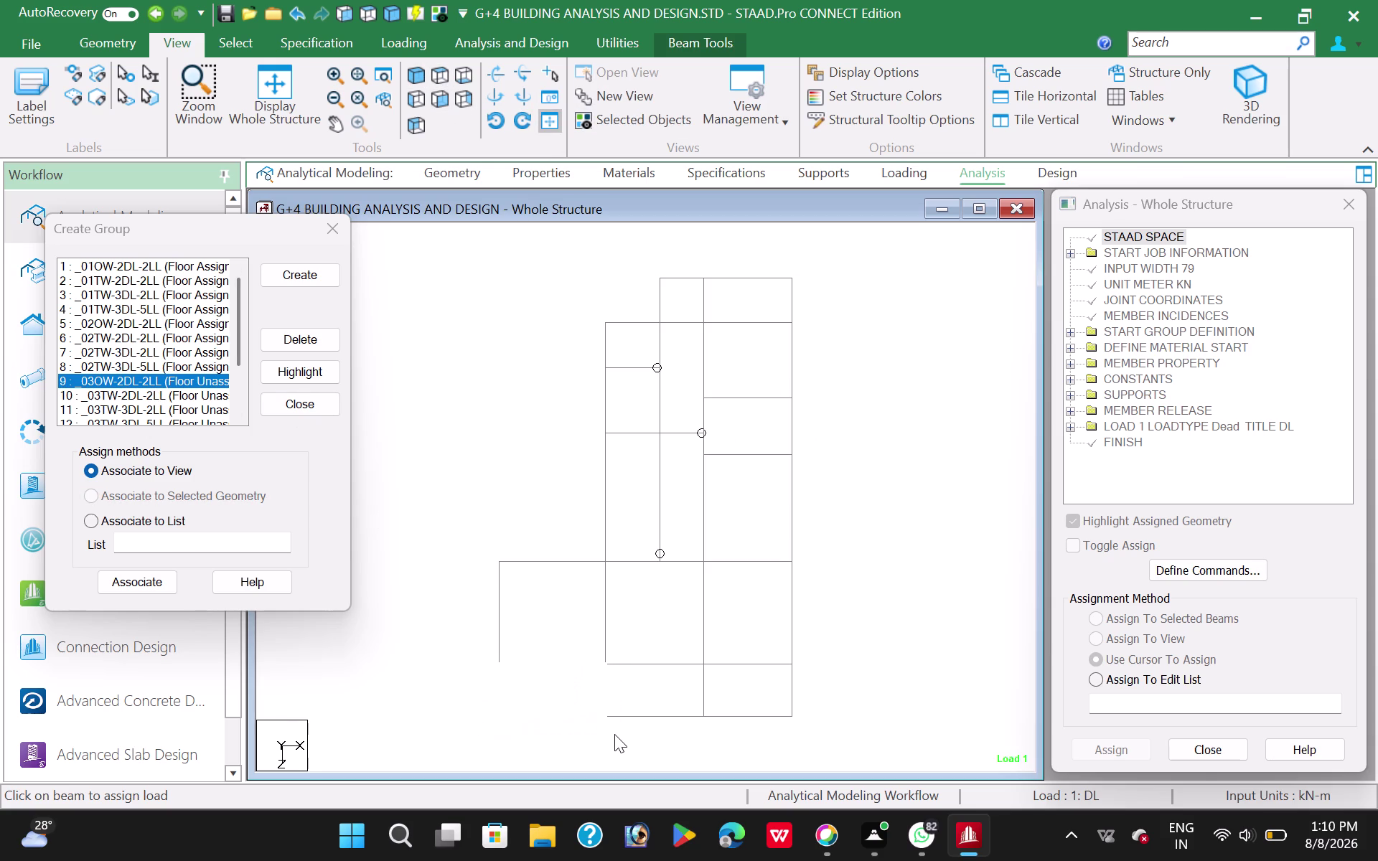
drag(592, 424, 742, 488)
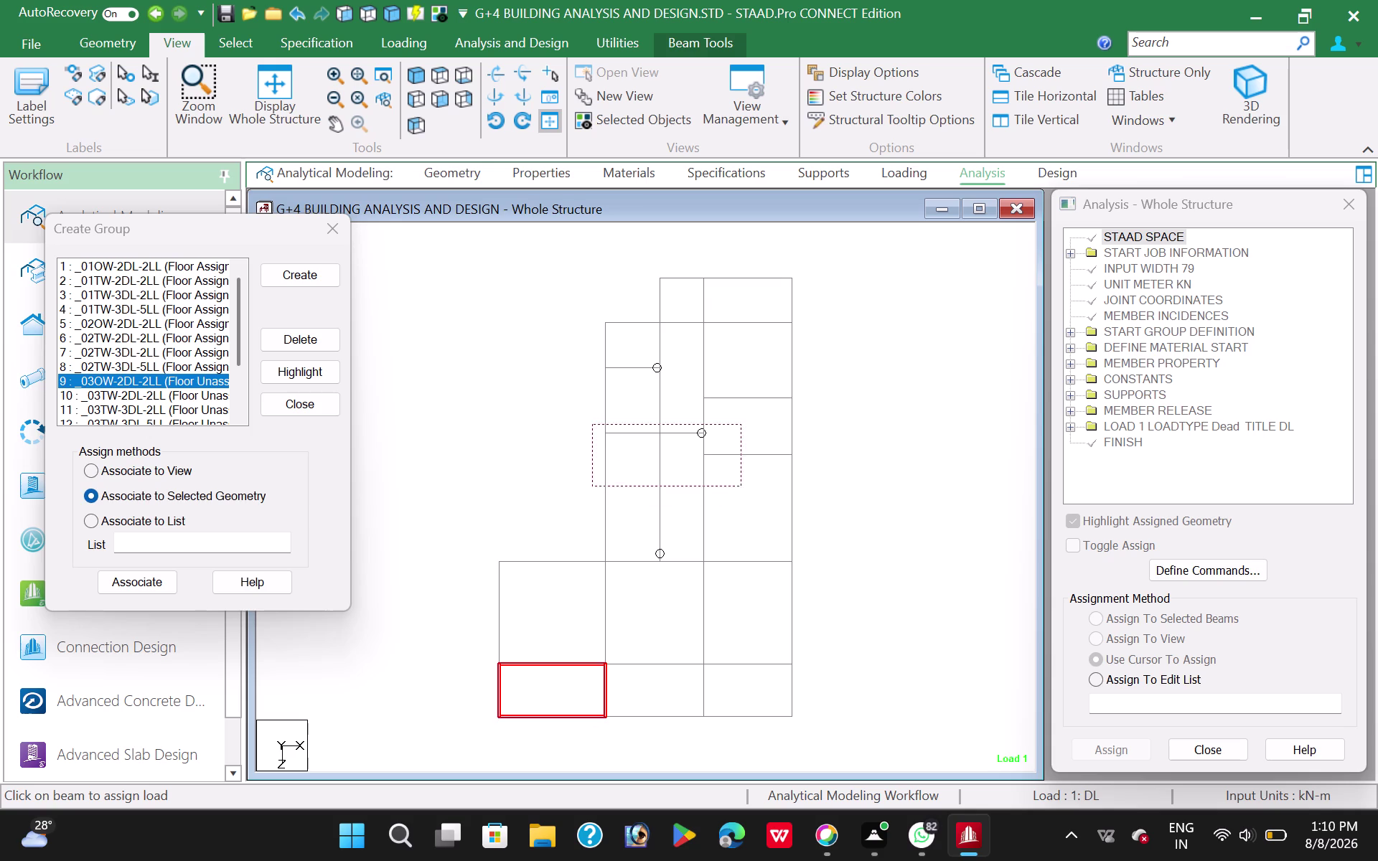
drag(742, 488, 714, 579)
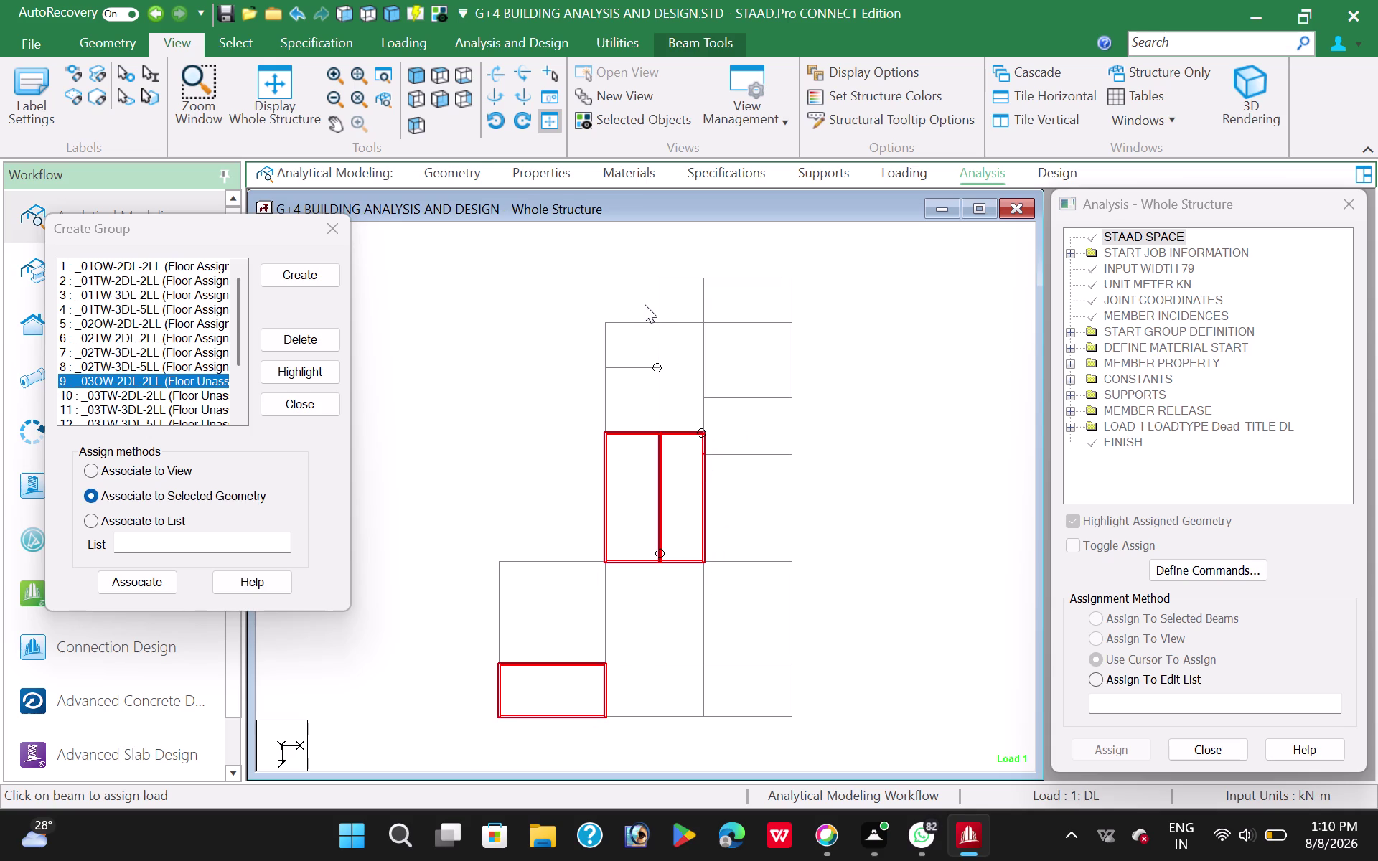
drag(653, 315, 720, 447)
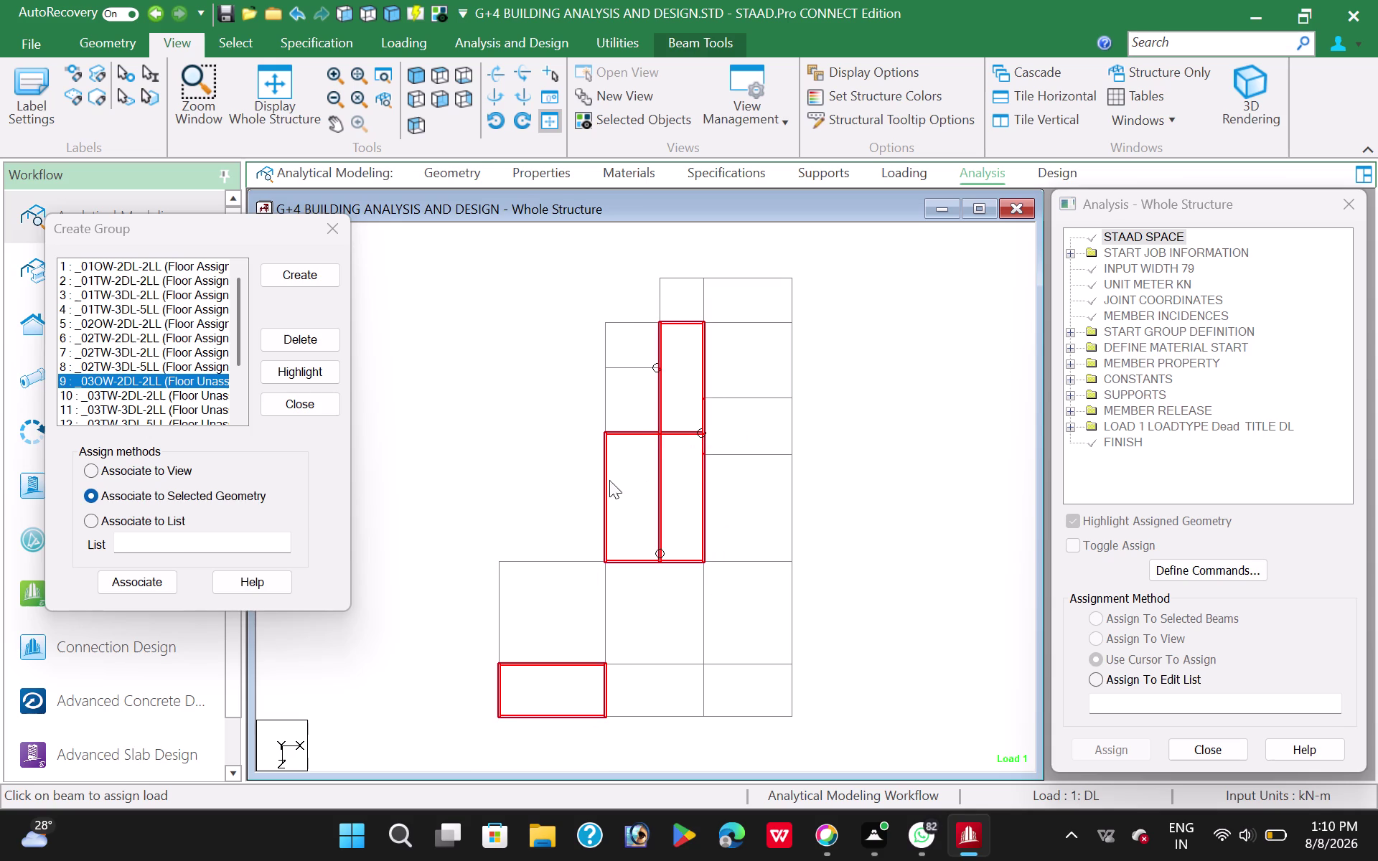
click(124, 583)
Assign the bottom-middle, right-hand column and small top panels to _03TW-2DL-2LL.
click(105, 392)
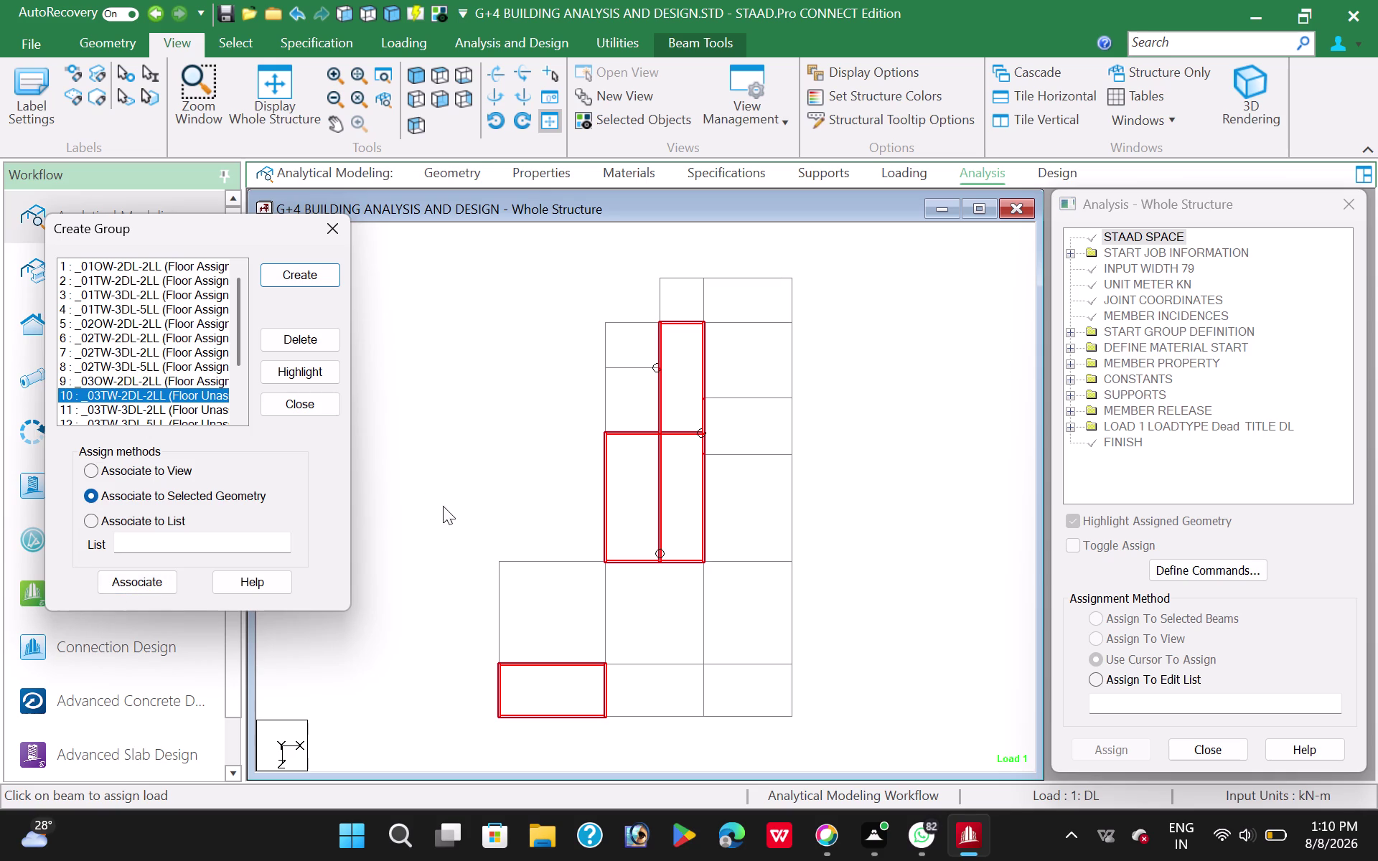
drag(594, 645, 713, 731)
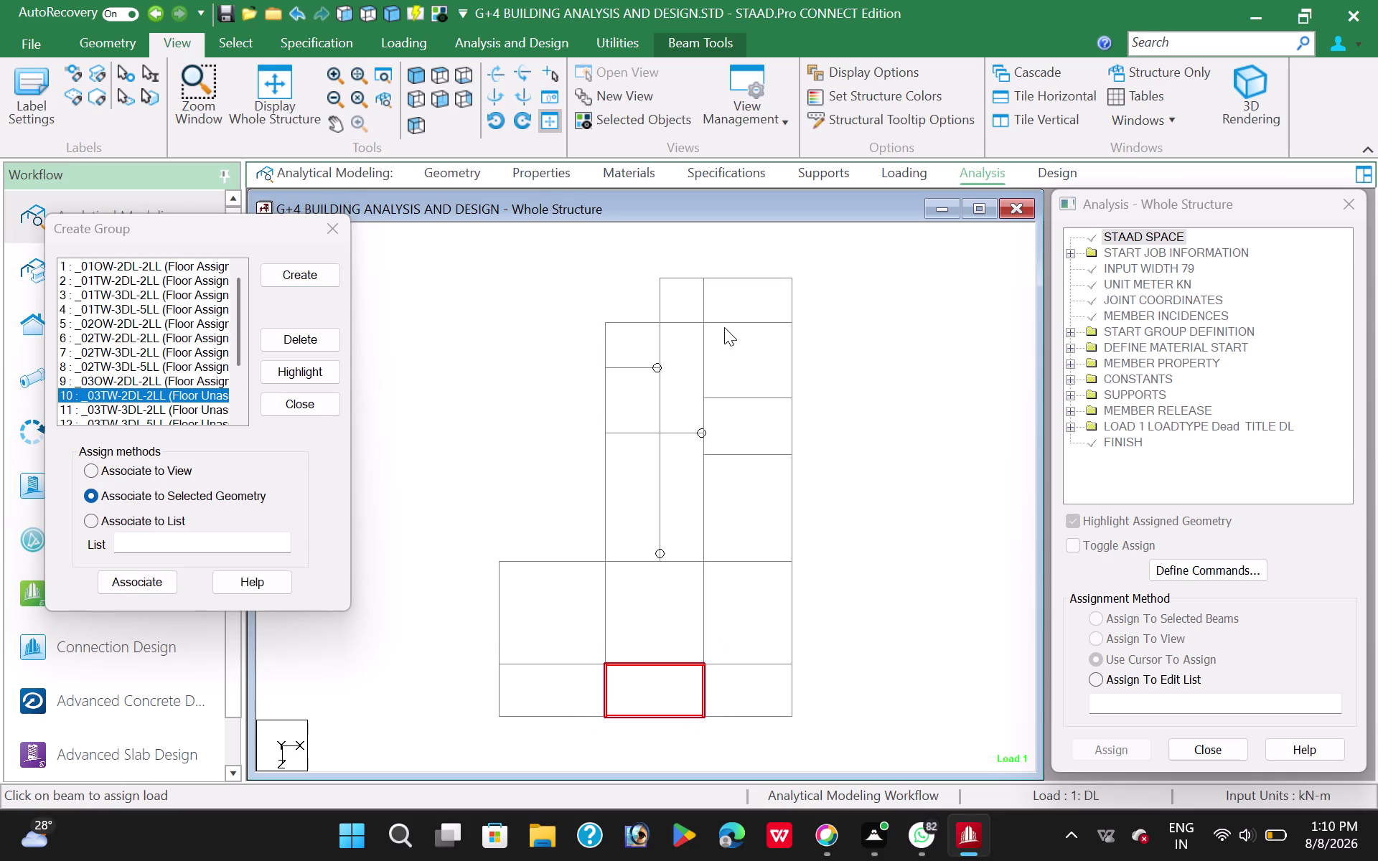
drag(695, 310, 804, 572)
drag(804, 572, 803, 569)
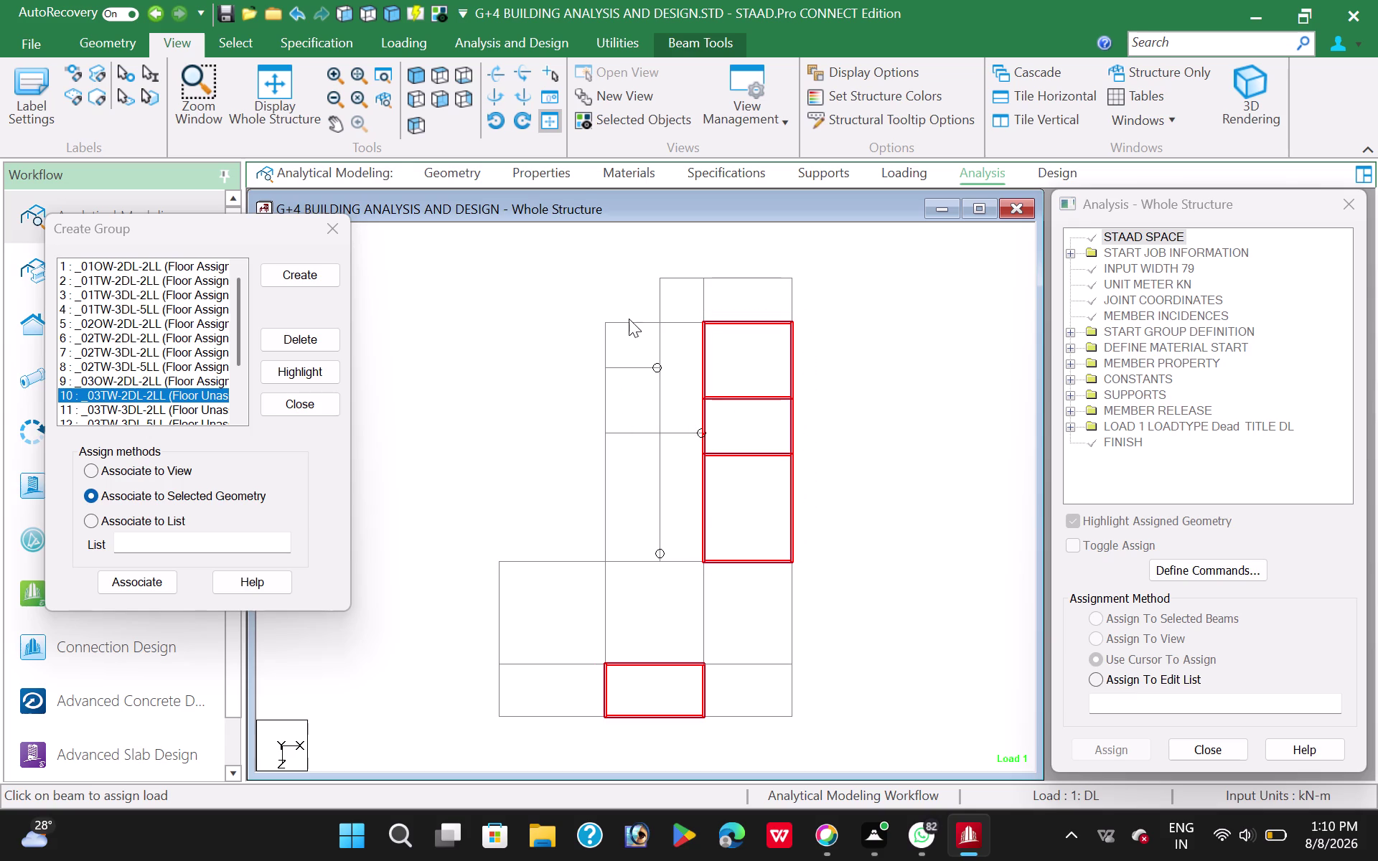
drag(649, 267, 712, 332)
click(137, 581)
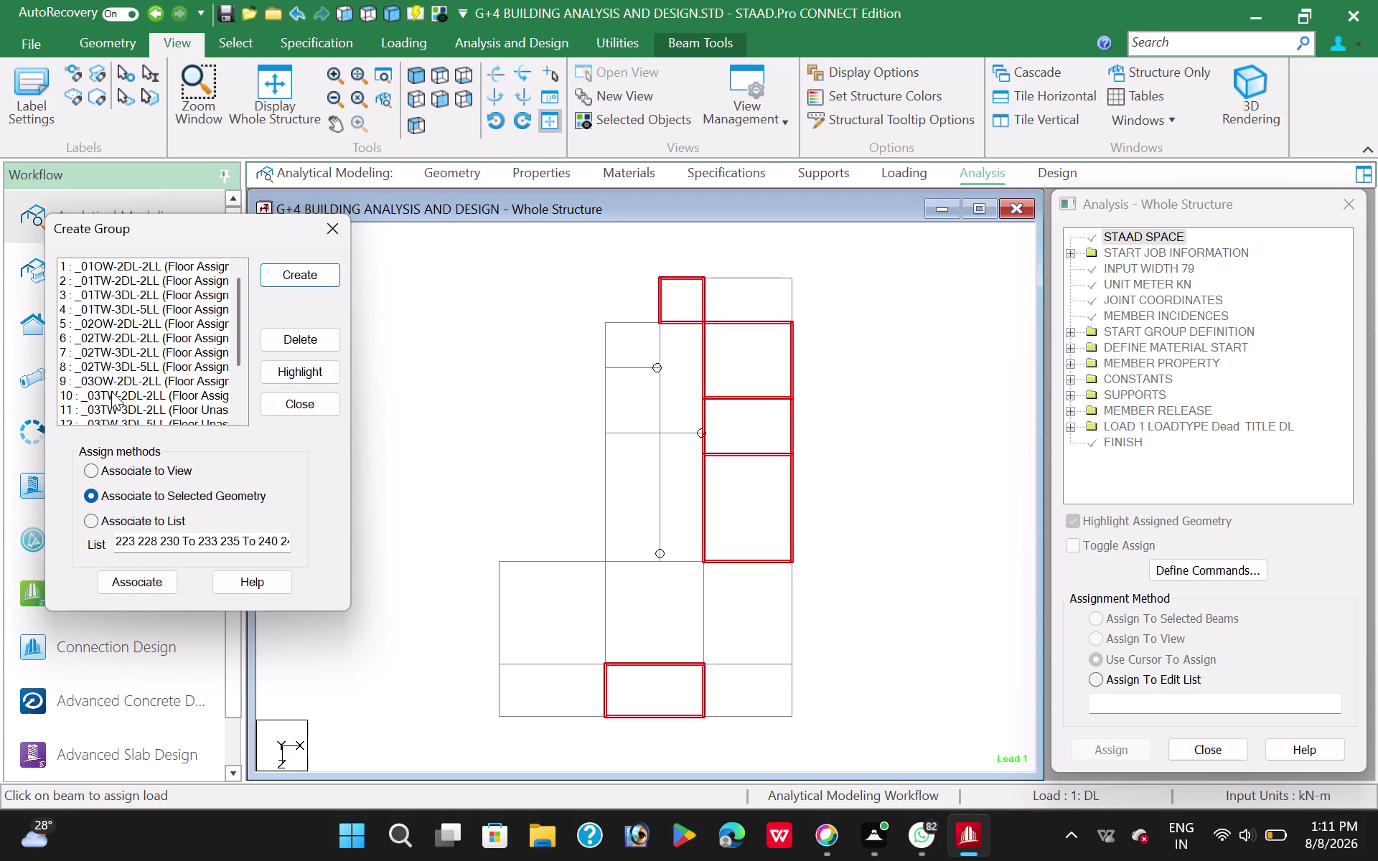
Assign the bottom-right and two upper-left panels to _03TW-3DL-2LL.
click(111, 410)
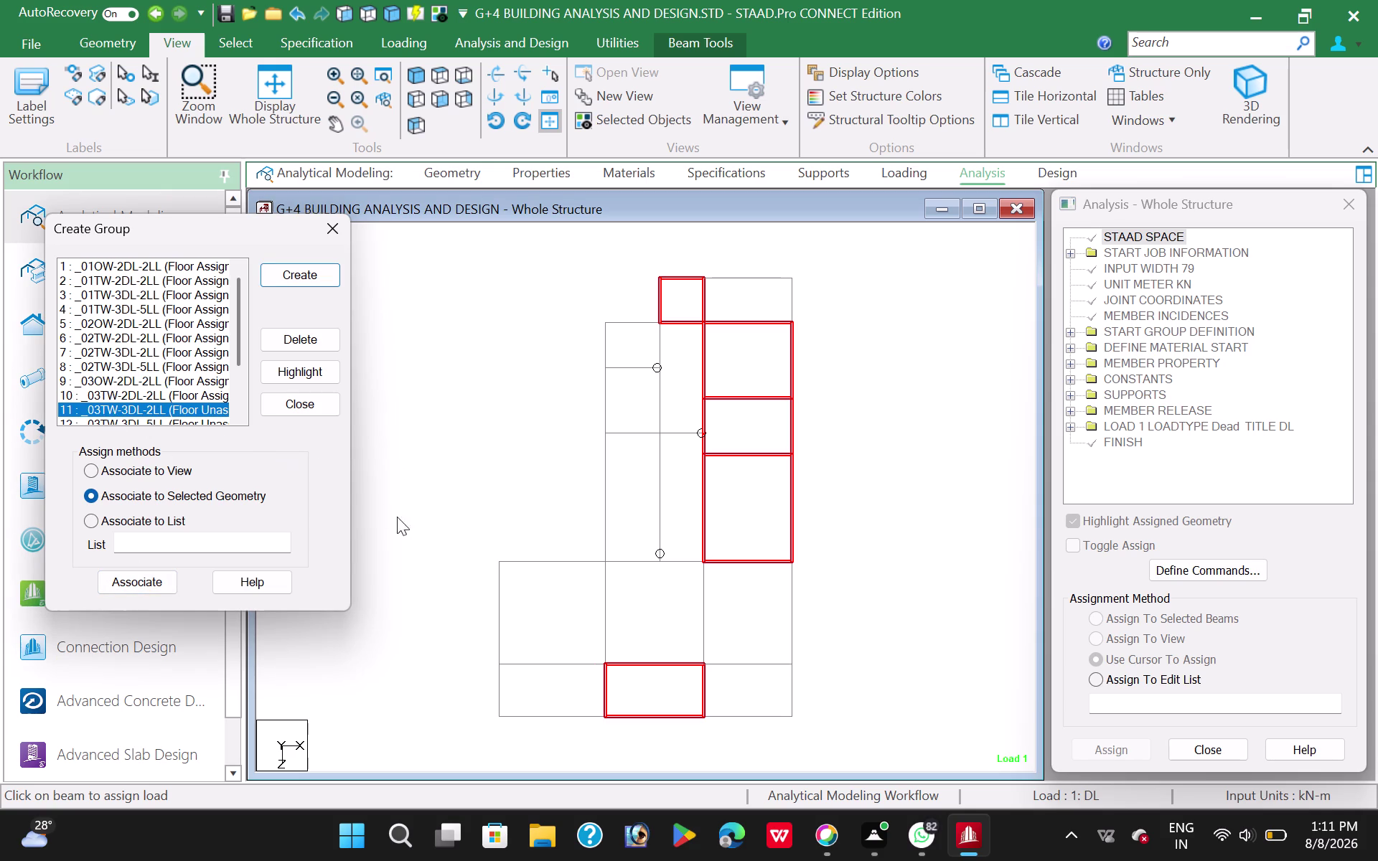
scroll(down, 3)
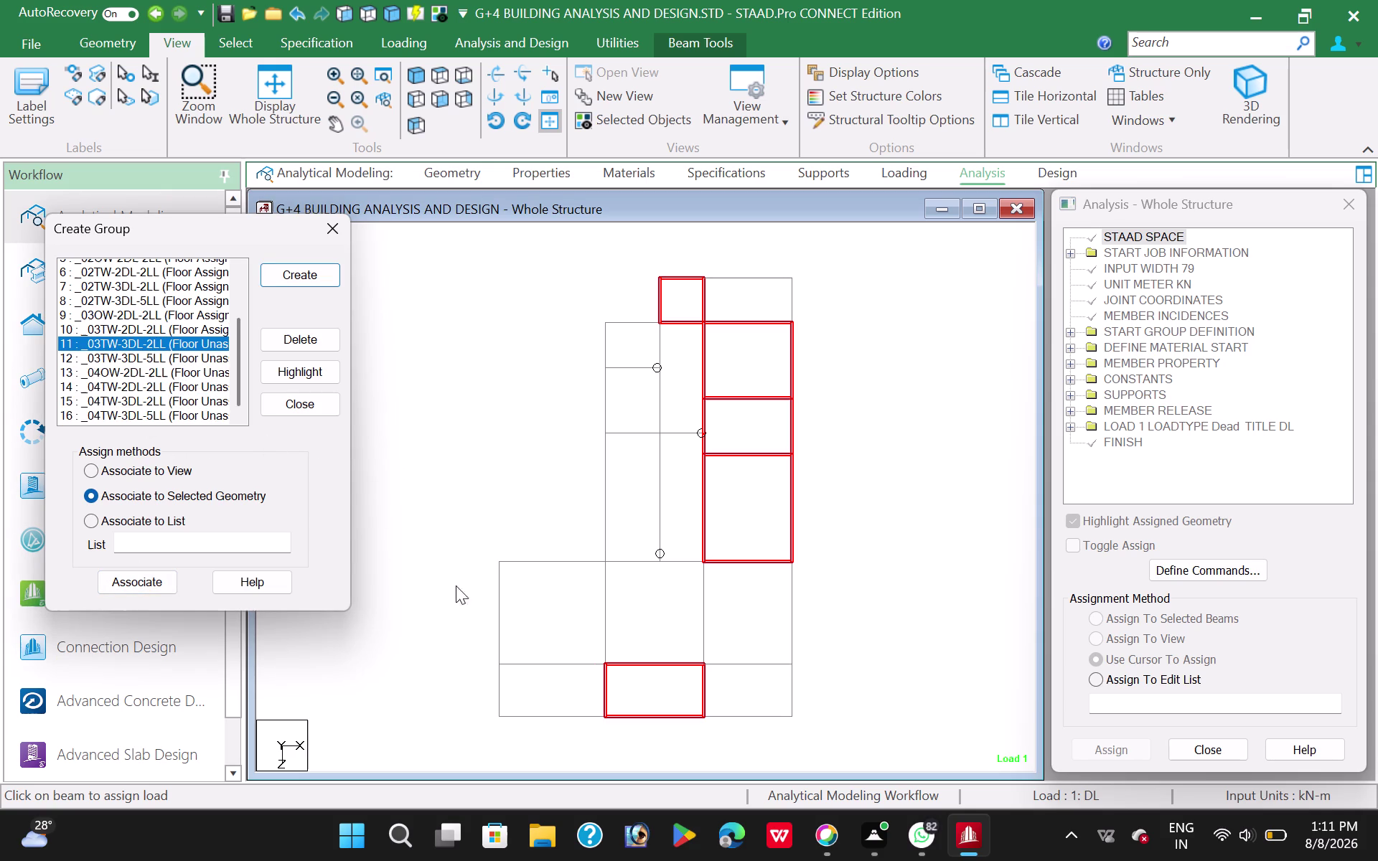
drag(687, 647, 794, 720)
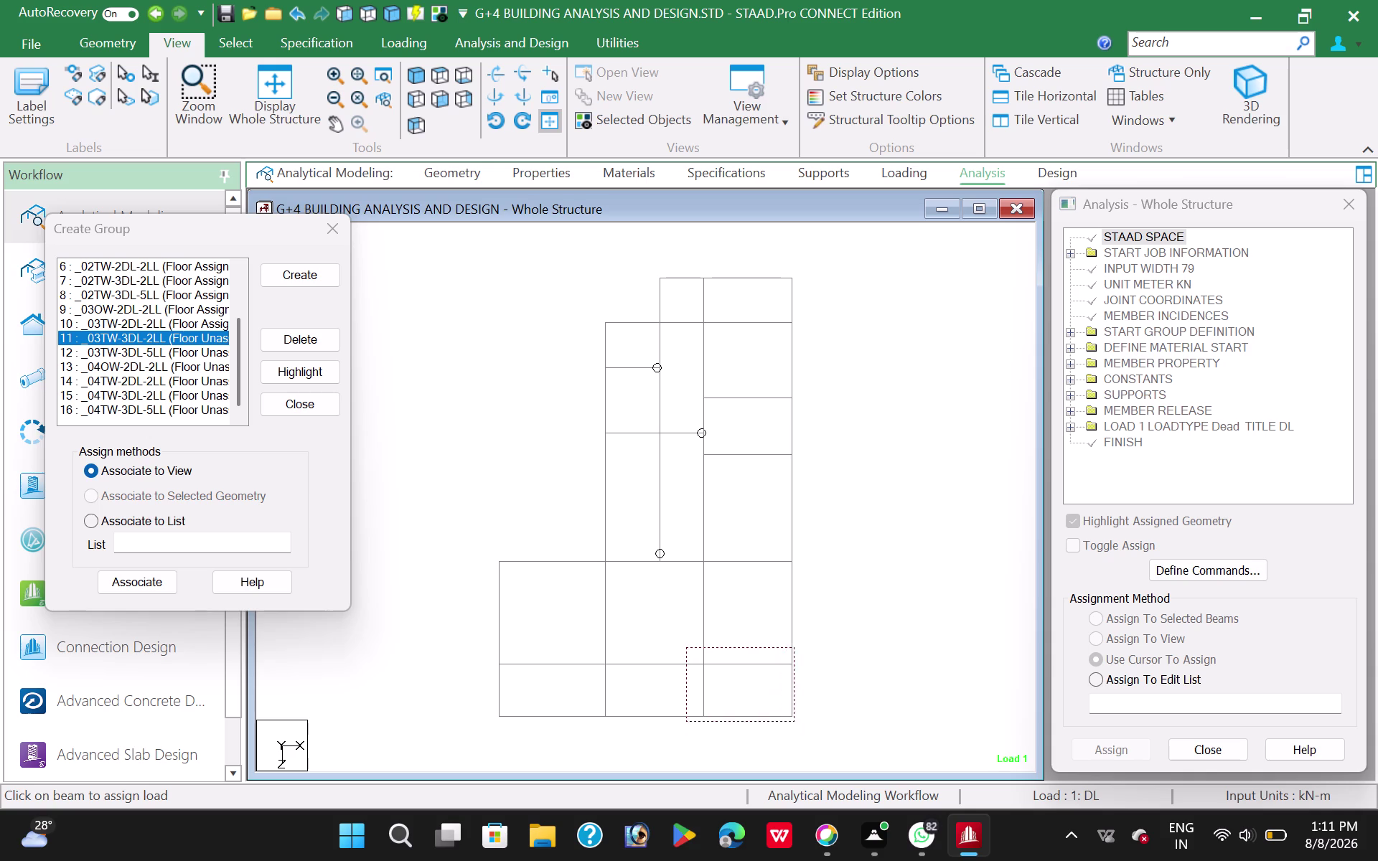
drag(794, 721, 806, 726)
drag(595, 312, 661, 425)
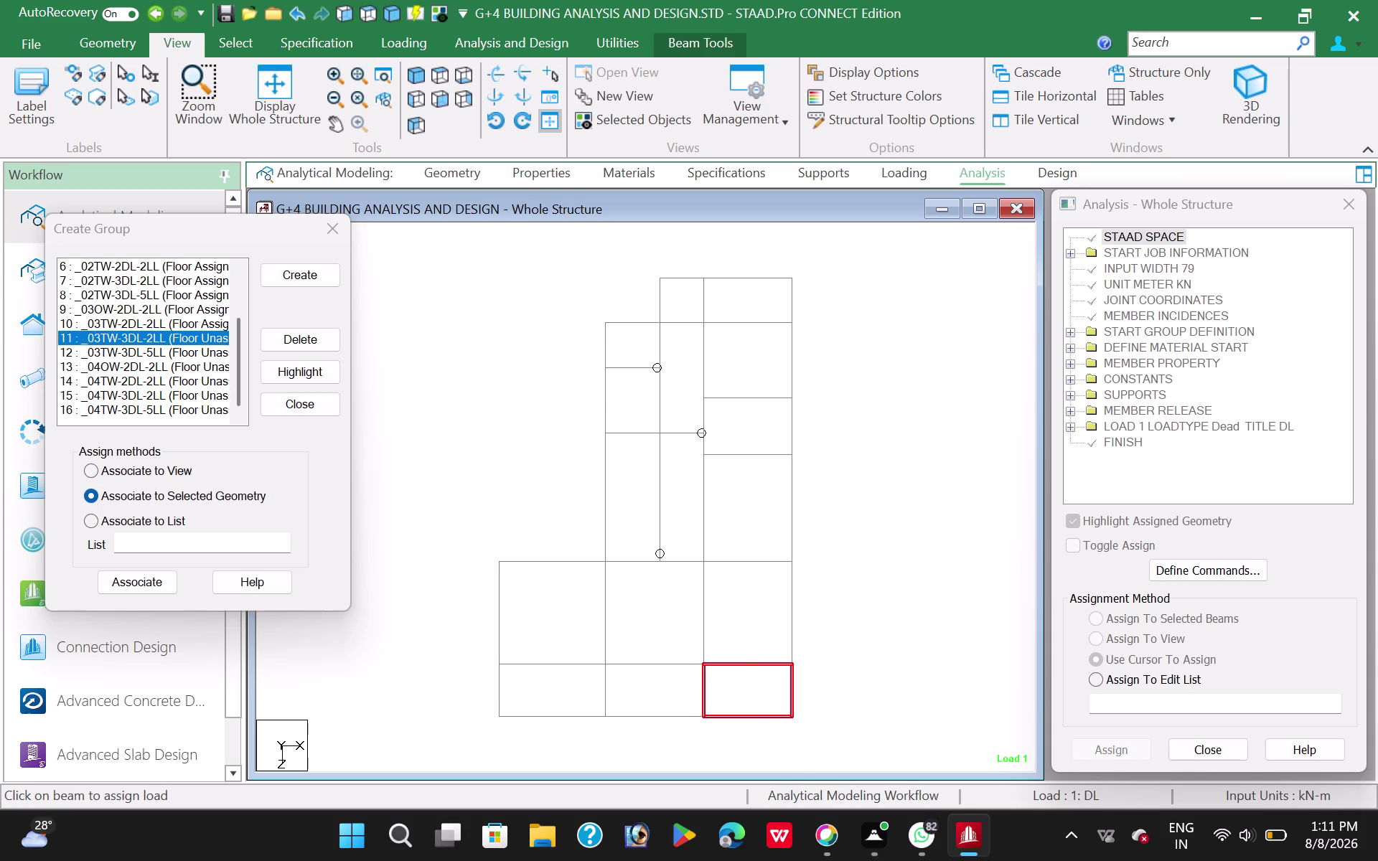
drag(661, 425, 663, 435)
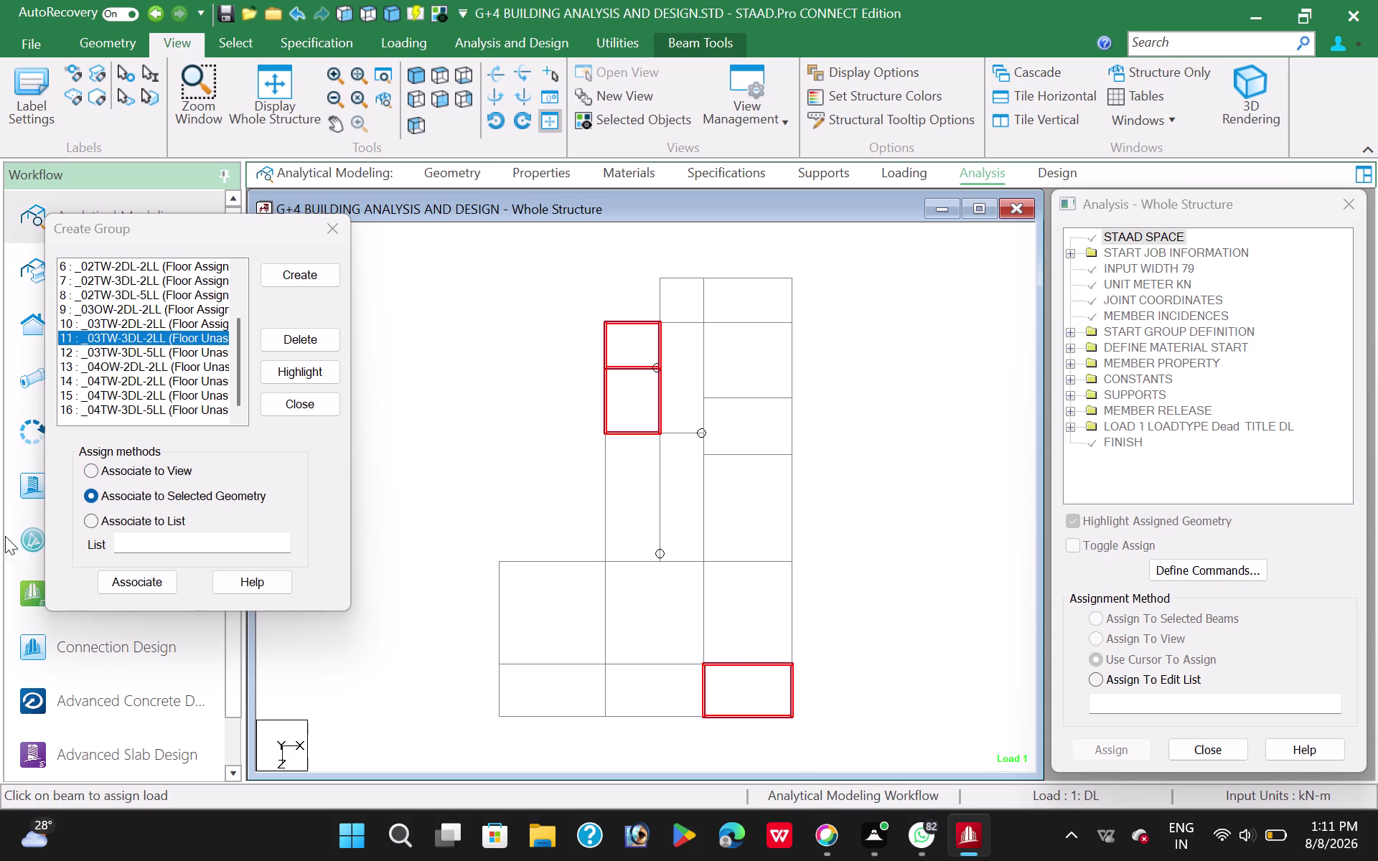
click(132, 584)
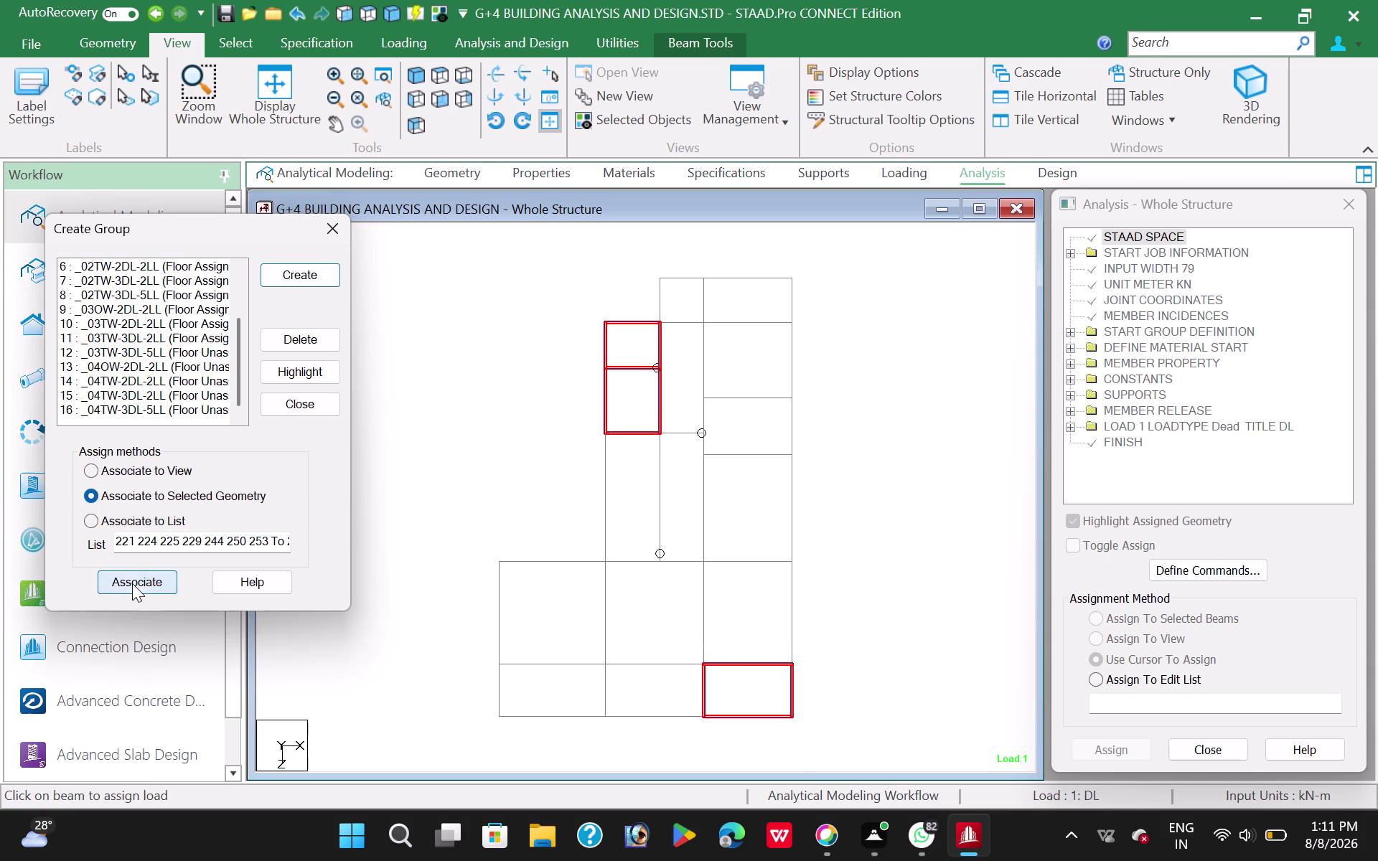
Assign the row of three lower panels and the top-right panel to _03TW-3DL-5LL.
click(110, 354)
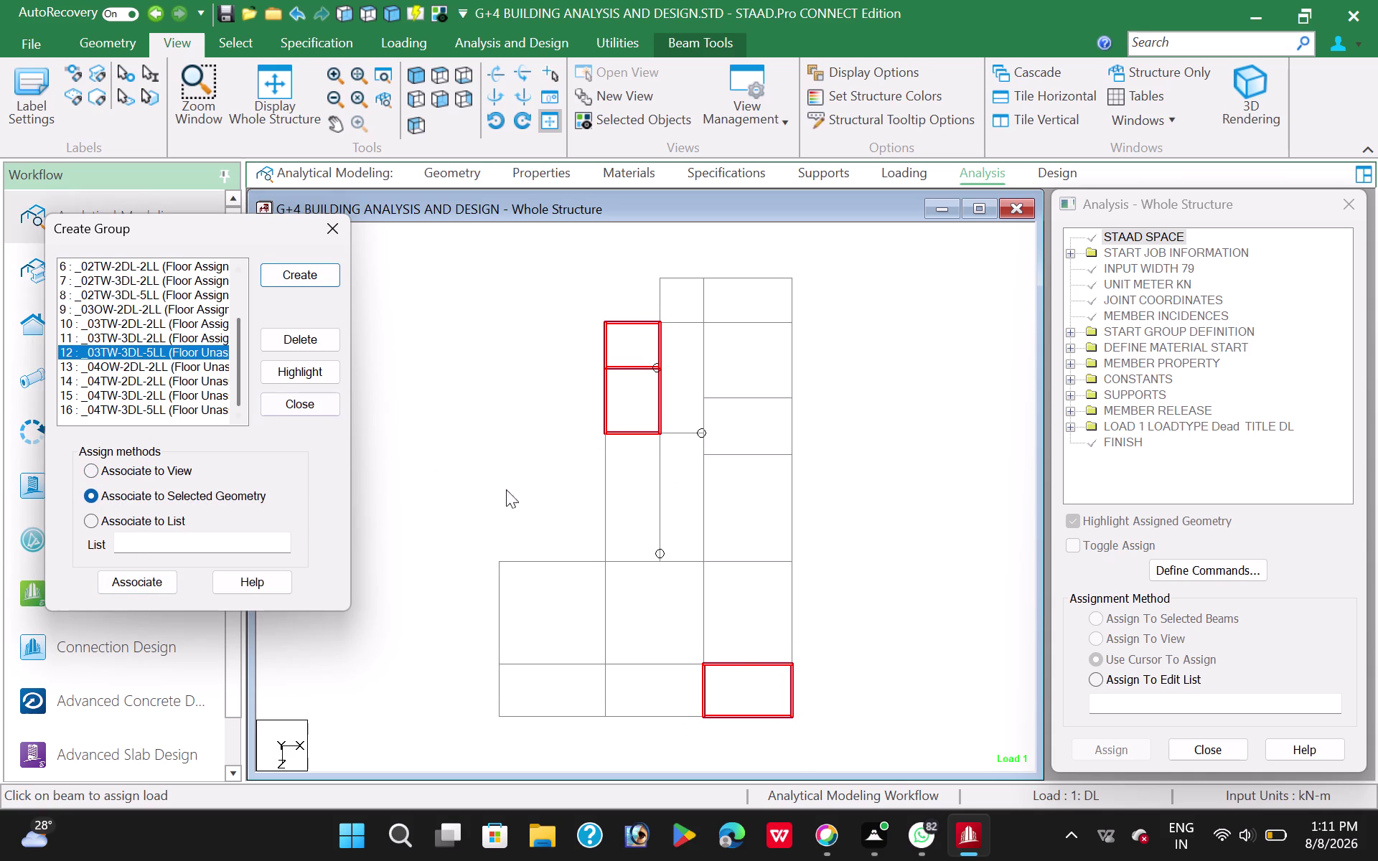
drag(477, 546, 835, 654)
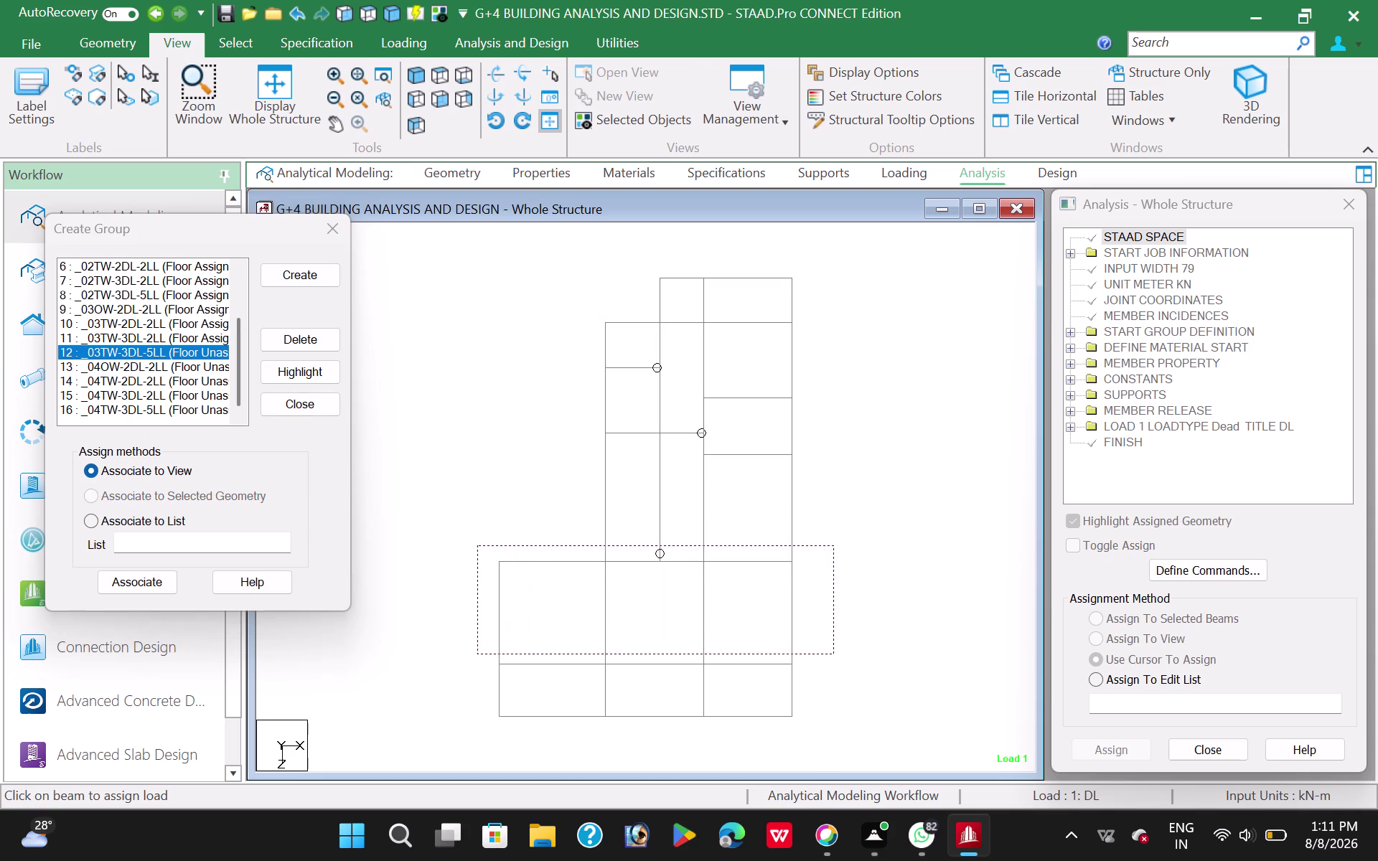
drag(835, 653, 806, 674)
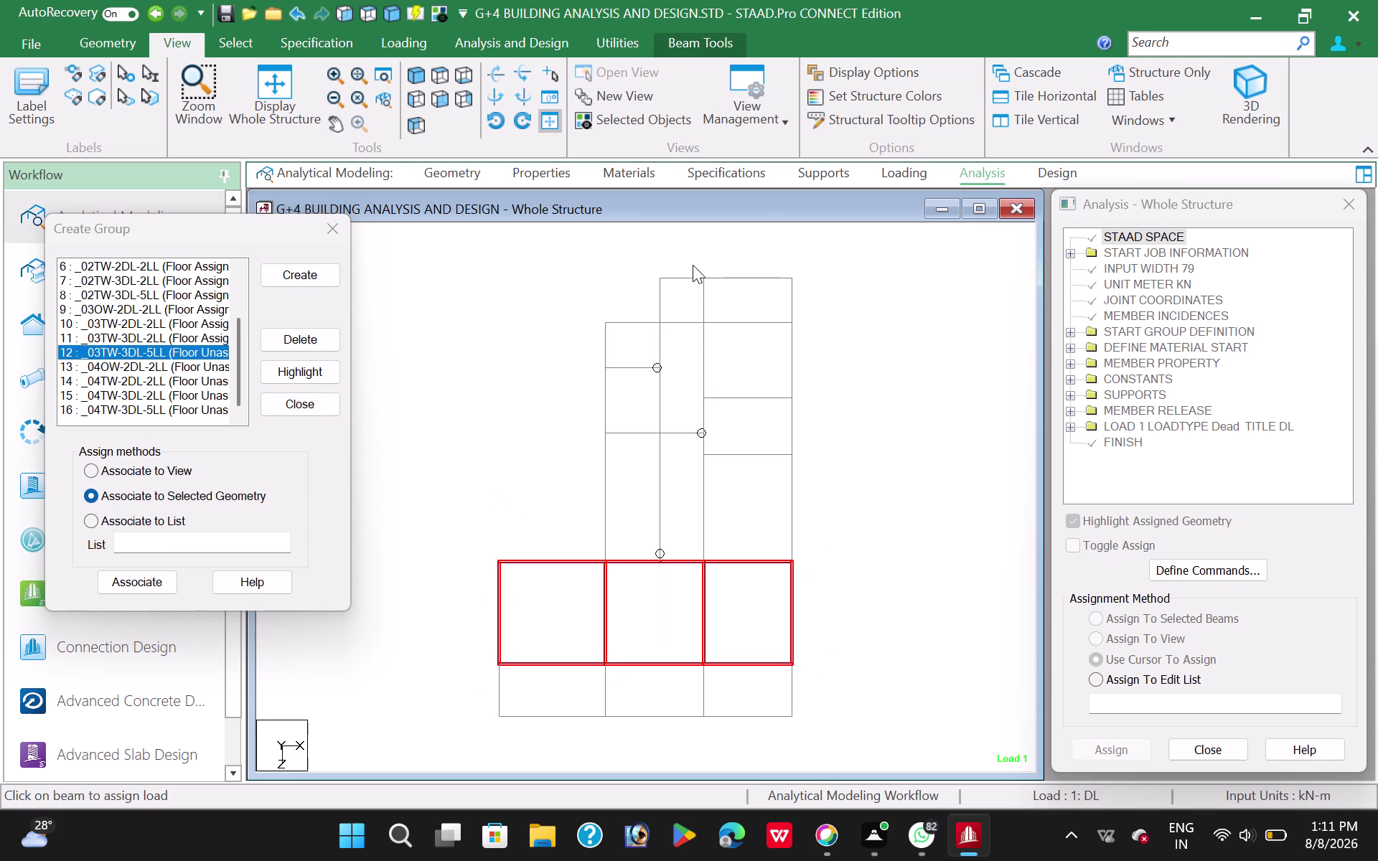
drag(693, 265, 801, 330)
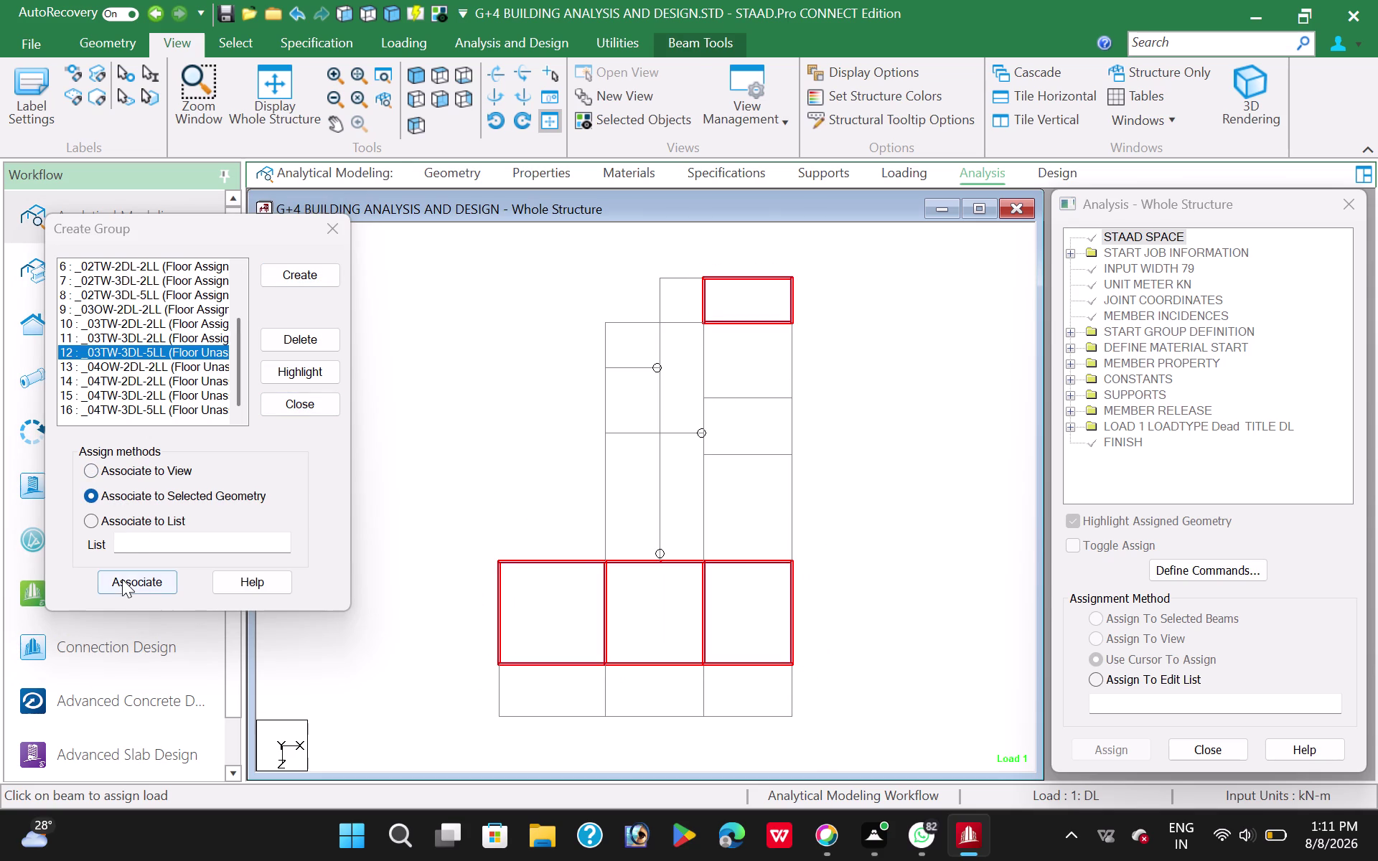
click(122, 579)
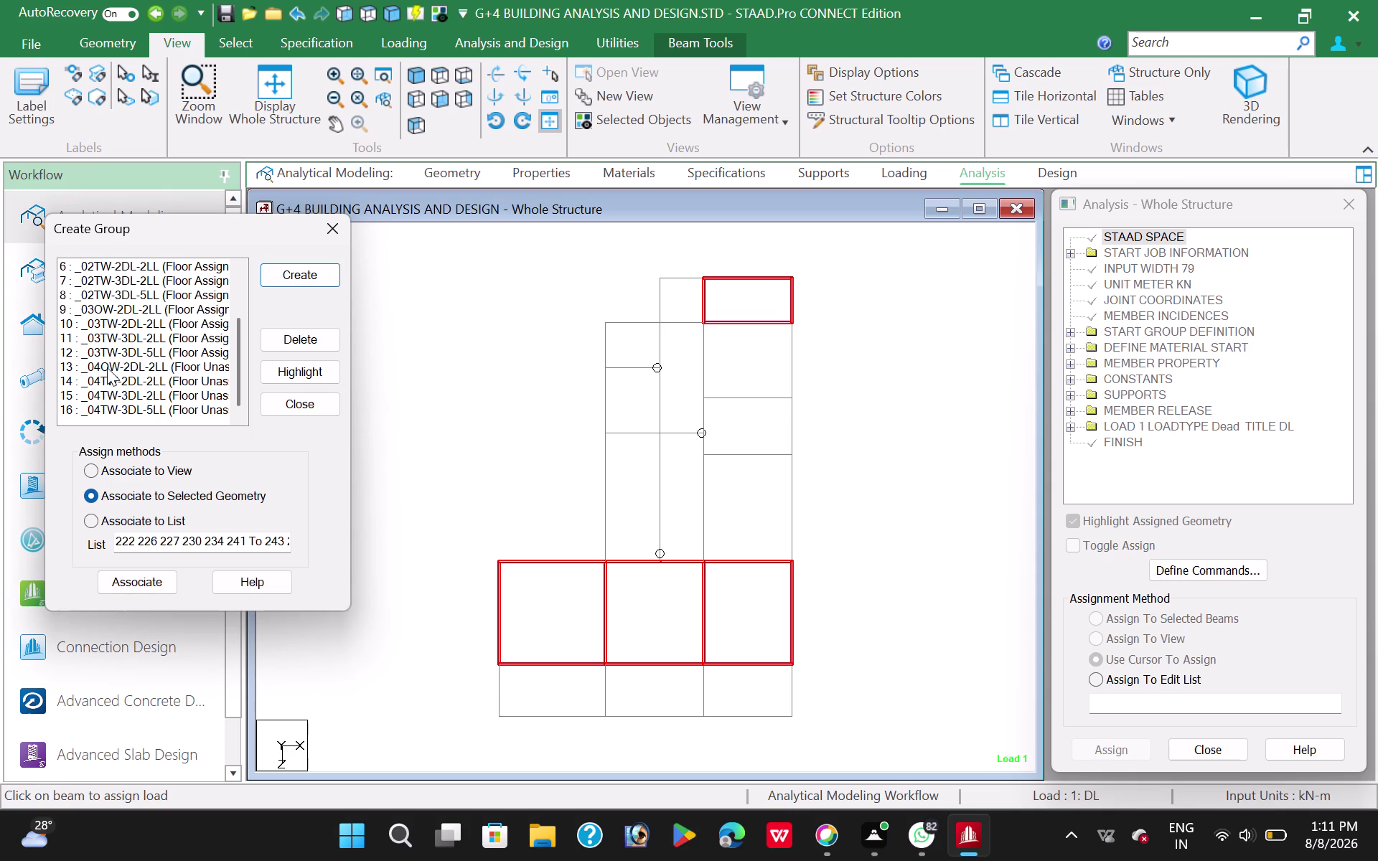
click(107, 367)
Isolate the fourth-storey beams and view that floor in plan.
click(277, 100)
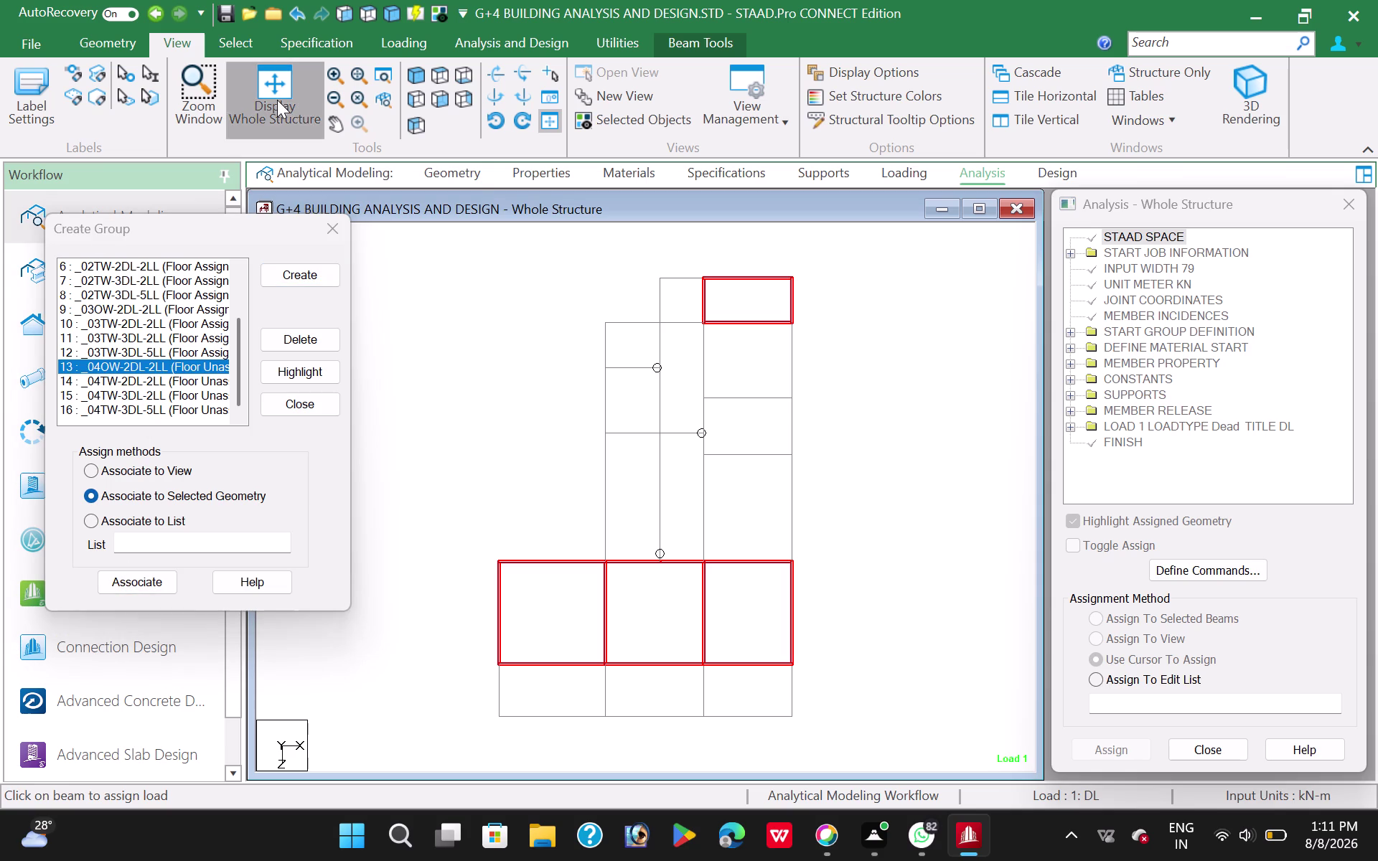
click(436, 95)
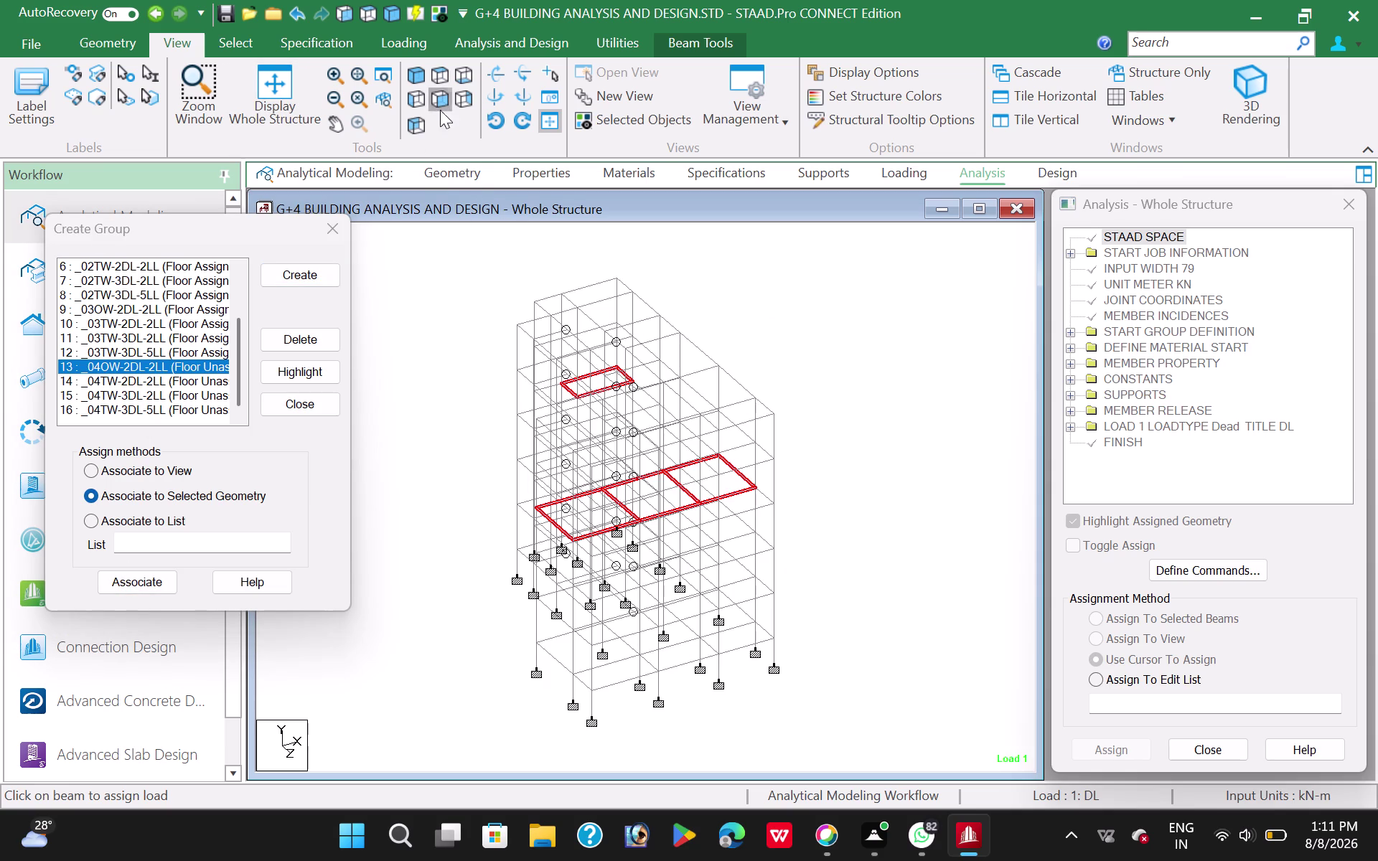
drag(468, 337, 754, 363)
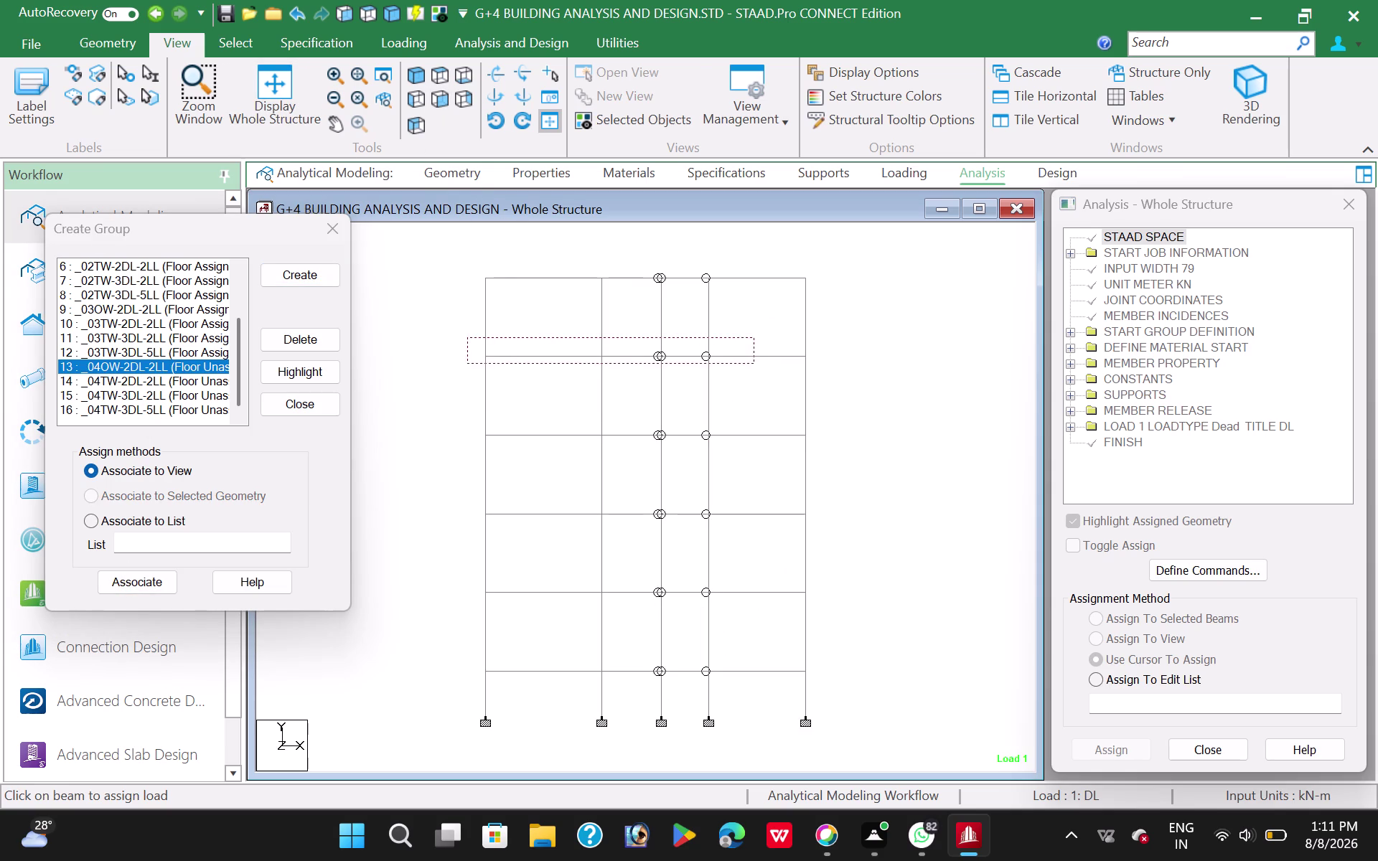
drag(753, 364, 817, 371)
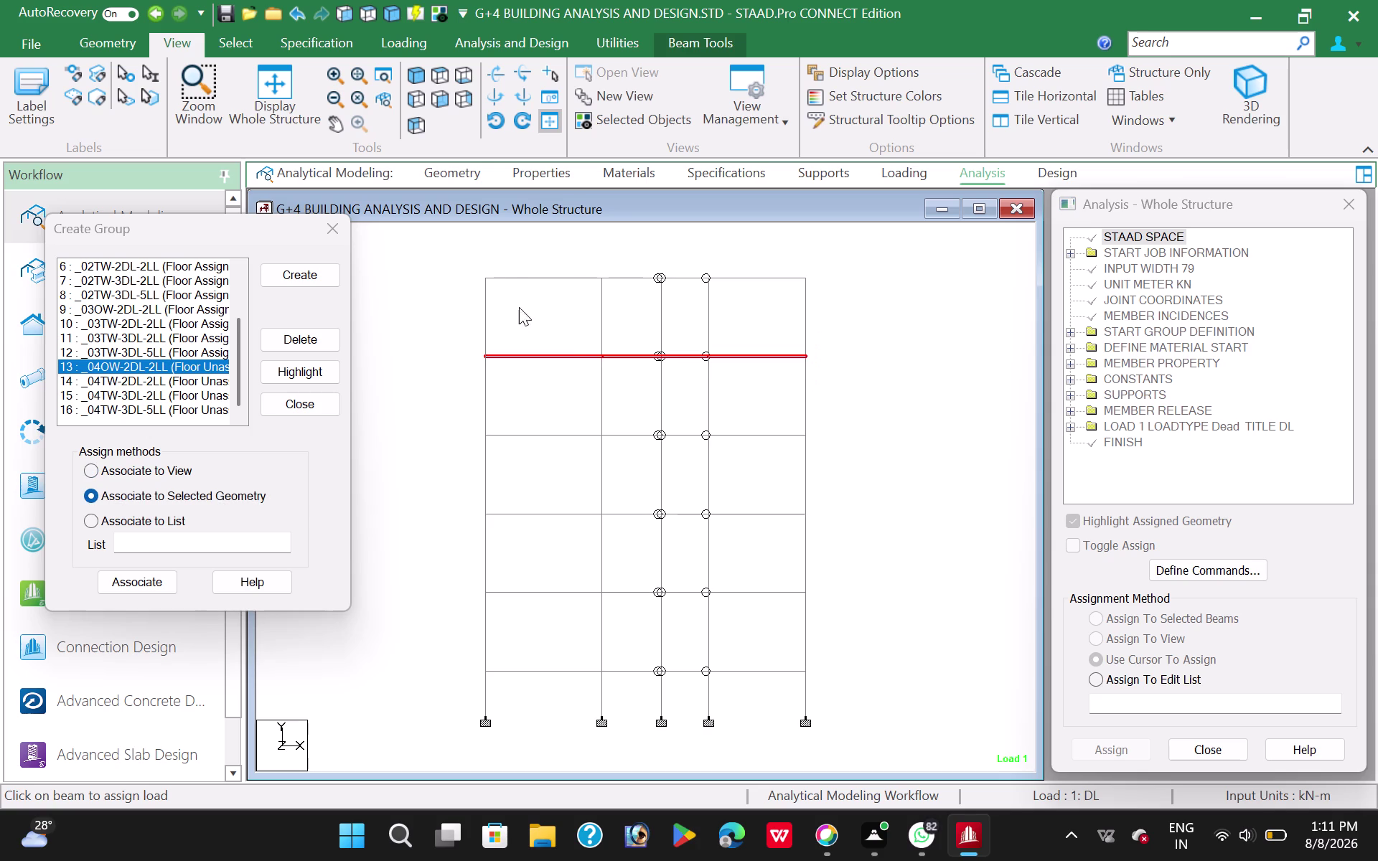
click(631, 125)
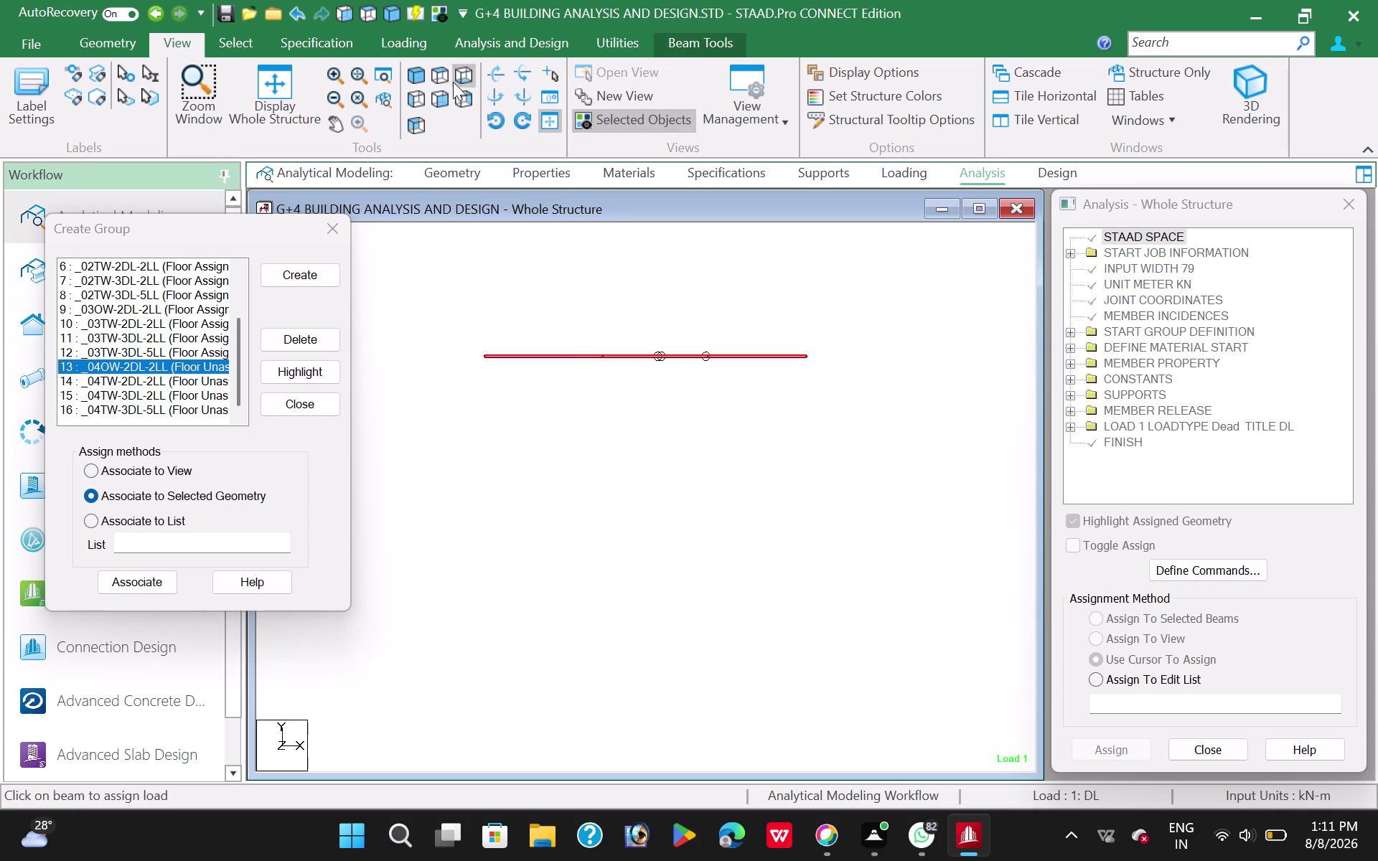
click(438, 73)
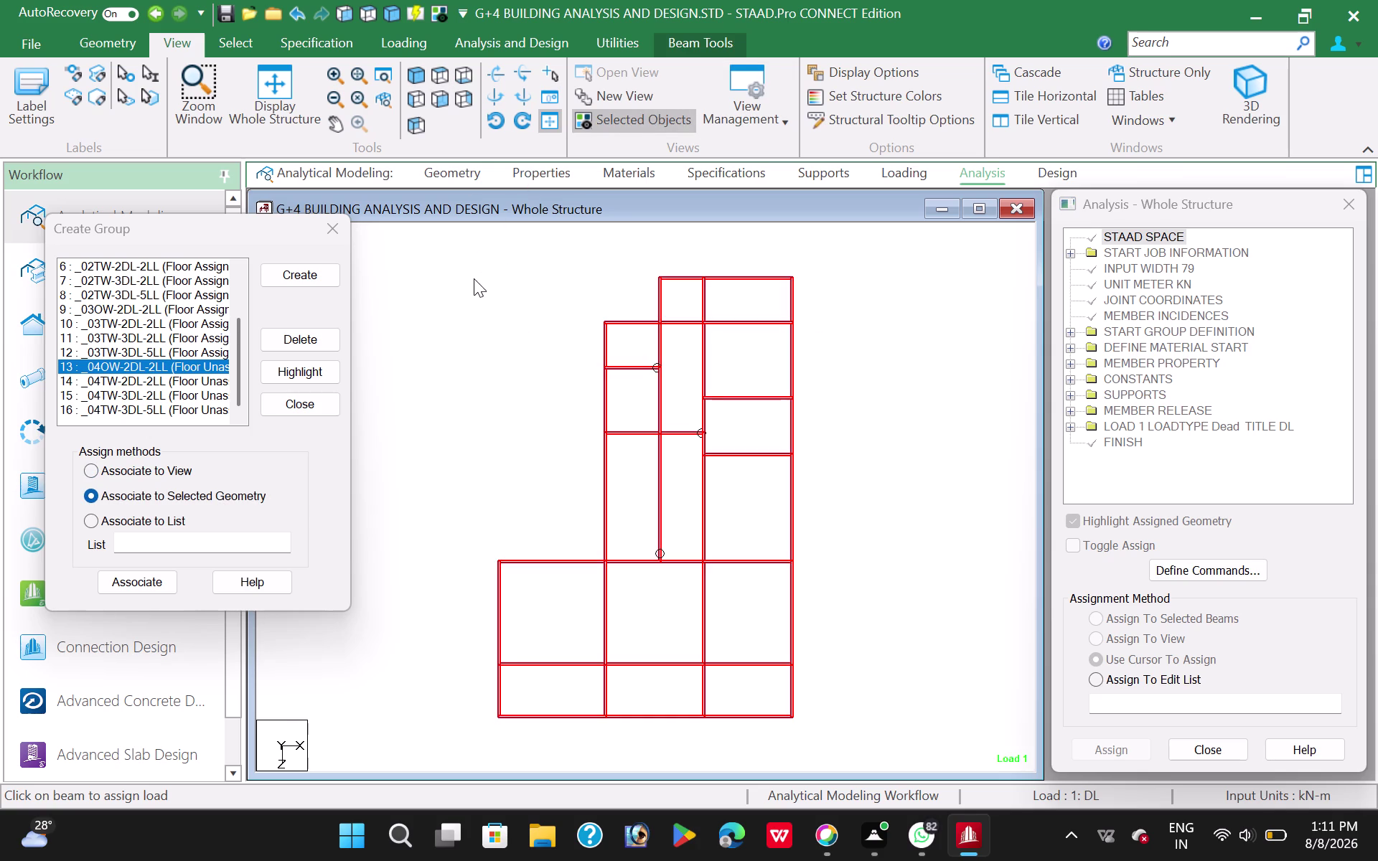
click(474, 278)
Assign the bottom-left, tall central and narrow upper panels to _04OW-2DL-2LL.
drag(479, 657, 482, 662)
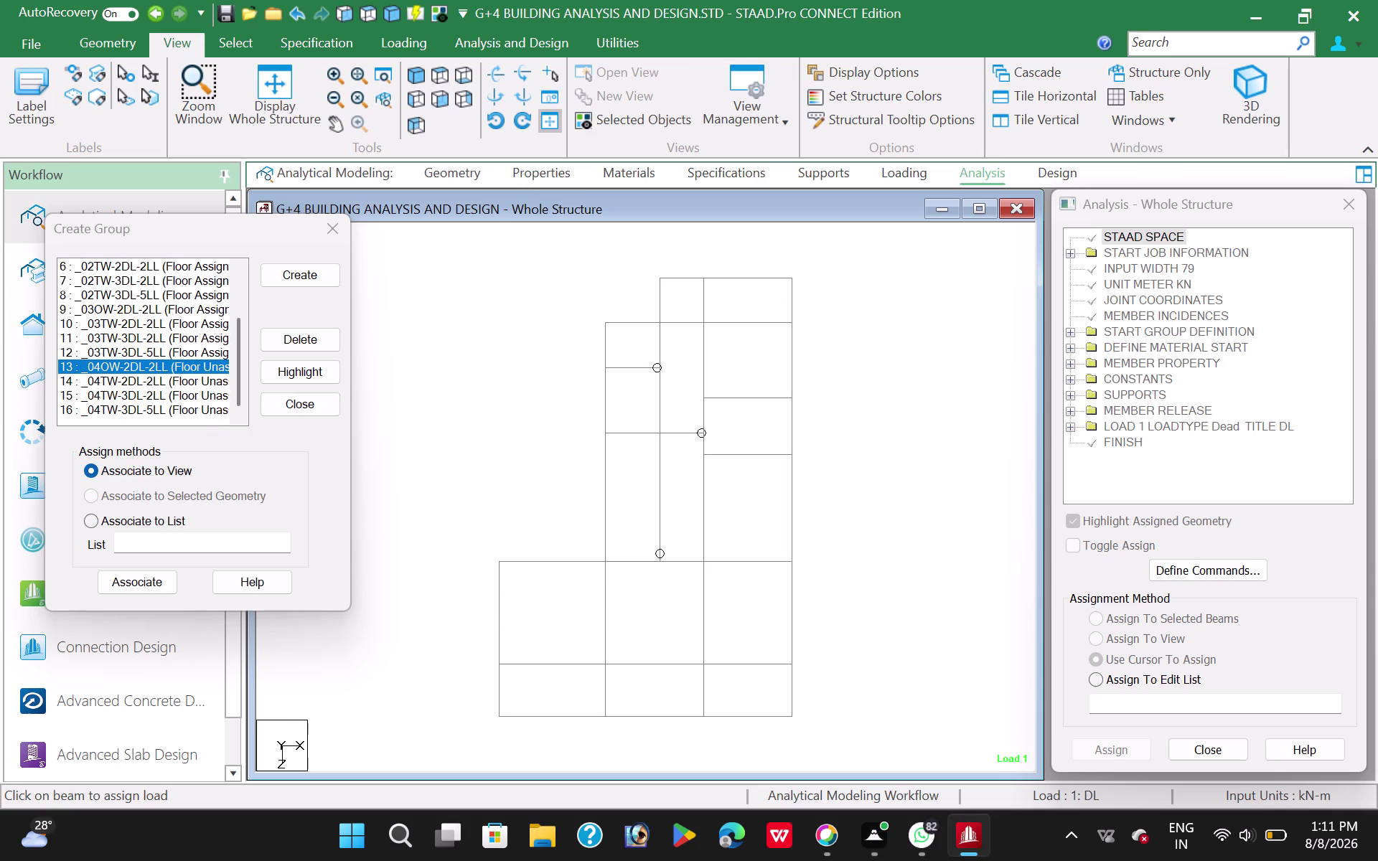
drag(483, 662, 617, 733)
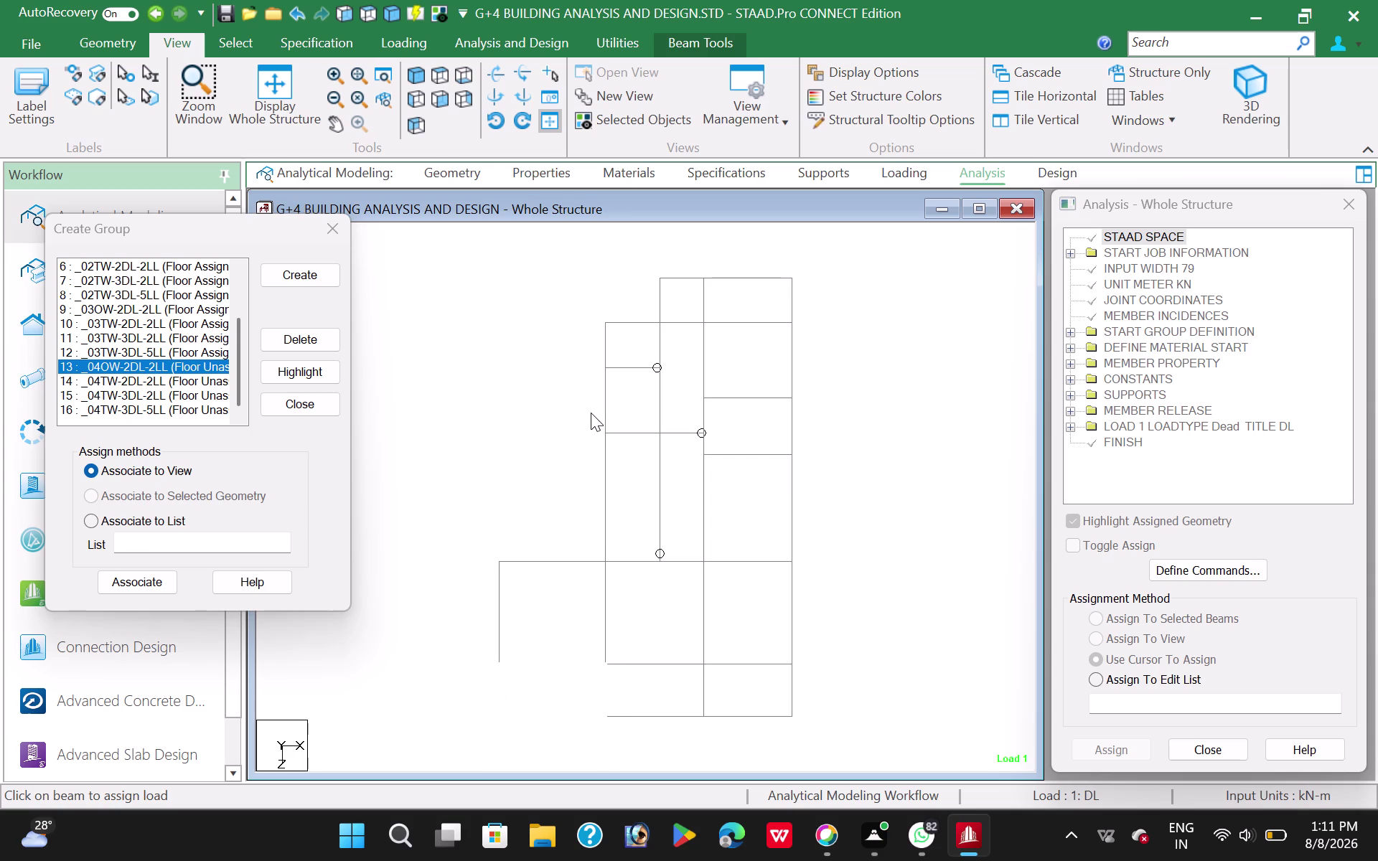
drag(591, 416, 709, 579)
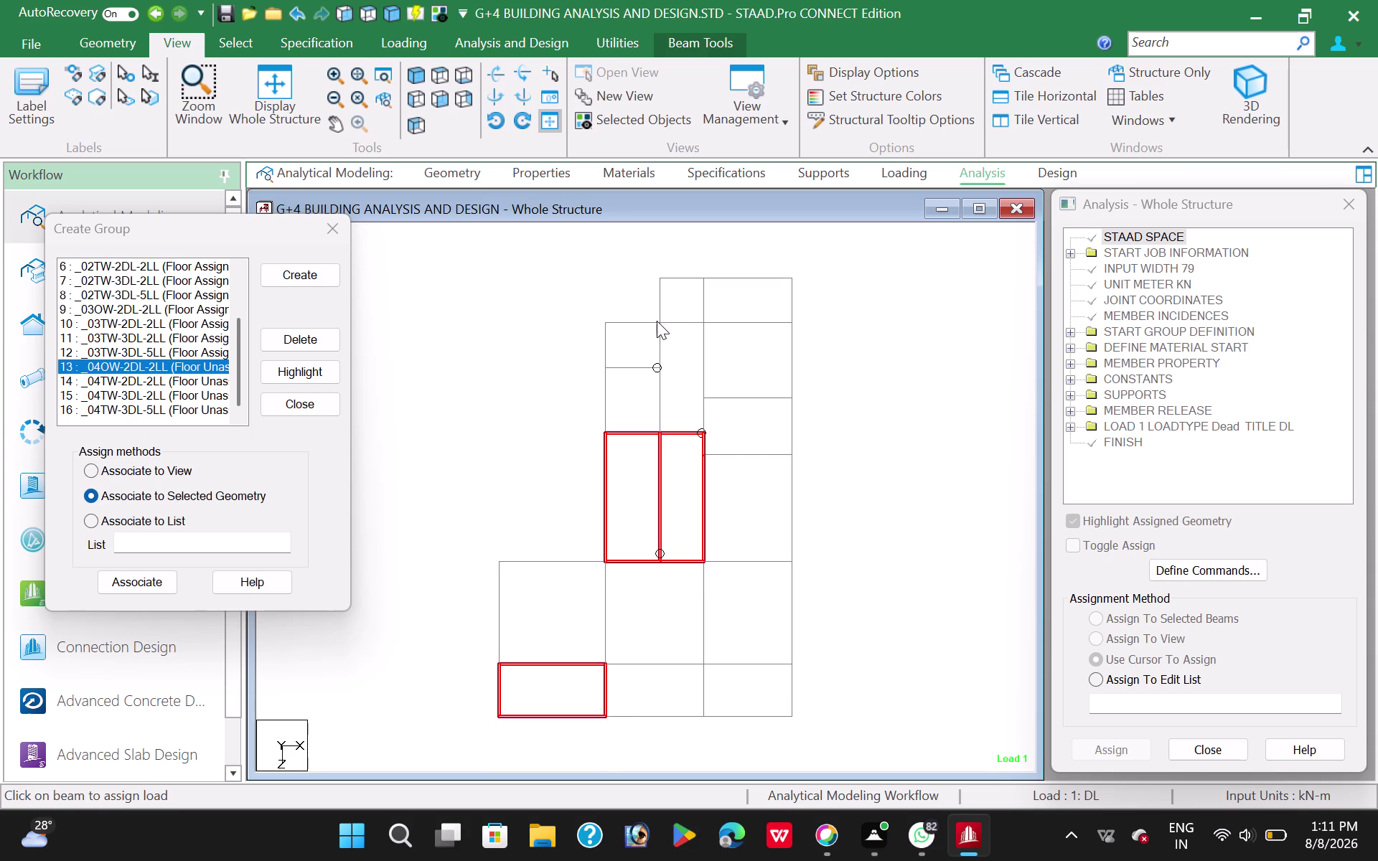
drag(652, 313, 660, 322)
drag(659, 322, 695, 422)
drag(695, 423, 708, 440)
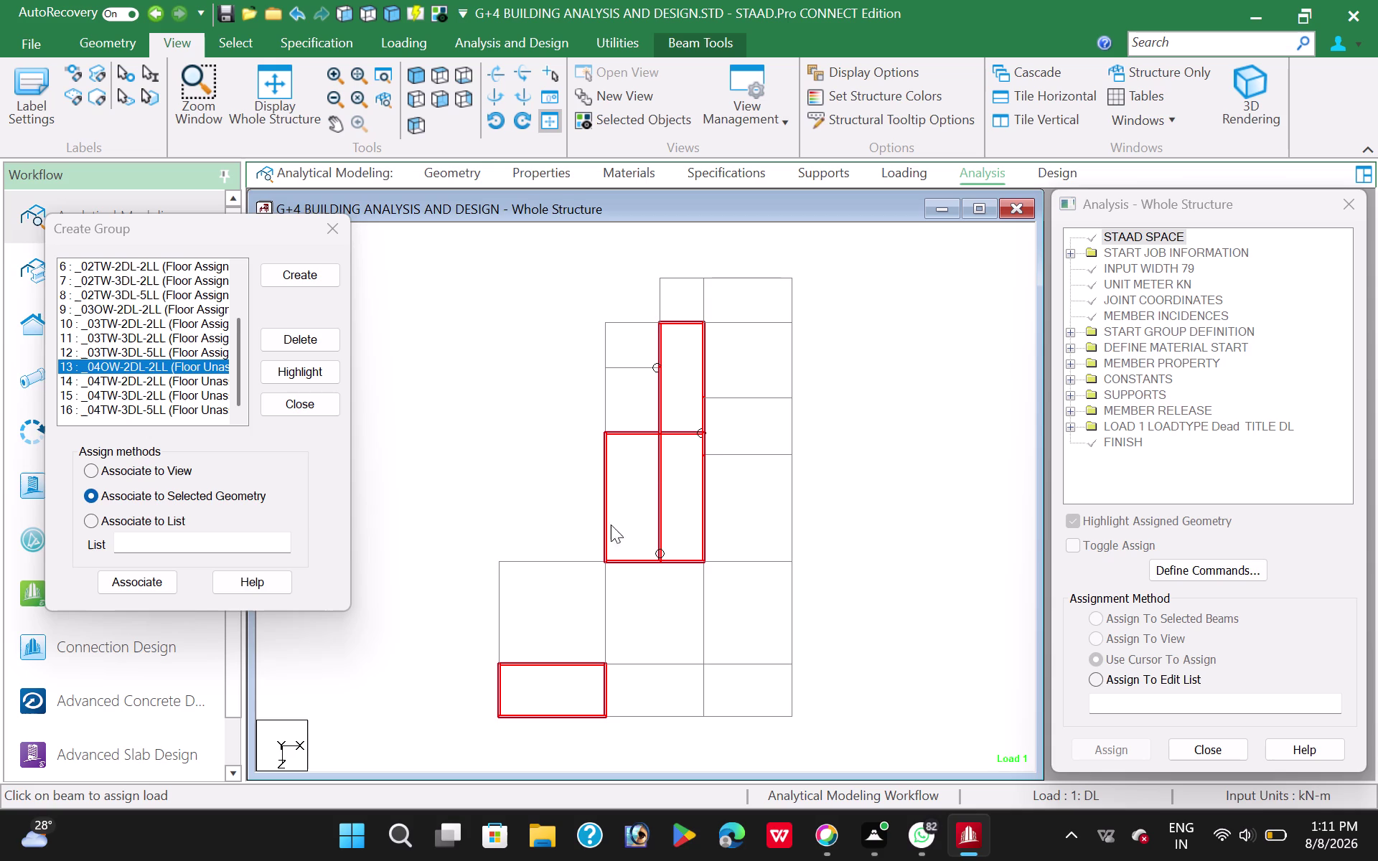
click(134, 589)
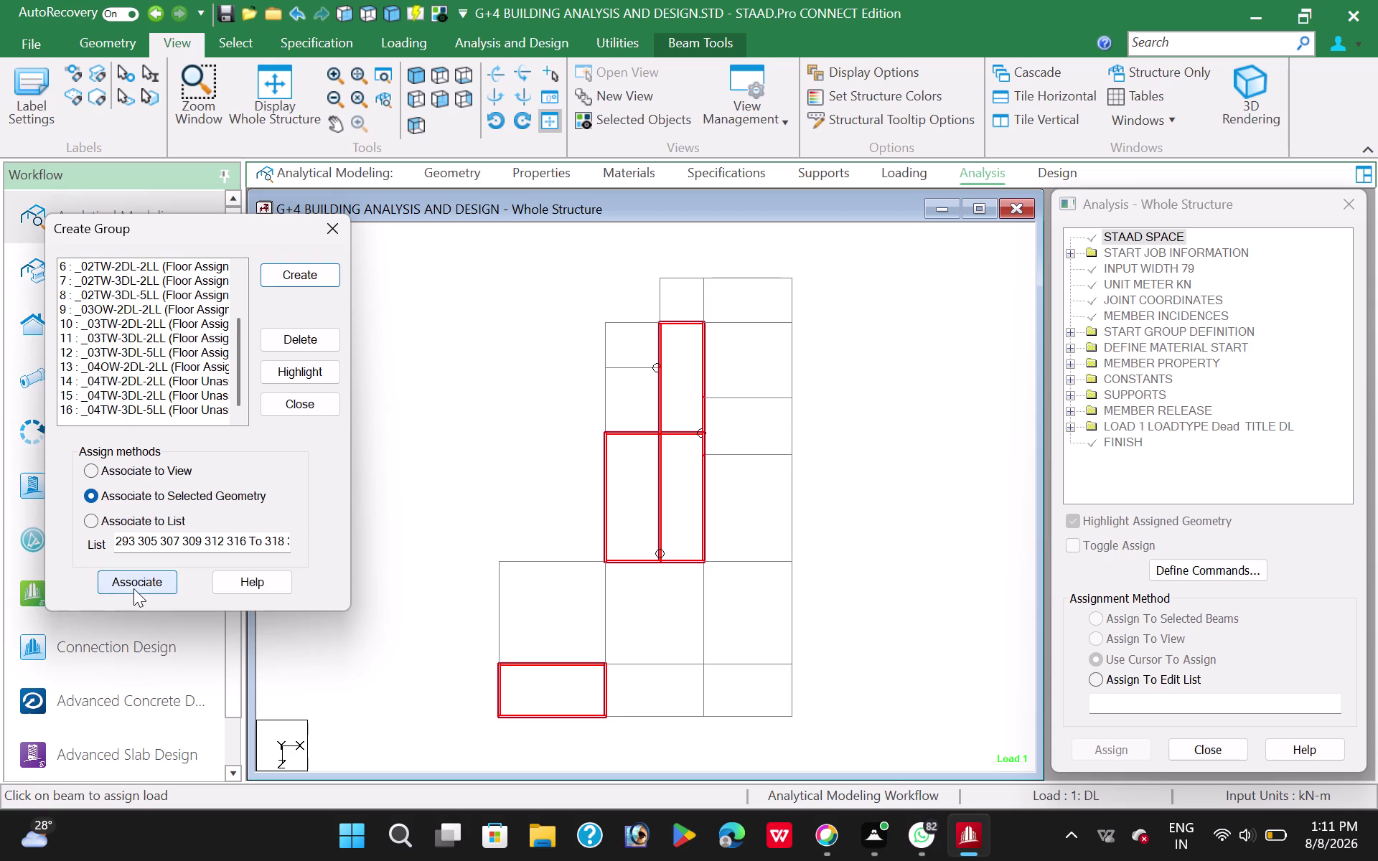
click(121, 376)
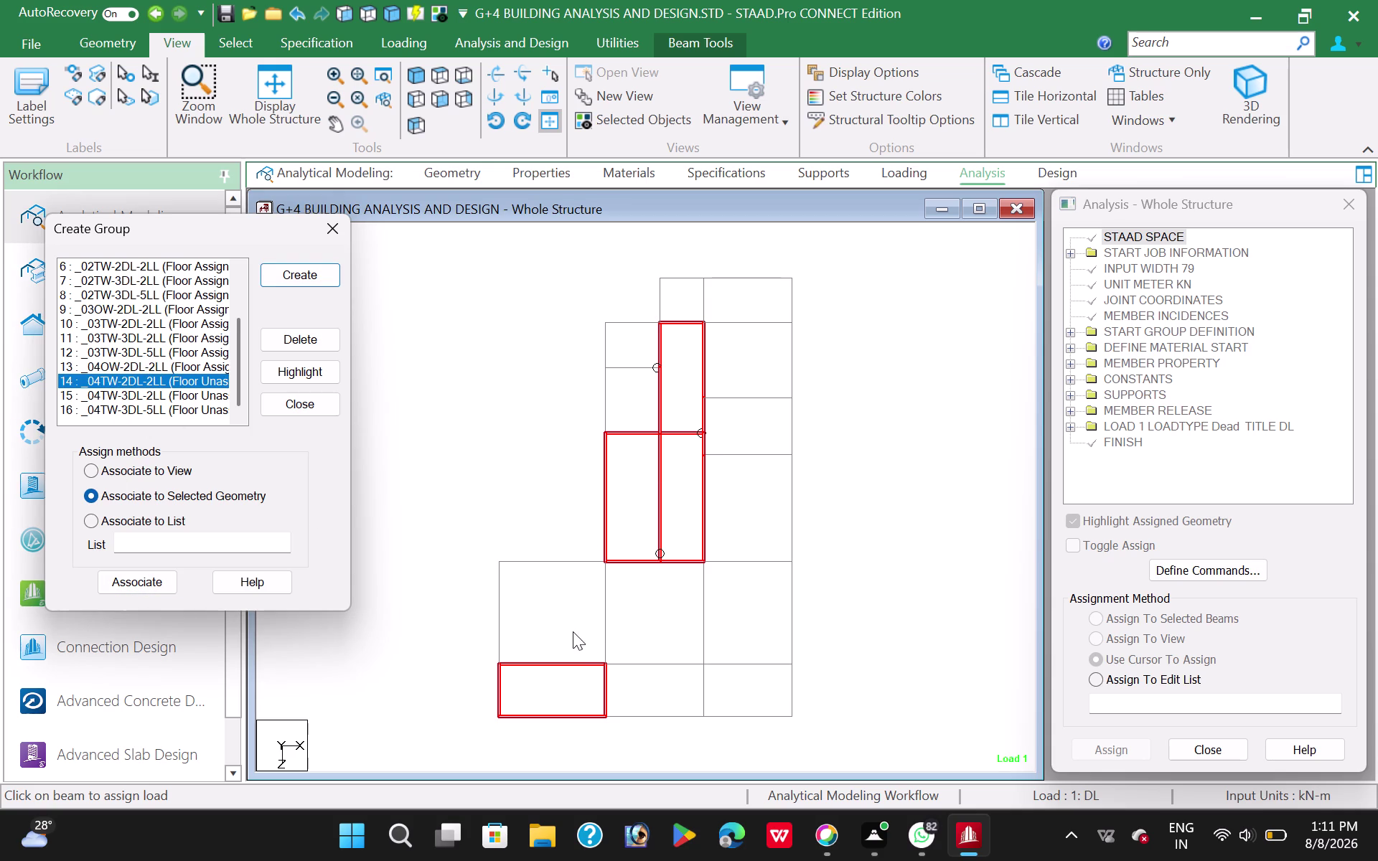
Assign the bottom-middle, right-hand column and small top panels to 04TW-2DL-2LL.
drag(595, 645, 690, 708)
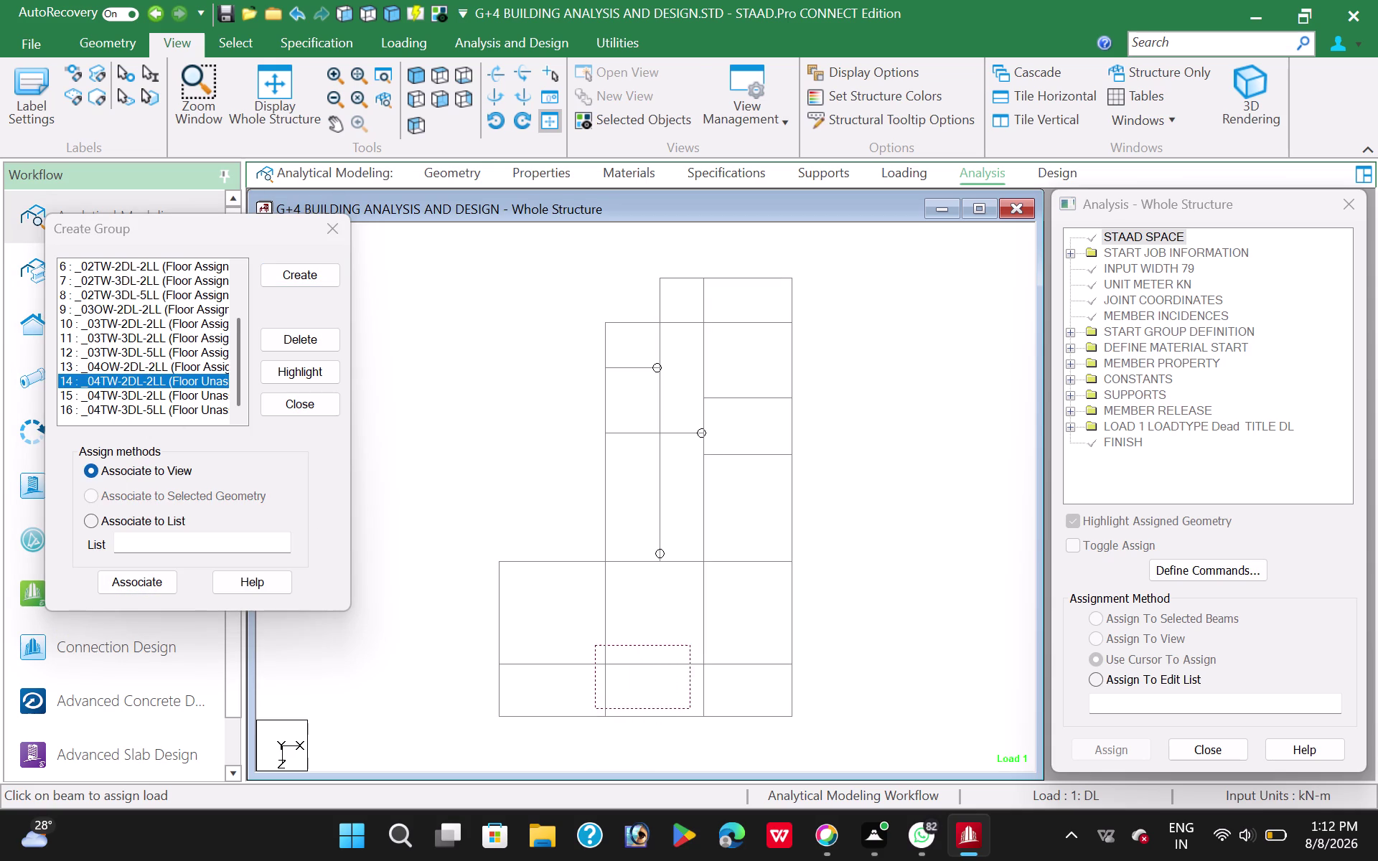
drag(690, 709, 709, 728)
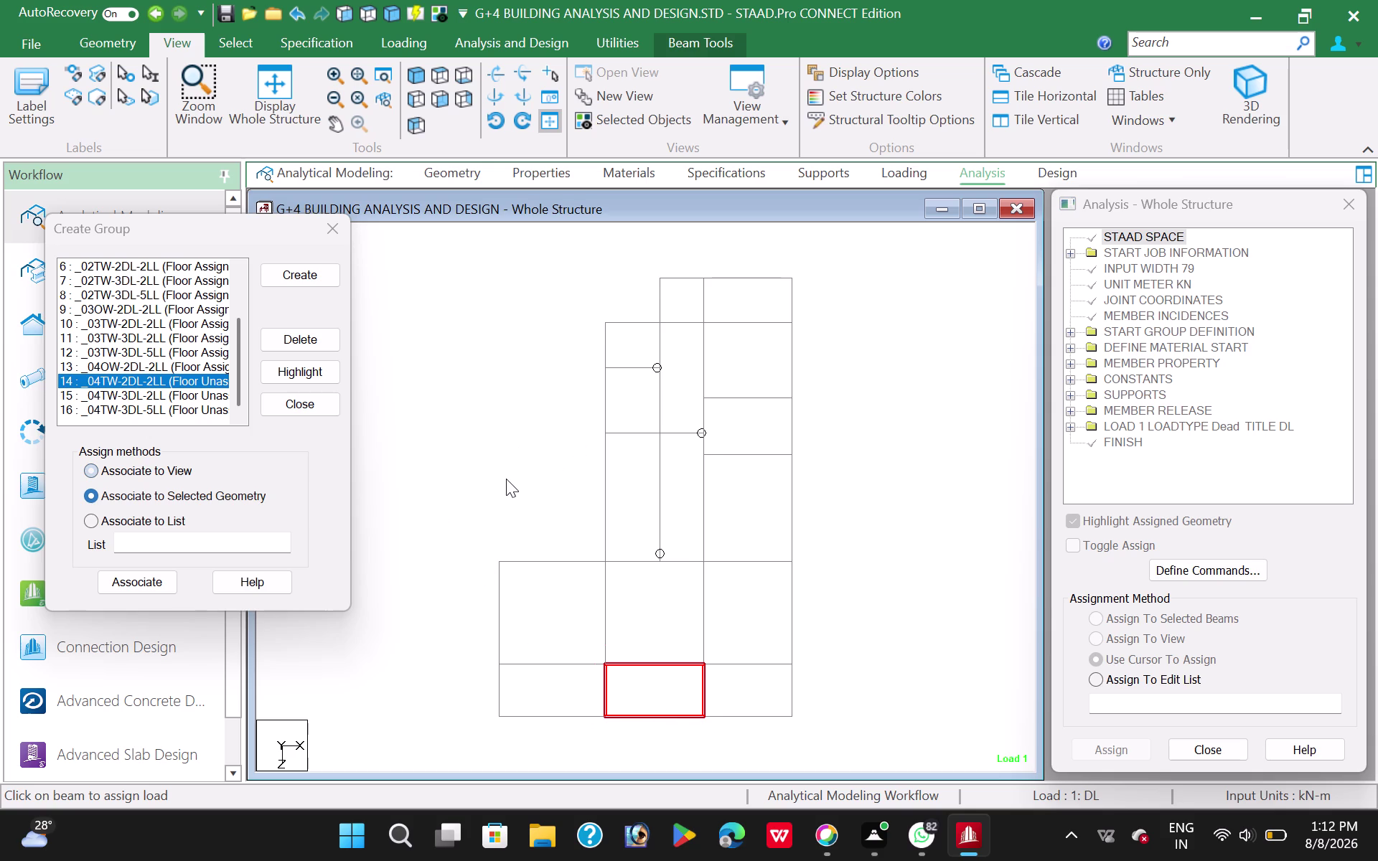
scroll(down, 3)
middle_drag(576, 478, 502, 435)
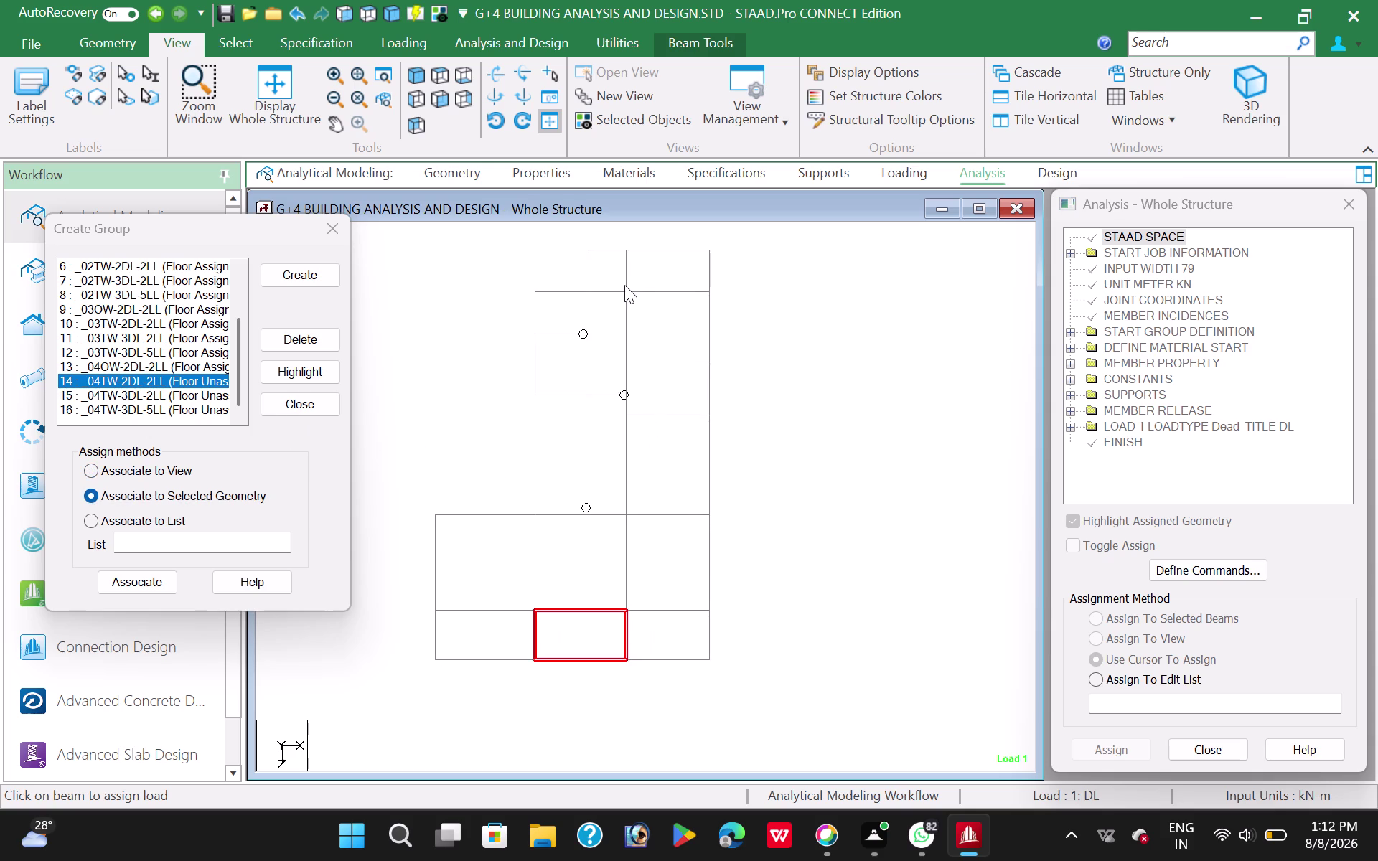
drag(613, 279, 717, 517)
drag(570, 237, 646, 302)
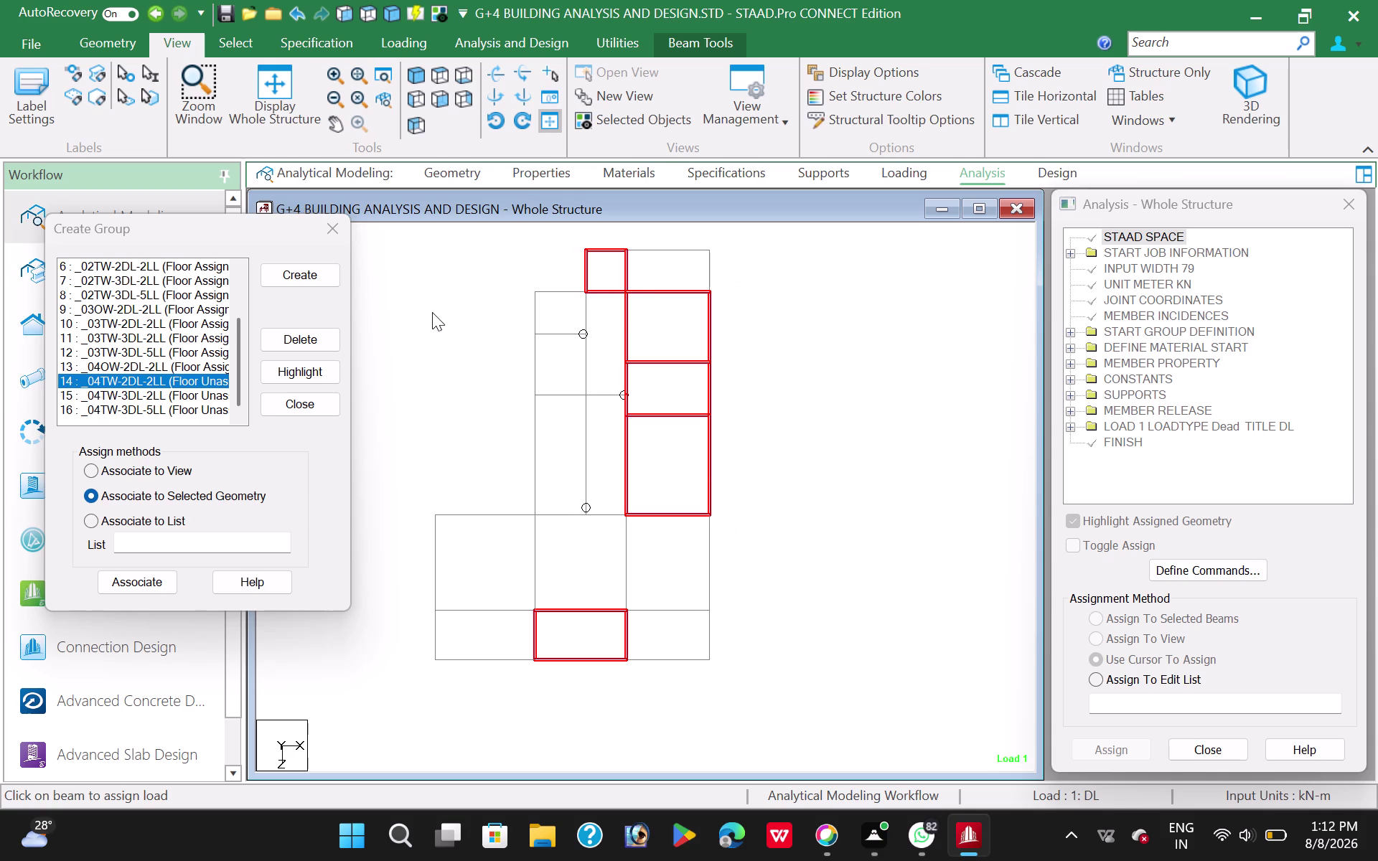
click(139, 582)
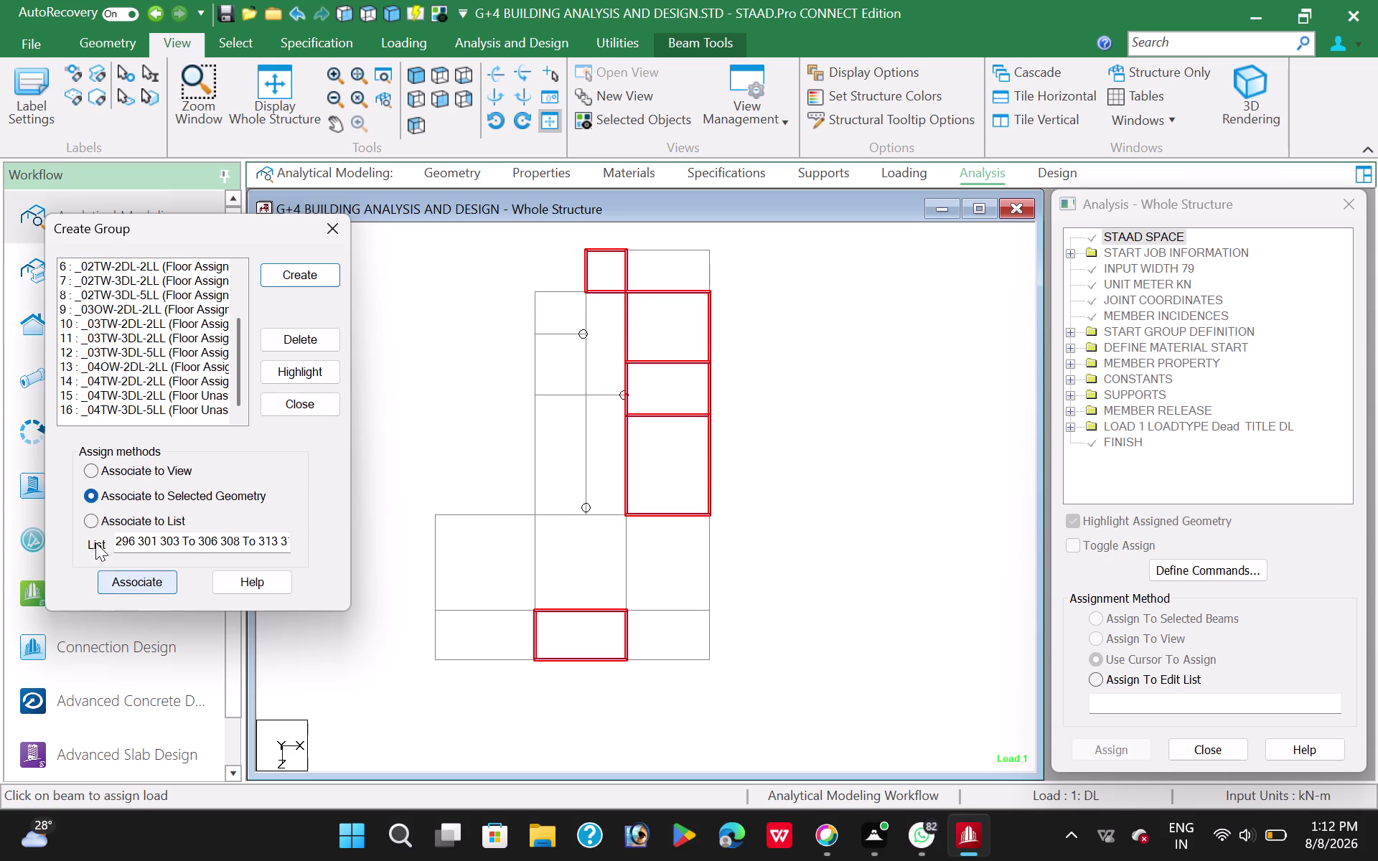
Assign the bottom-right and two upper-left panels to 04TW-3DL-2LL.
click(118, 396)
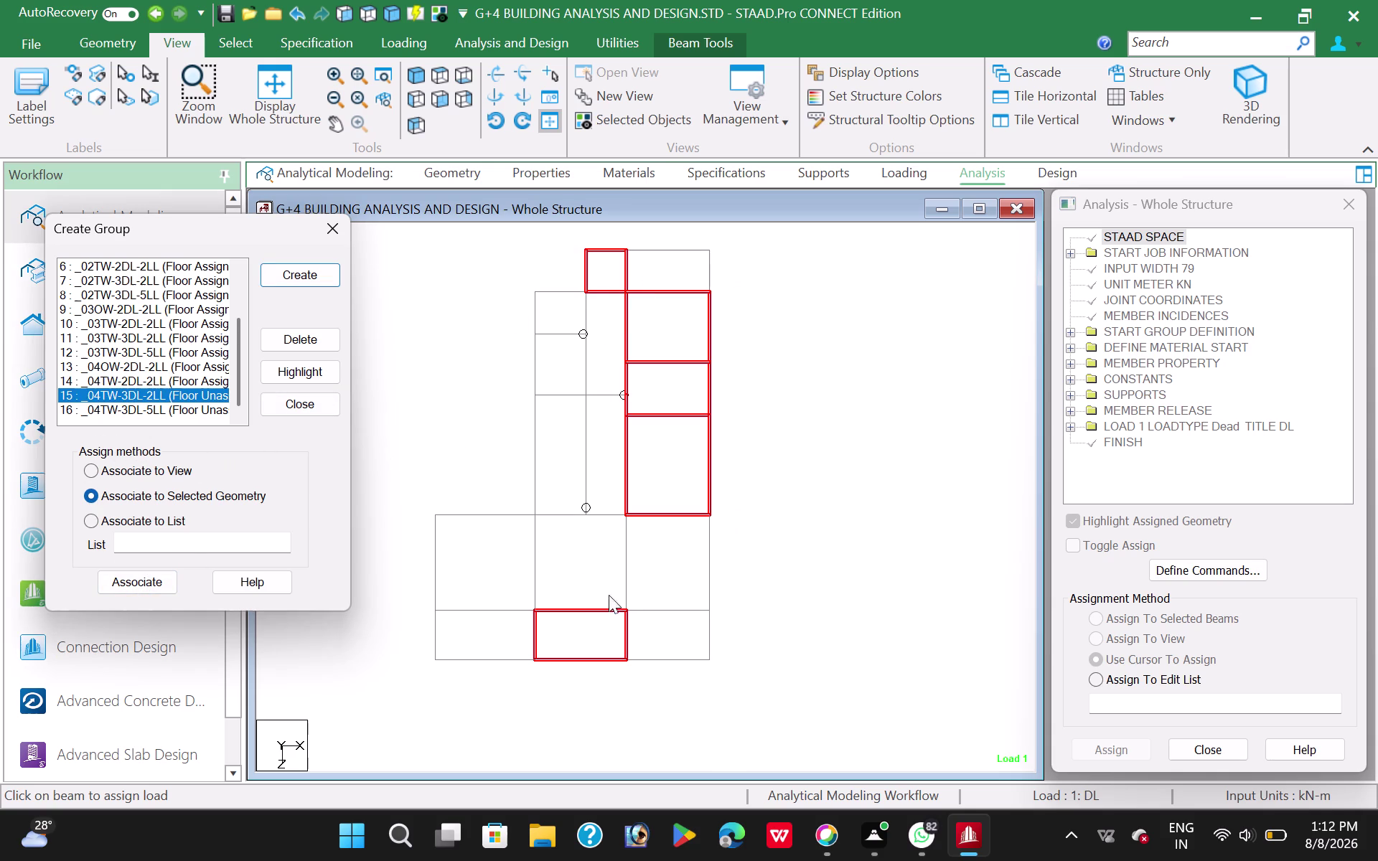
drag(608, 592, 734, 676)
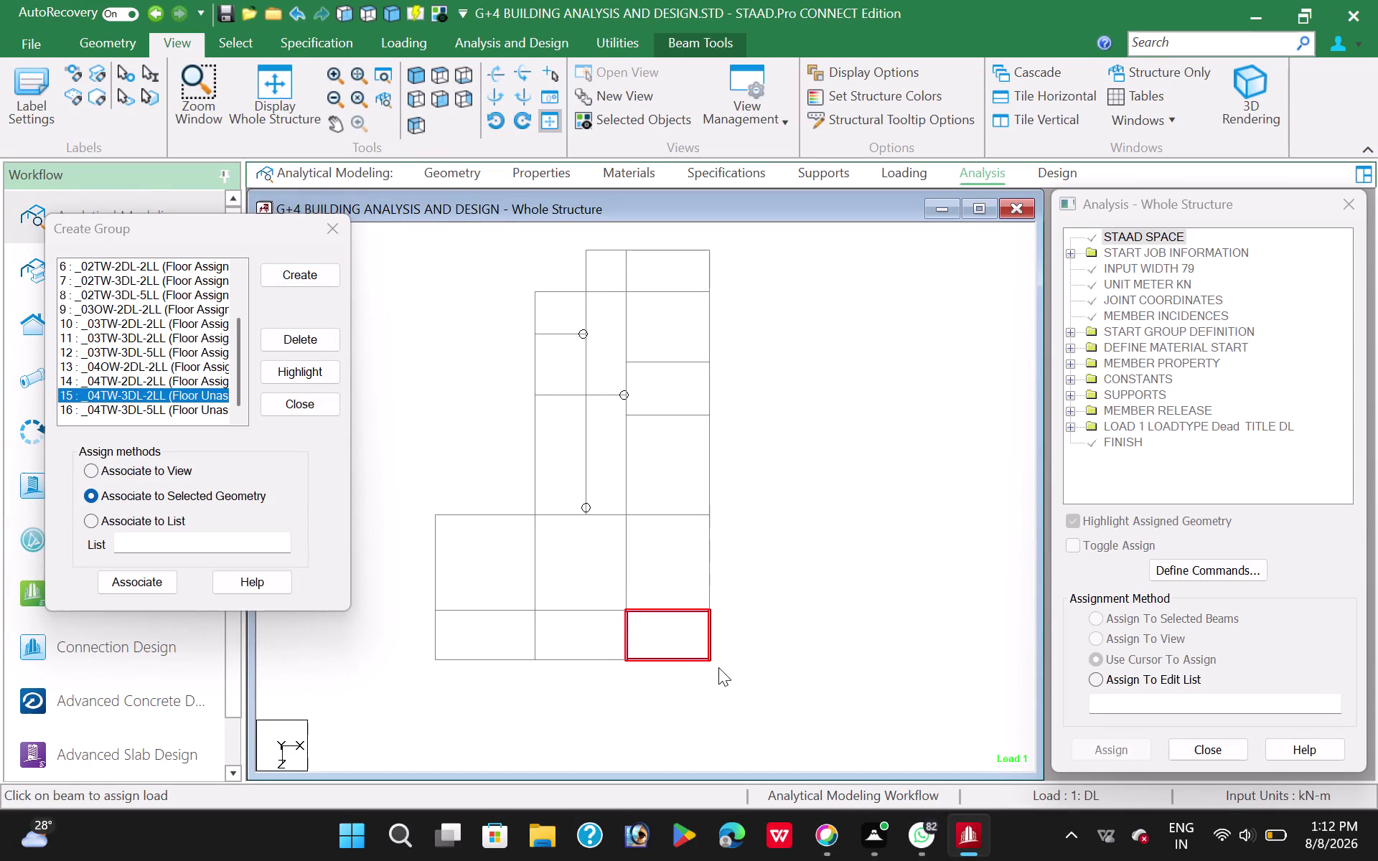
drag(521, 282, 584, 397)
drag(584, 397, 590, 414)
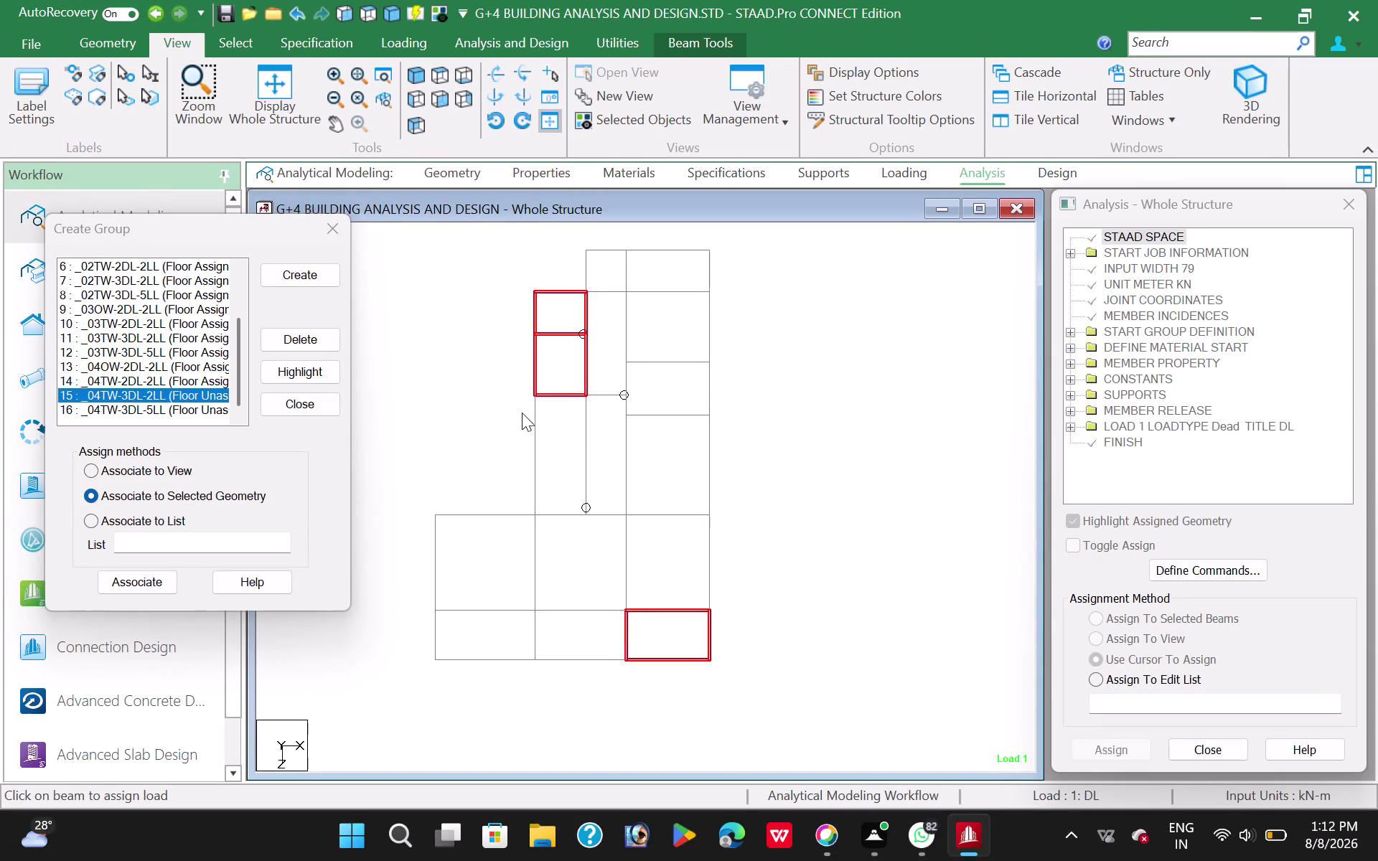
click(141, 579)
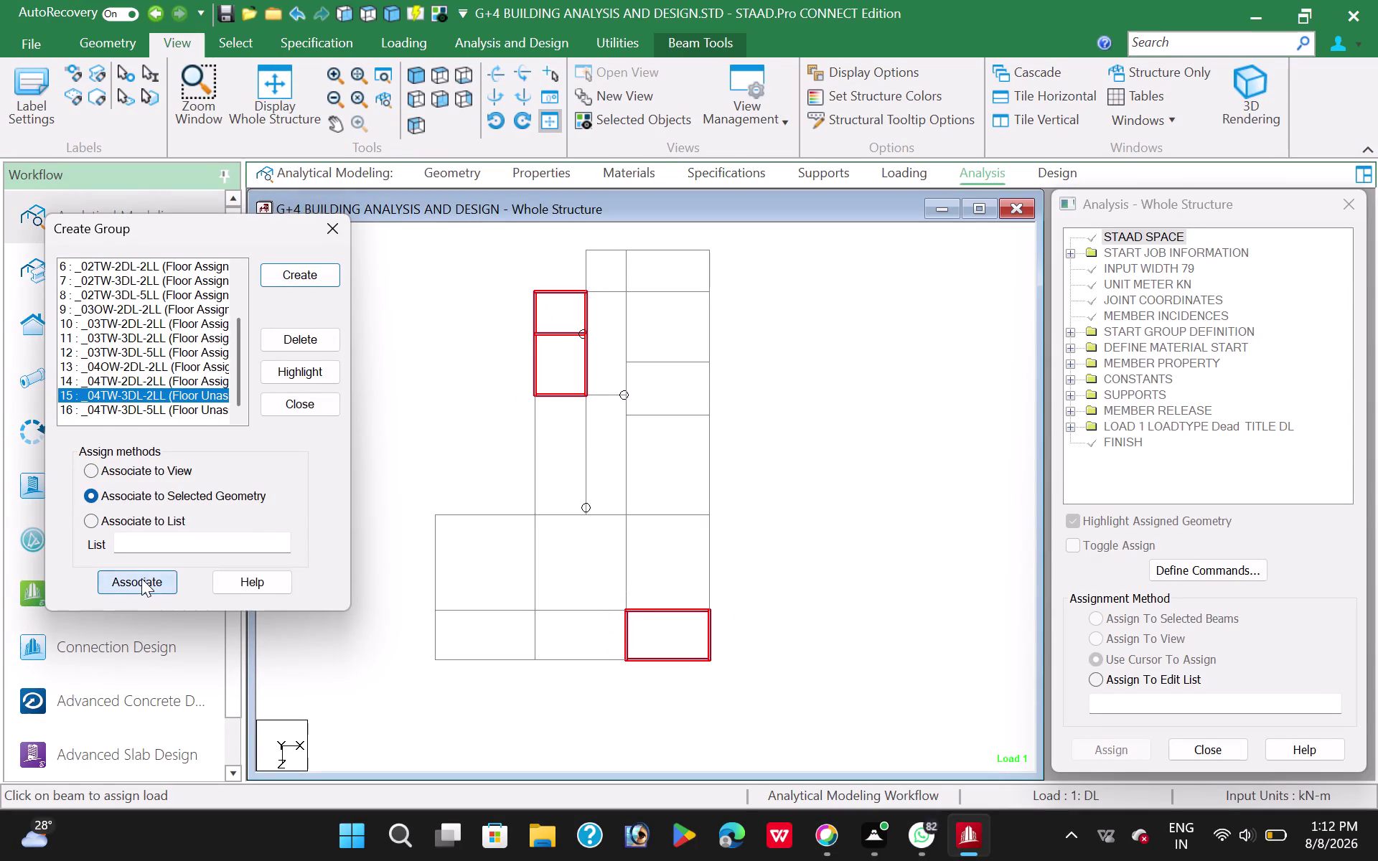
Assign the row of three large panels and the top-right panel to 04TW-3DL-5LL.
click(129, 415)
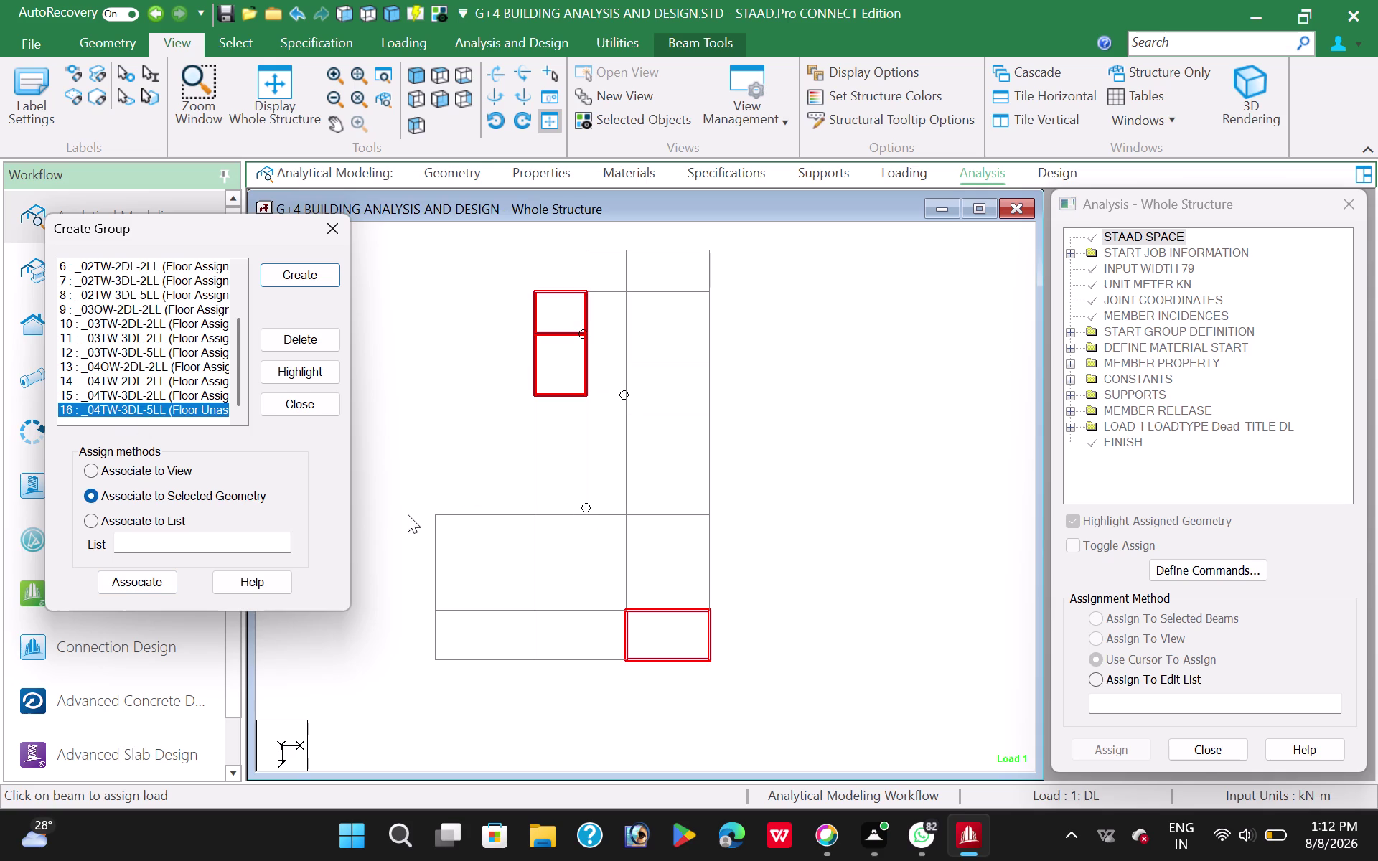
drag(411, 502, 742, 624)
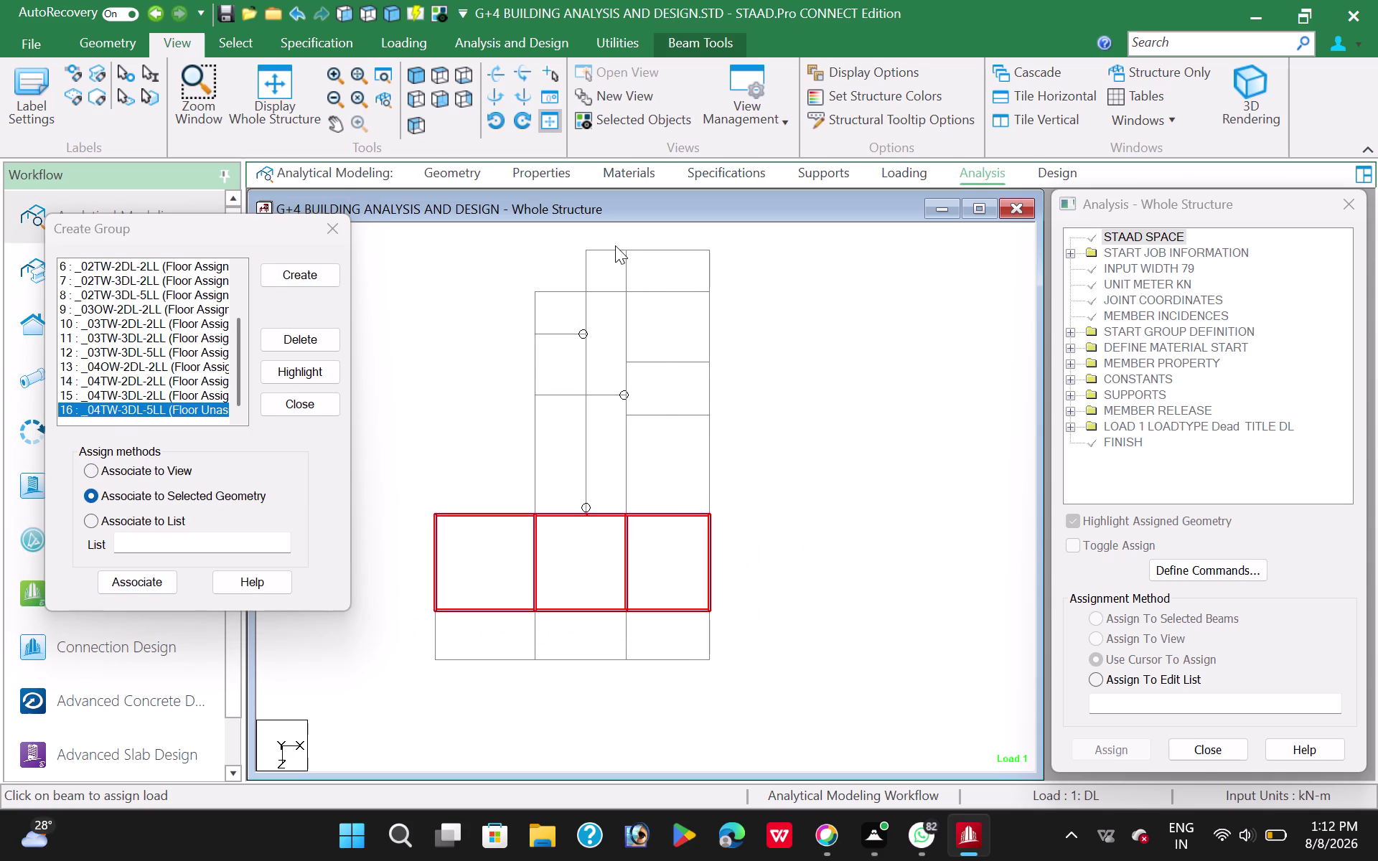
drag(618, 236, 737, 300)
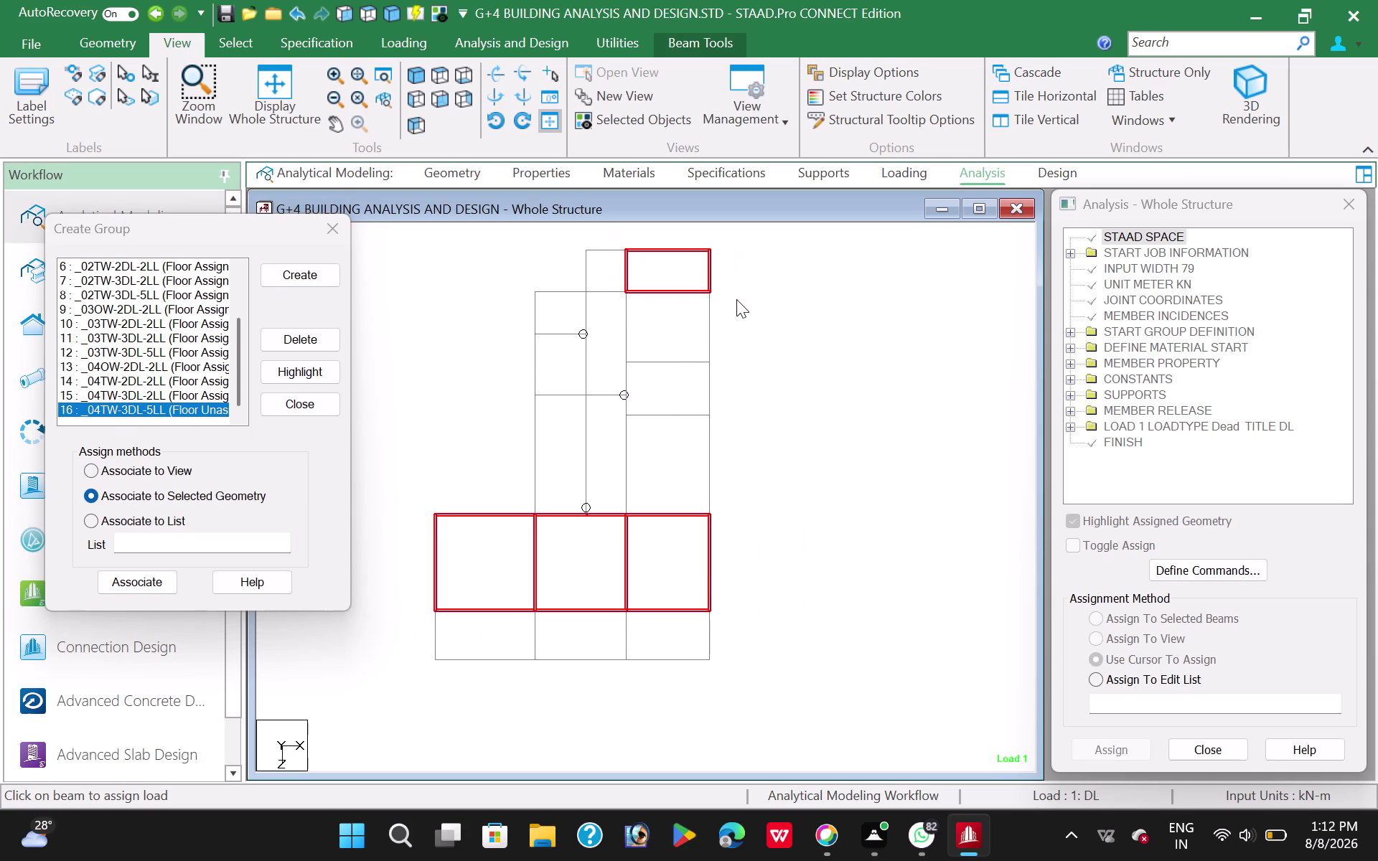
click(138, 578)
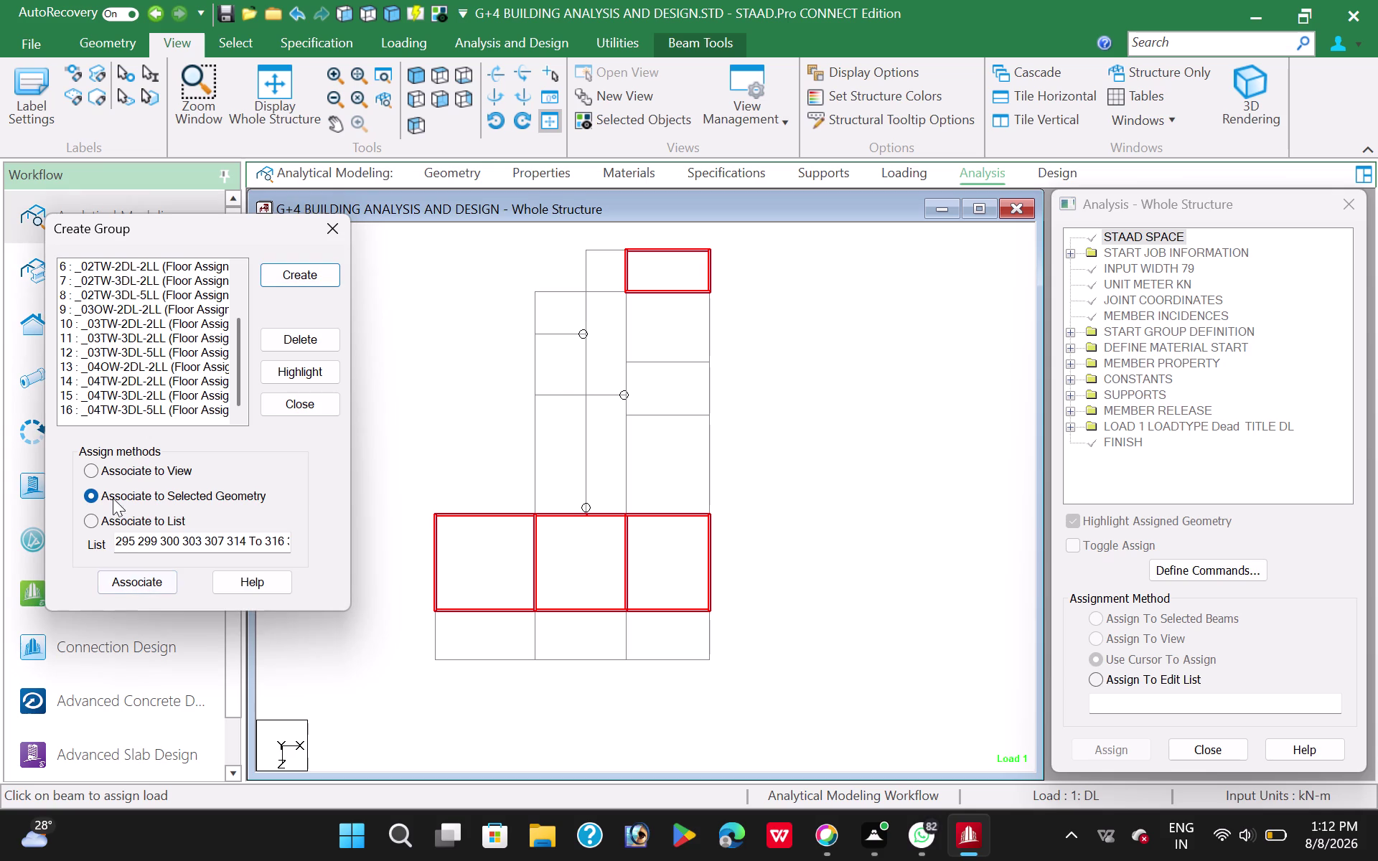
scroll(down, 3)
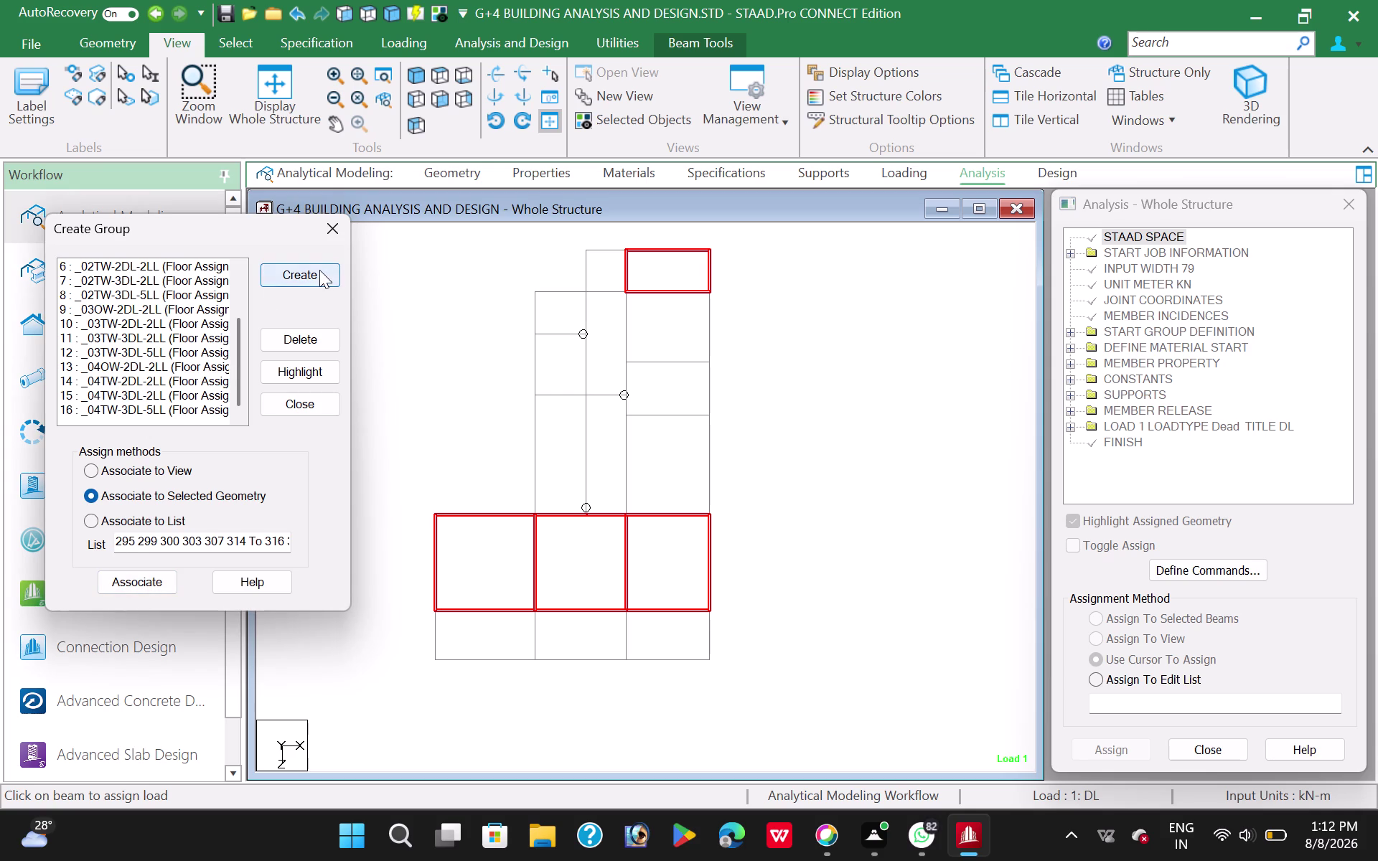
Create group '05OW-2DL-3LL' with Select Type set to Floor.
click(319, 270)
click(215, 390)
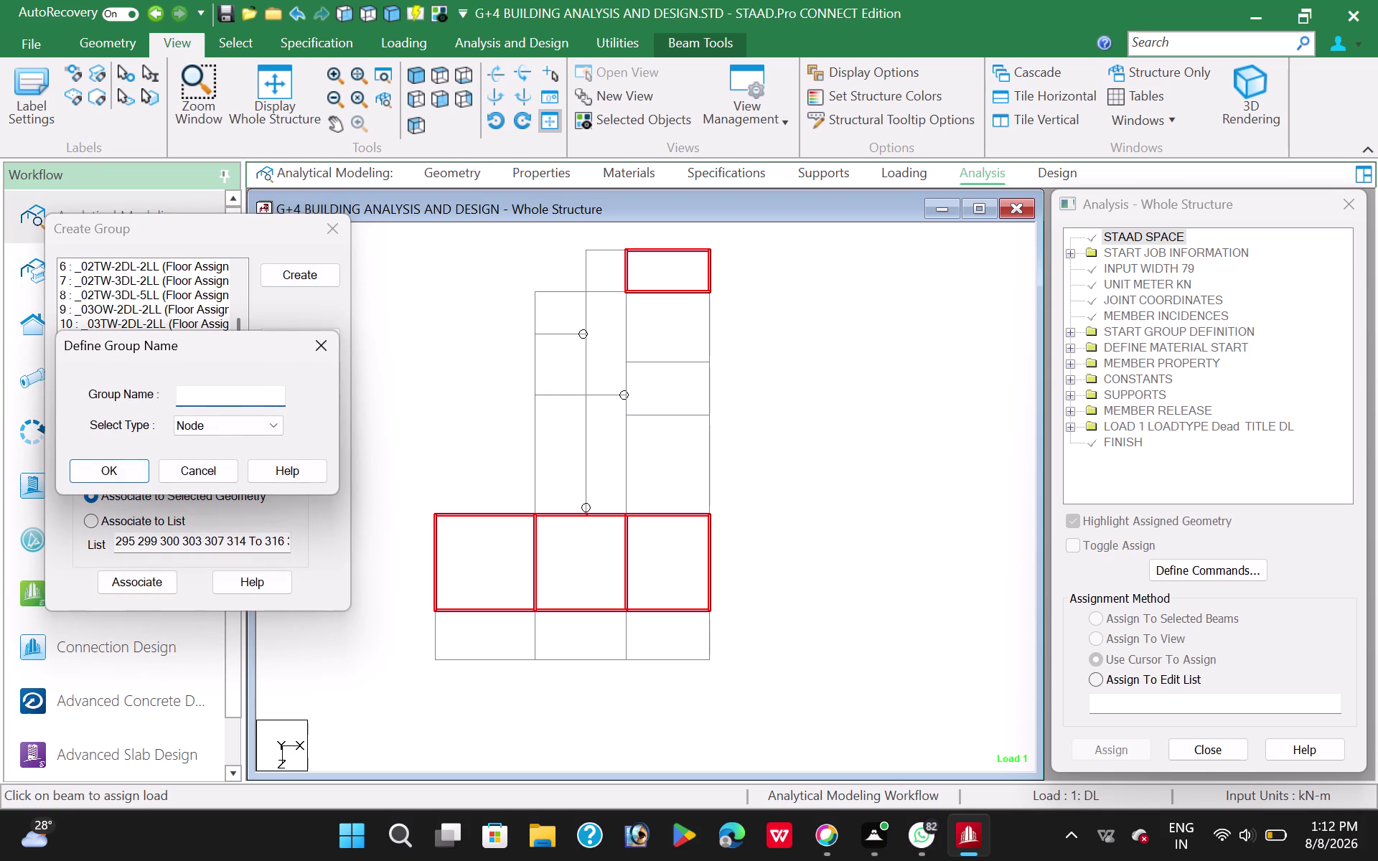
text(0)
text(6)
key(BackSpace)
key(5)
text(O)
text(W)
key(minus)
text(2DL)
text(-3LL)
click(227, 428)
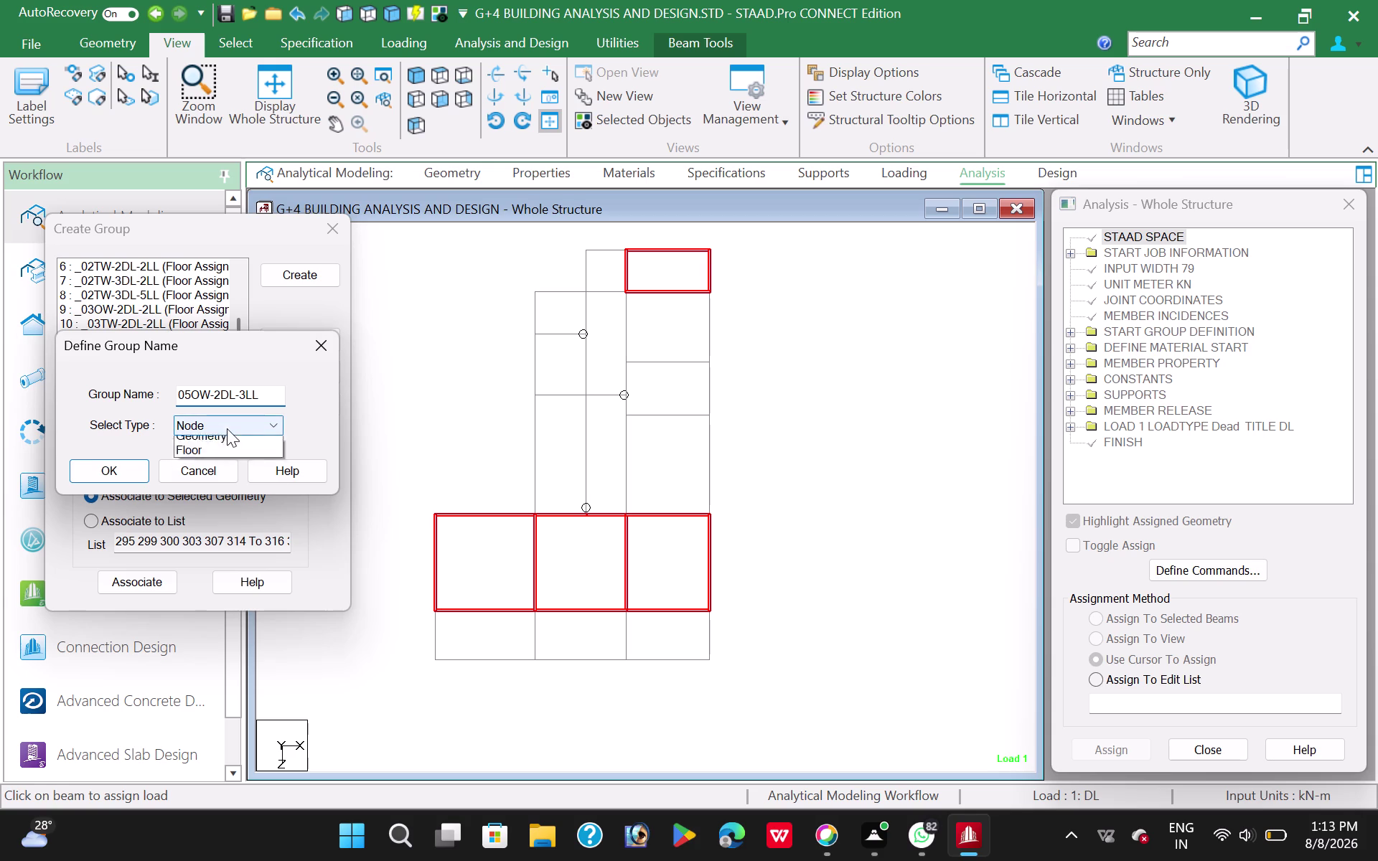
click(206, 485)
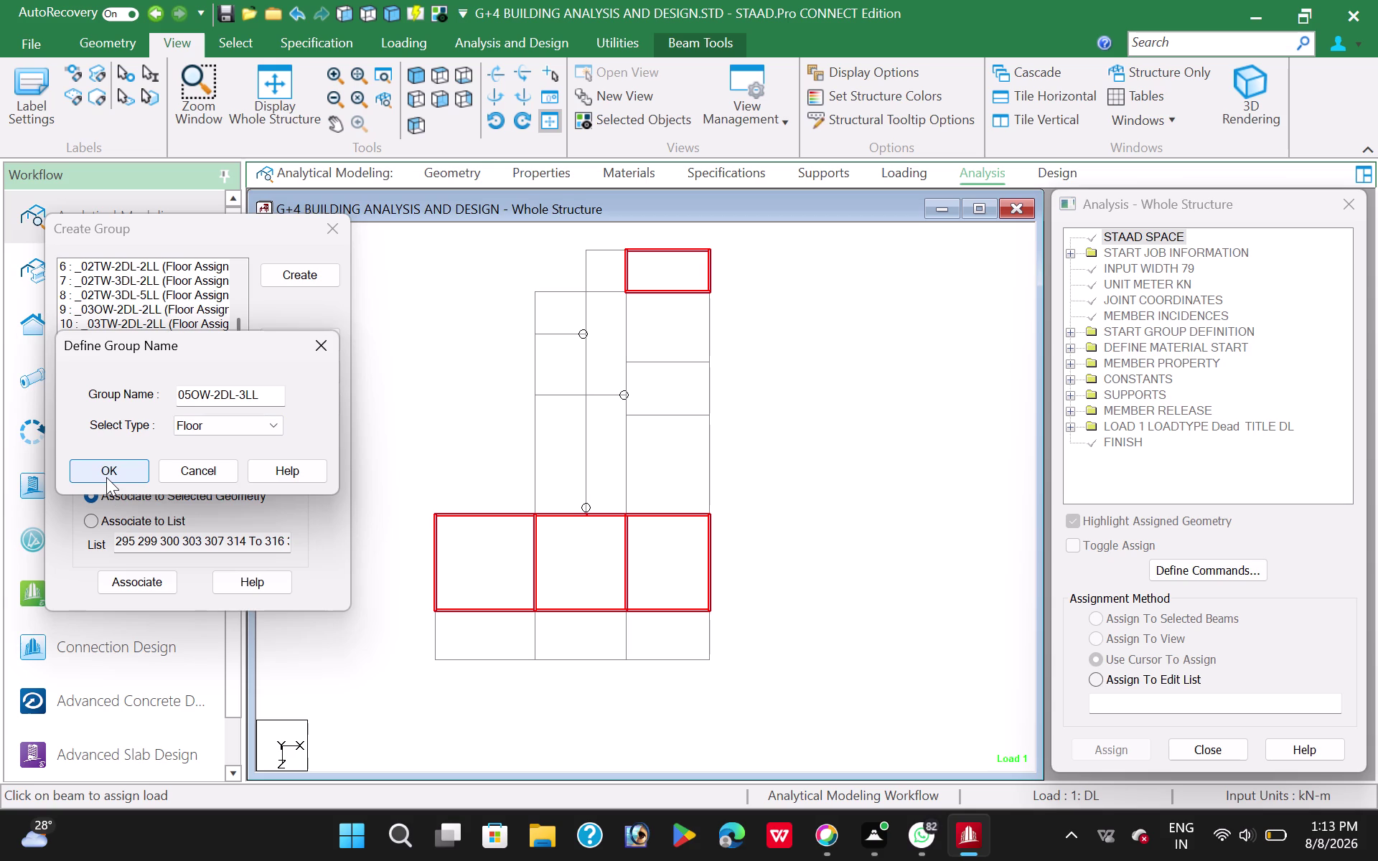
click(191, 394)
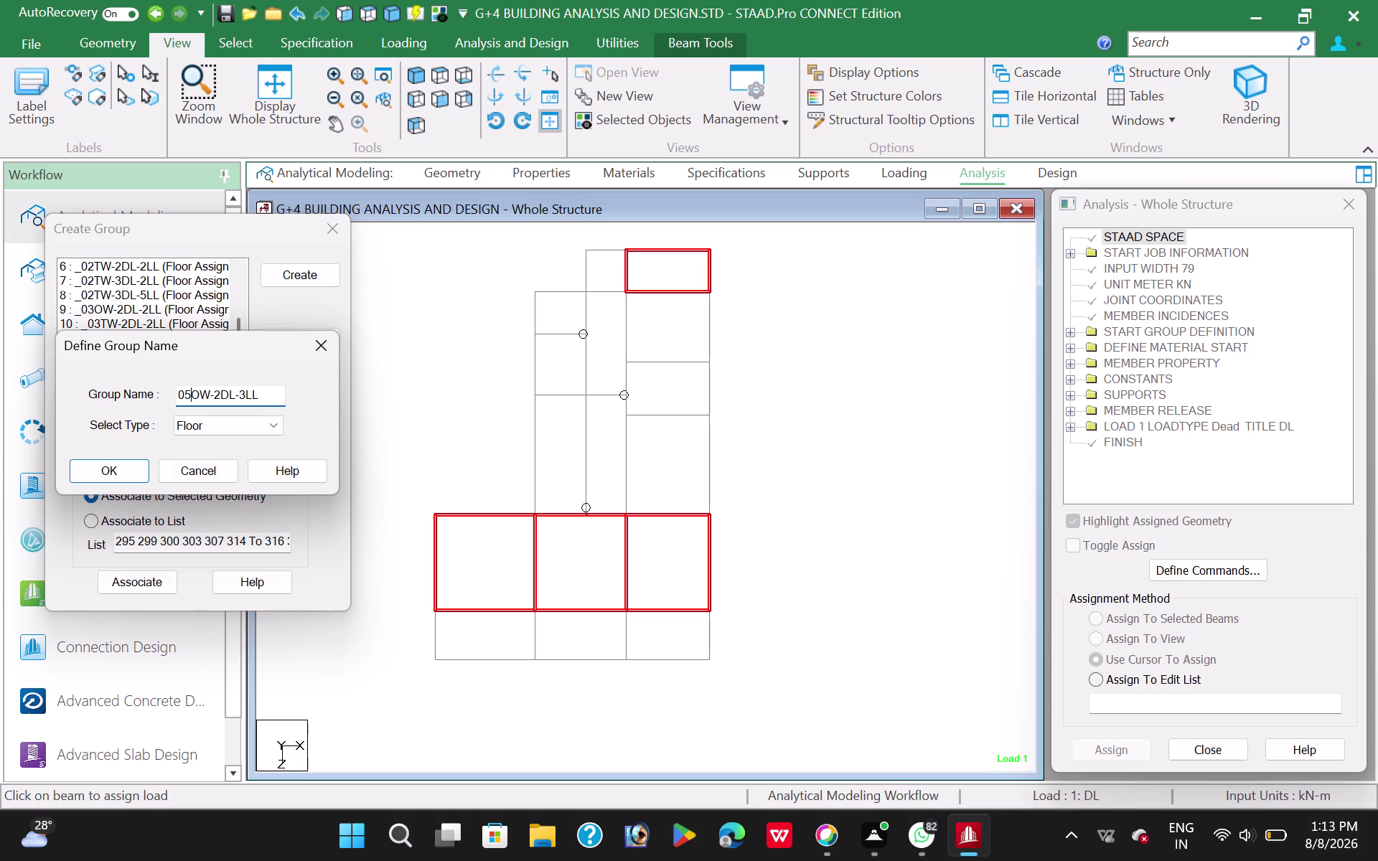
click(120, 474)
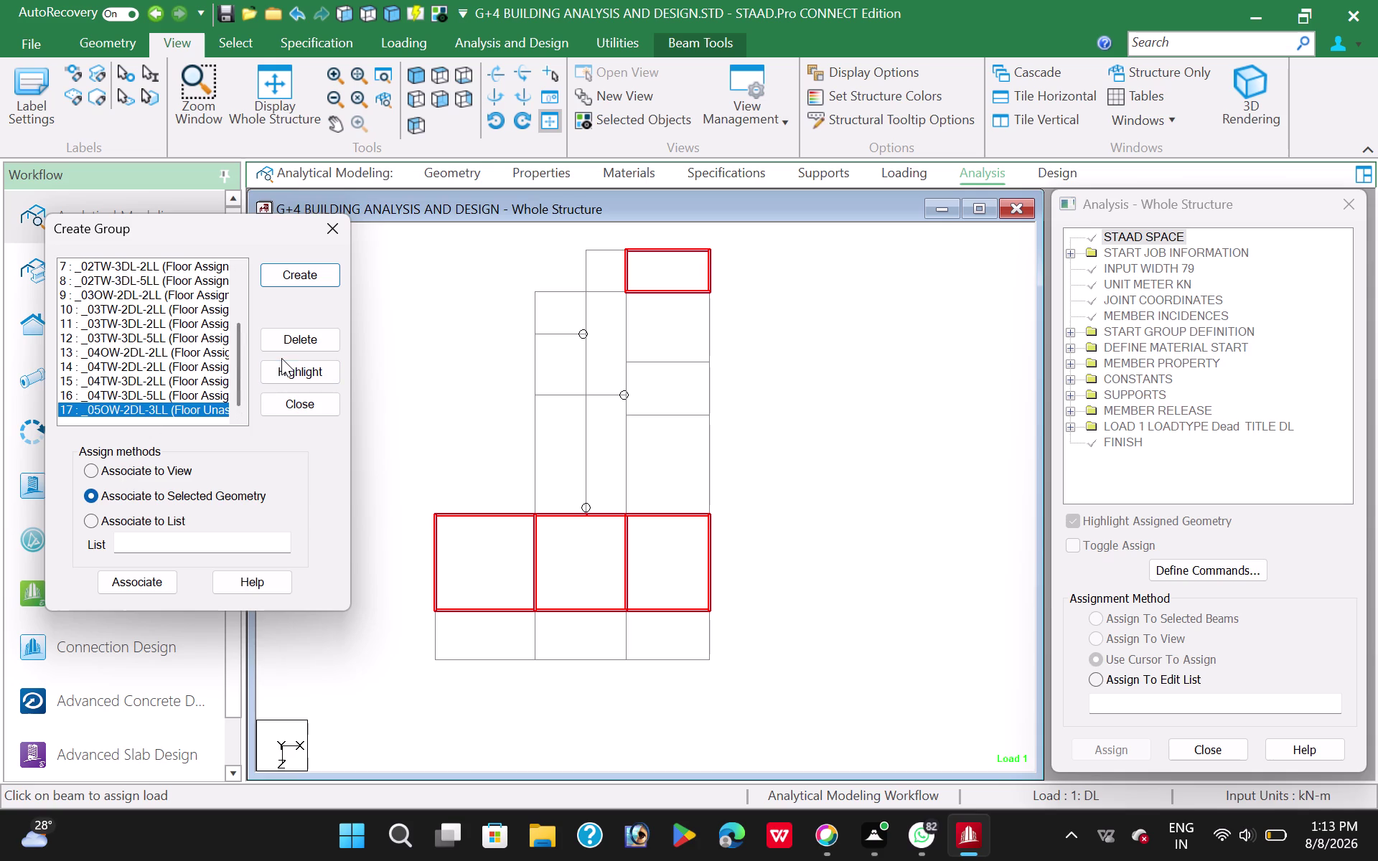
scroll(down, 3)
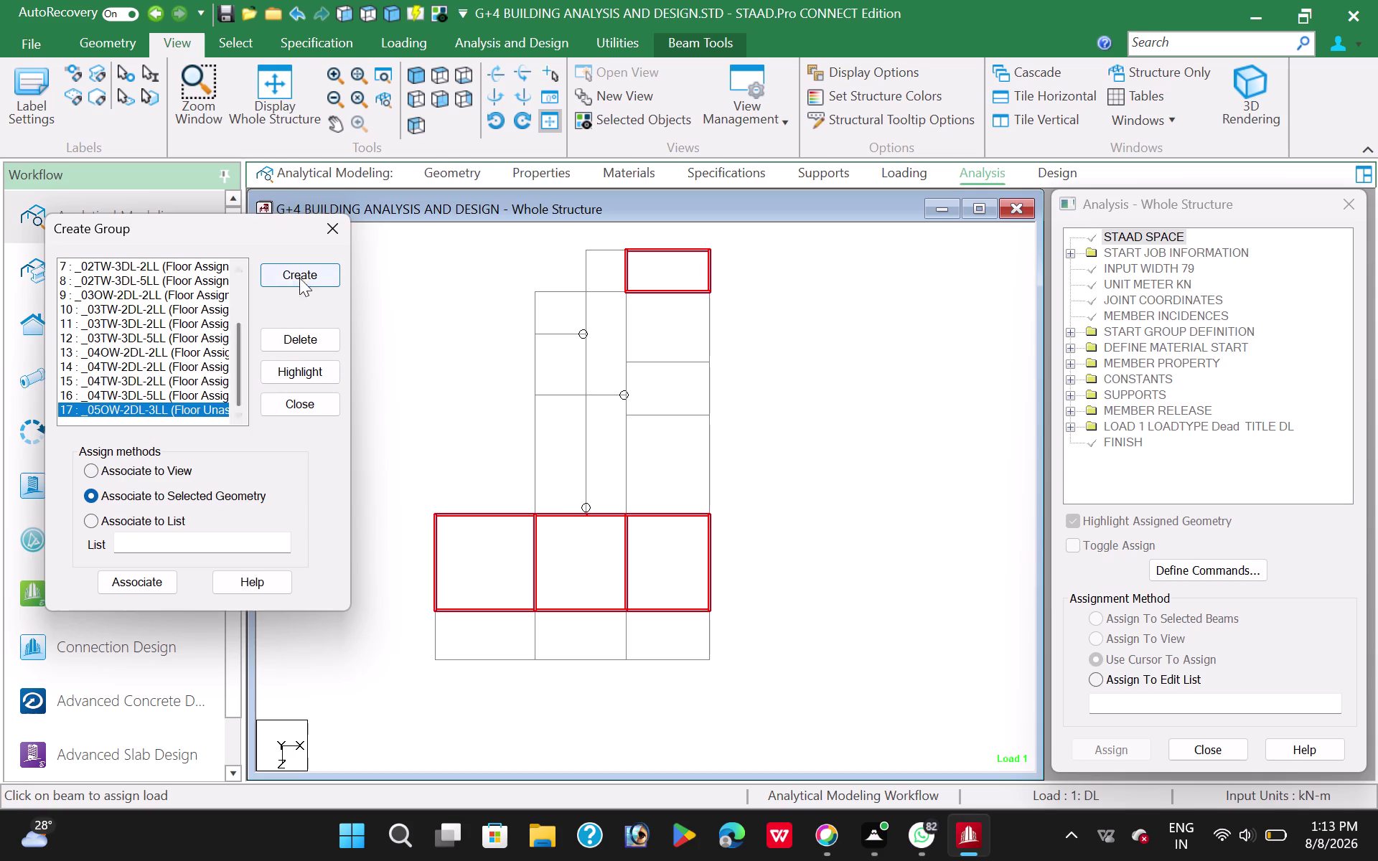
Create group '05TW-2DL-3LL' with Select Type set to Floor.
click(304, 274)
click(208, 395)
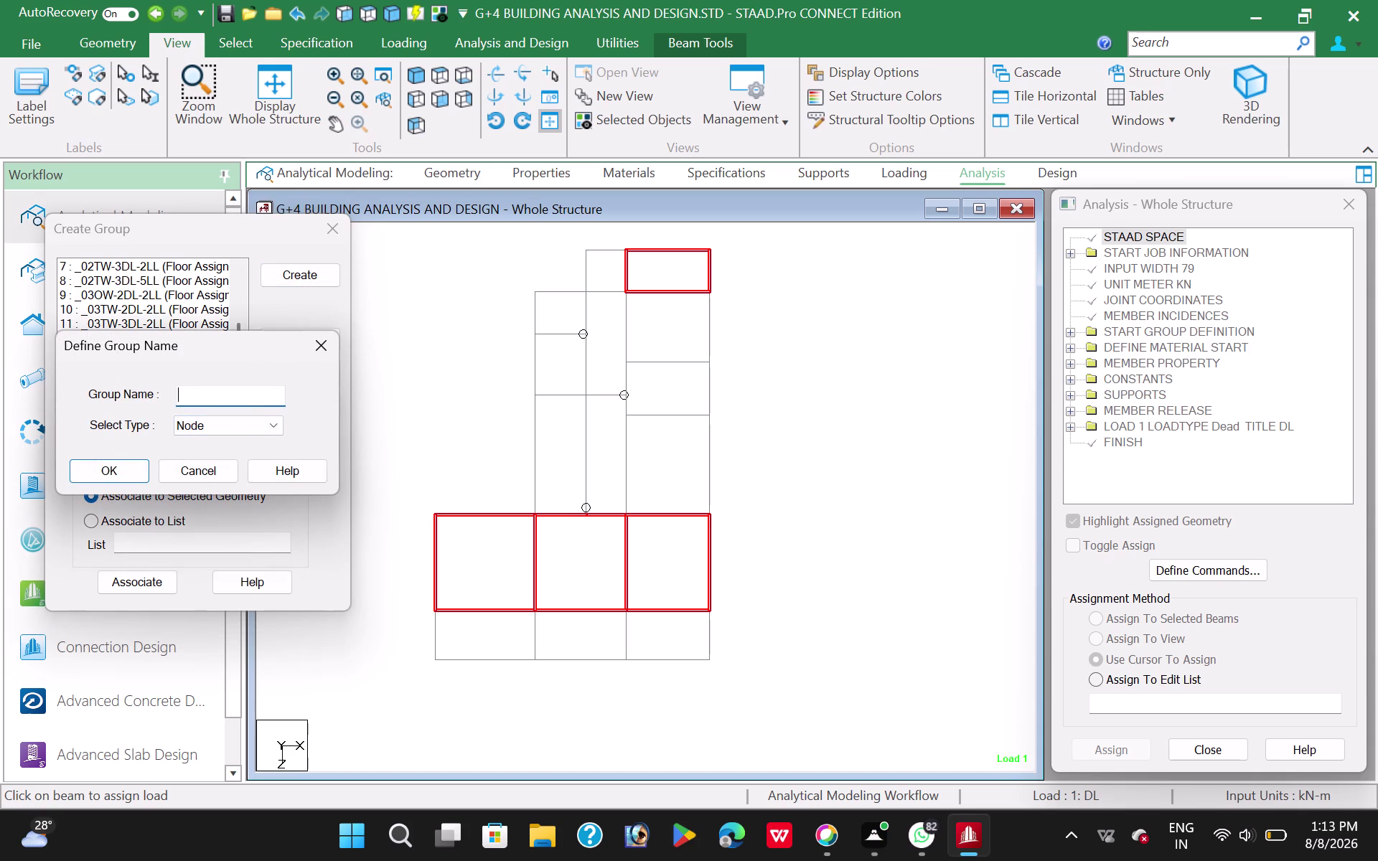
text(05)
text(TW)
key(minus)
text(2DL-)
text(3)
text(LL)
click(214, 427)
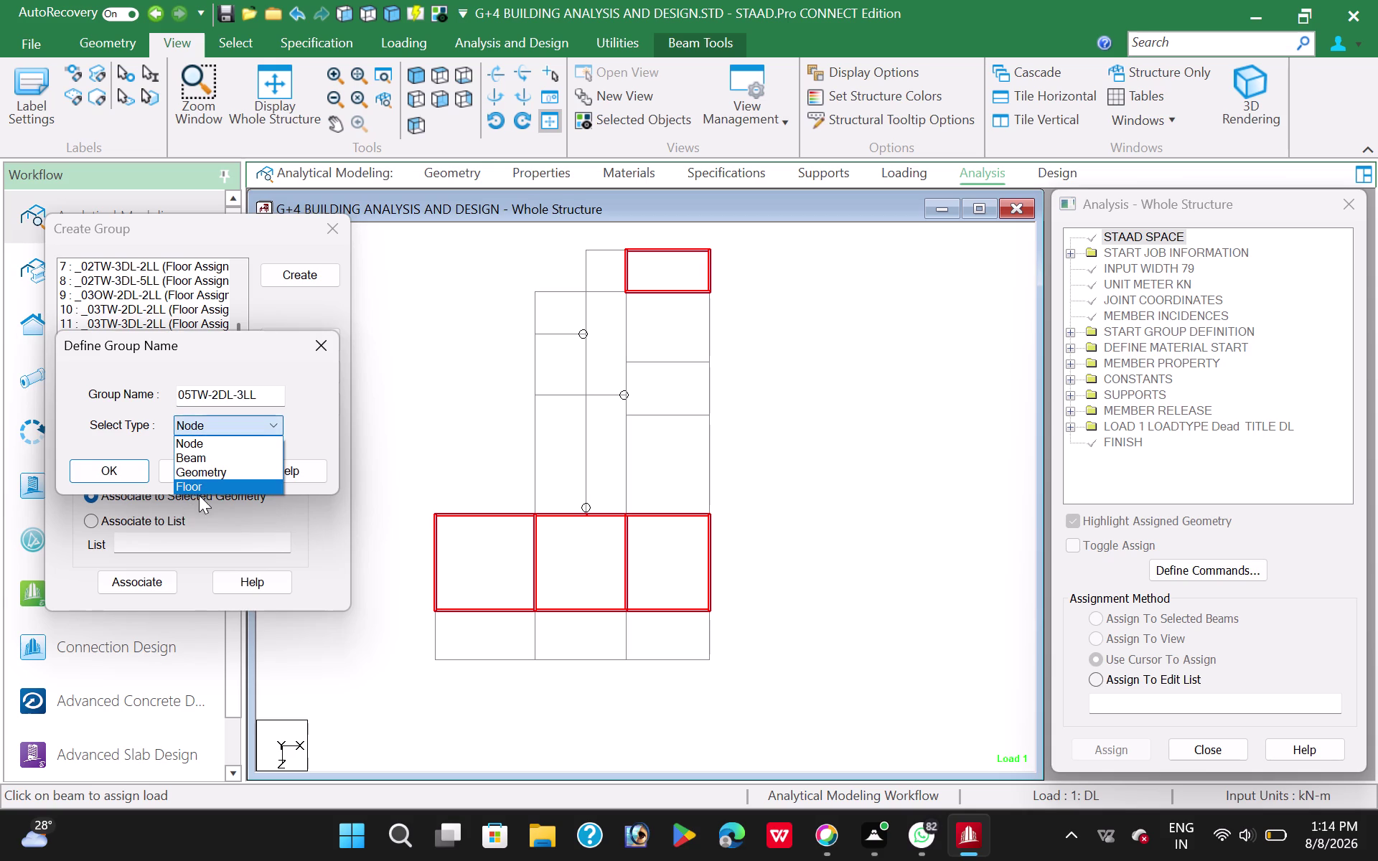
click(202, 491)
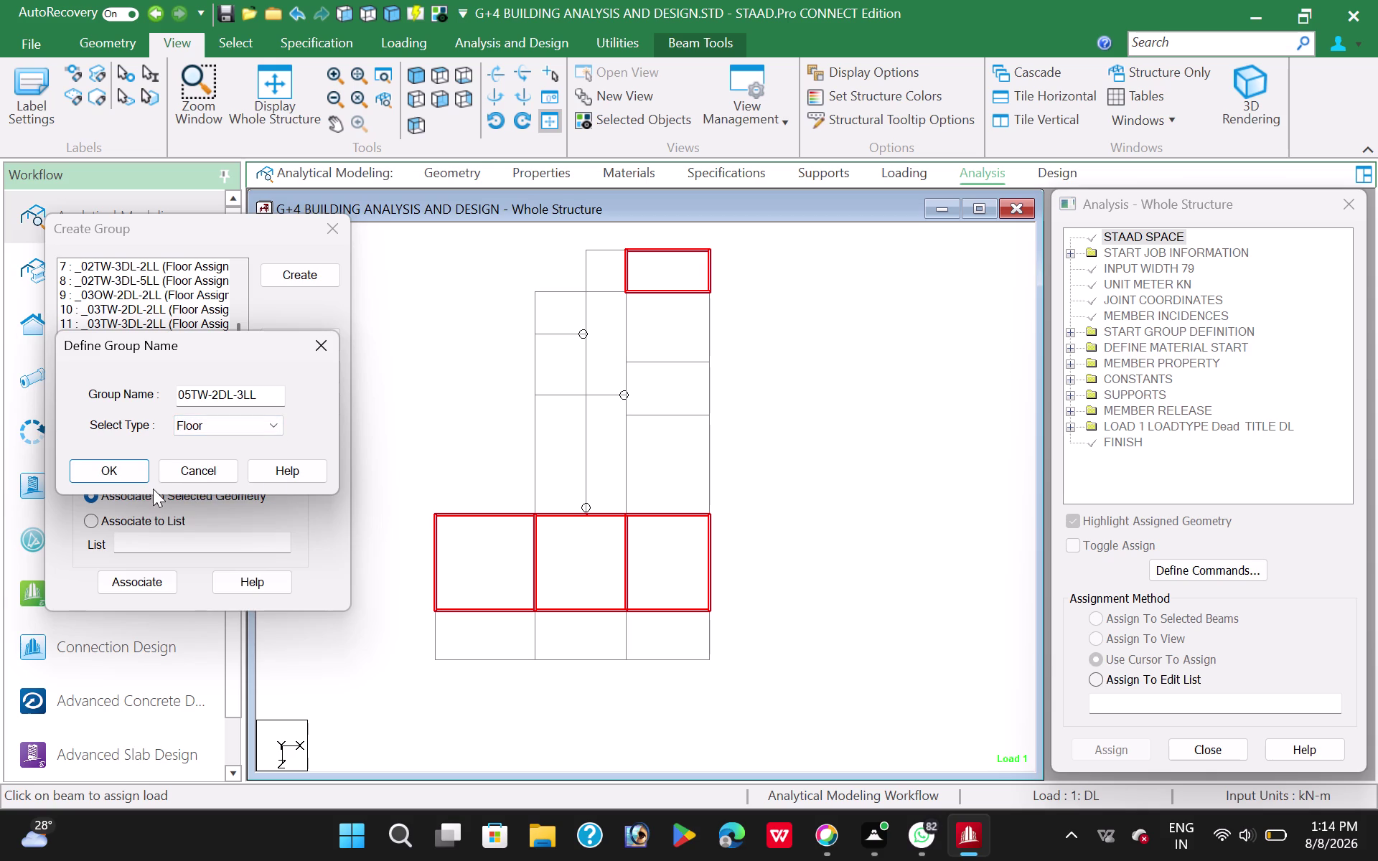
click(116, 472)
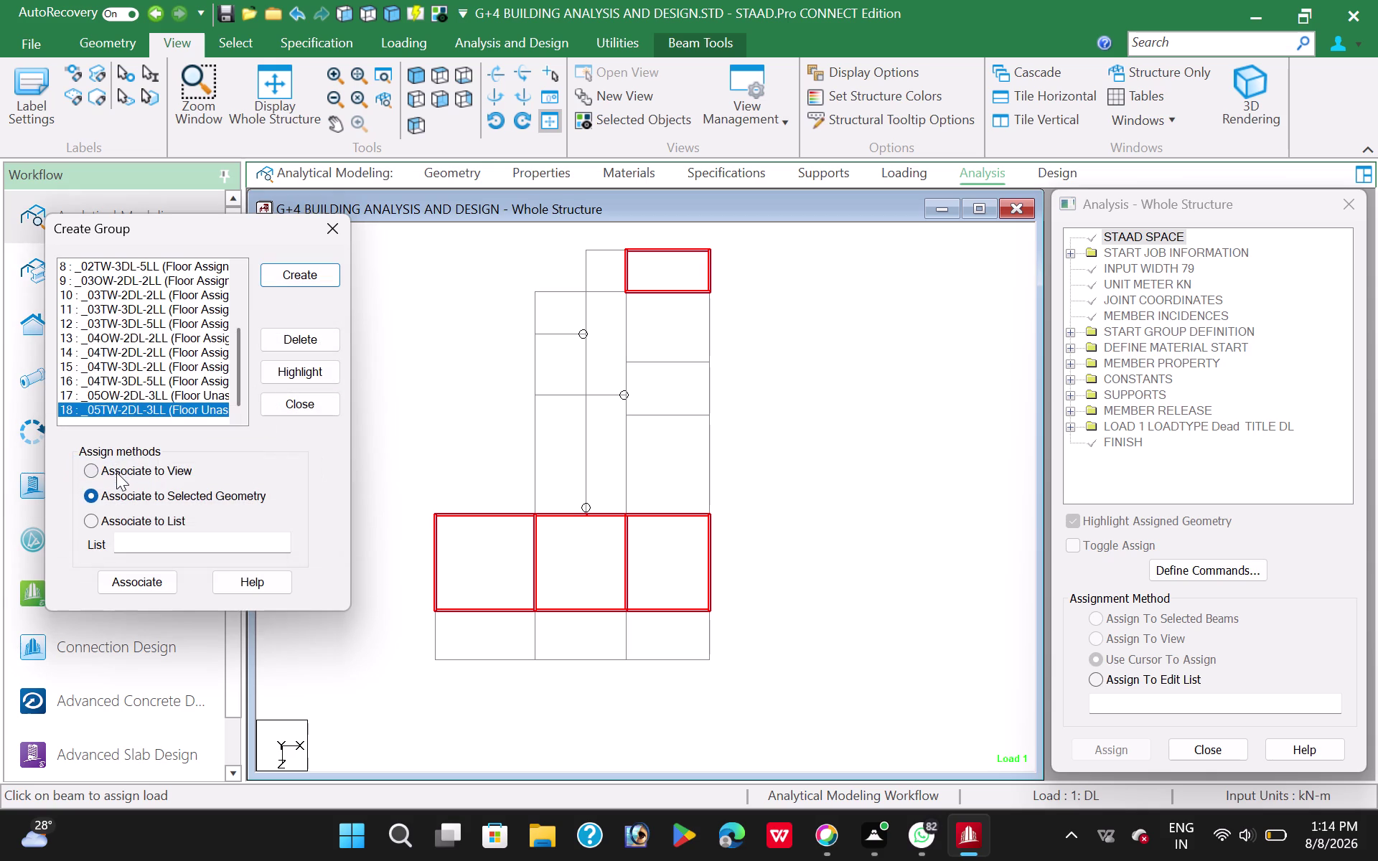
Select group 05OW-2DL-3LL and switch to the front view of the structure.
click(158, 393)
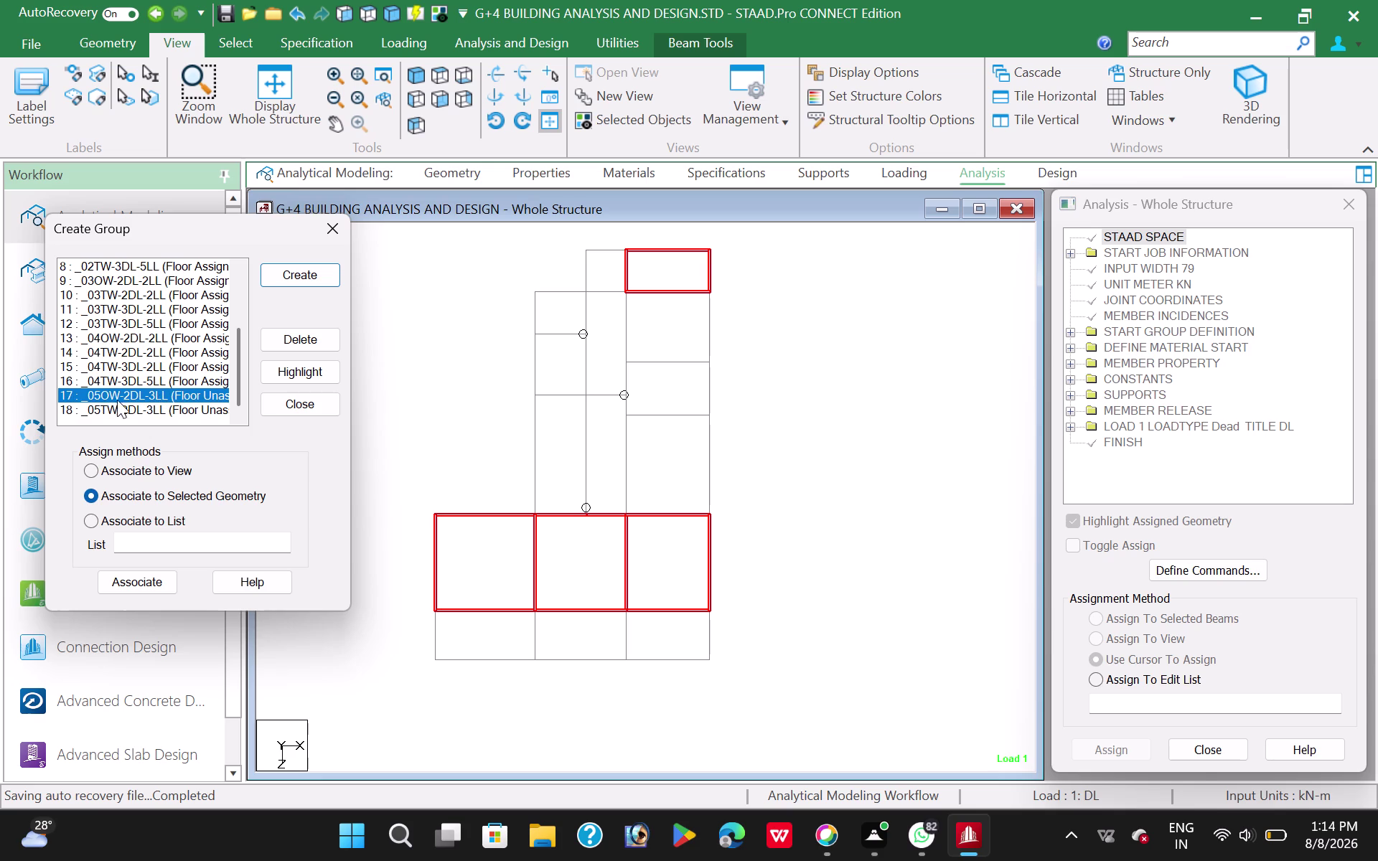
click(310, 89)
click(437, 102)
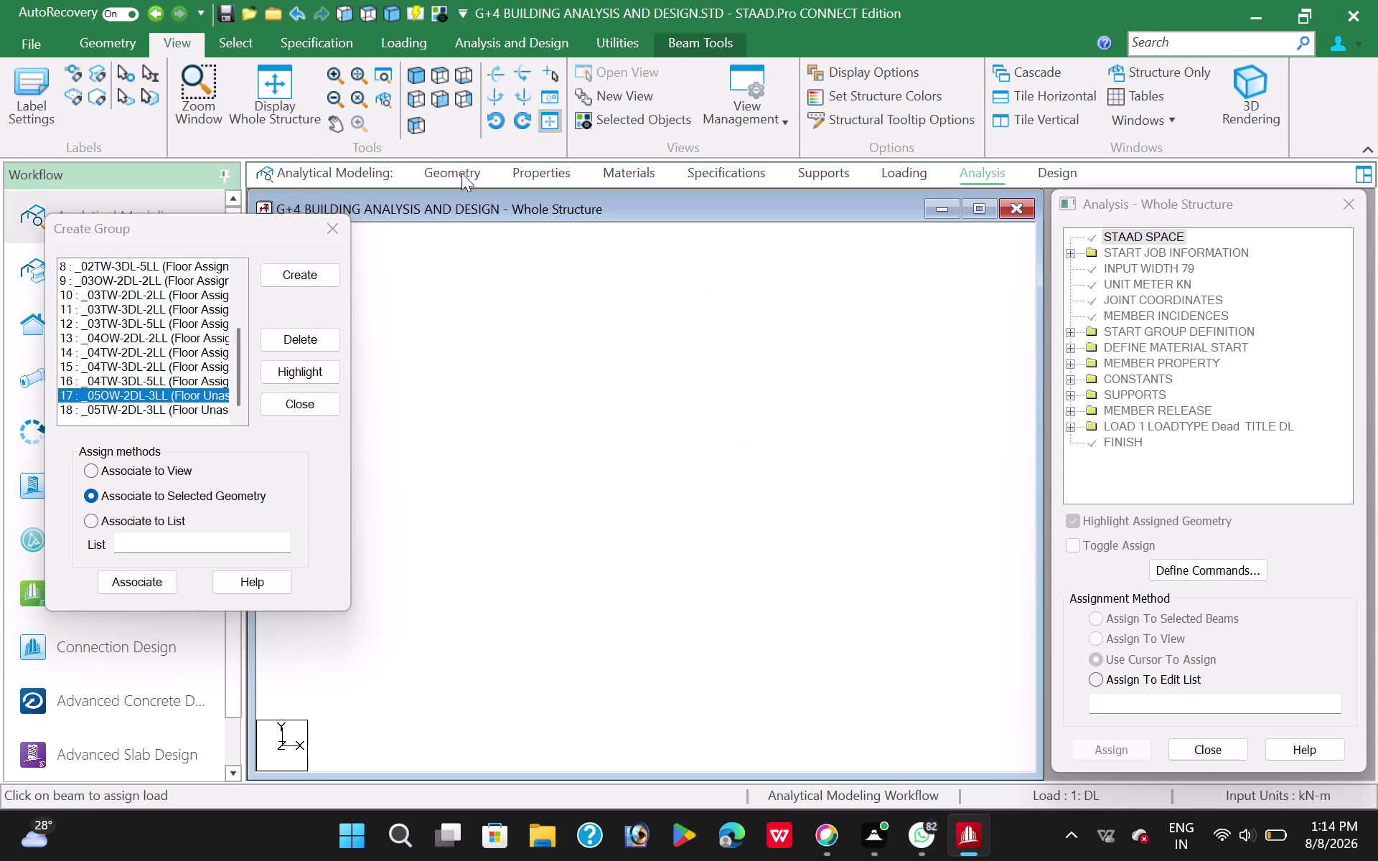
Isolate the top-storey beams and view them in plan.
click(418, 280)
drag(471, 266, 645, 295)
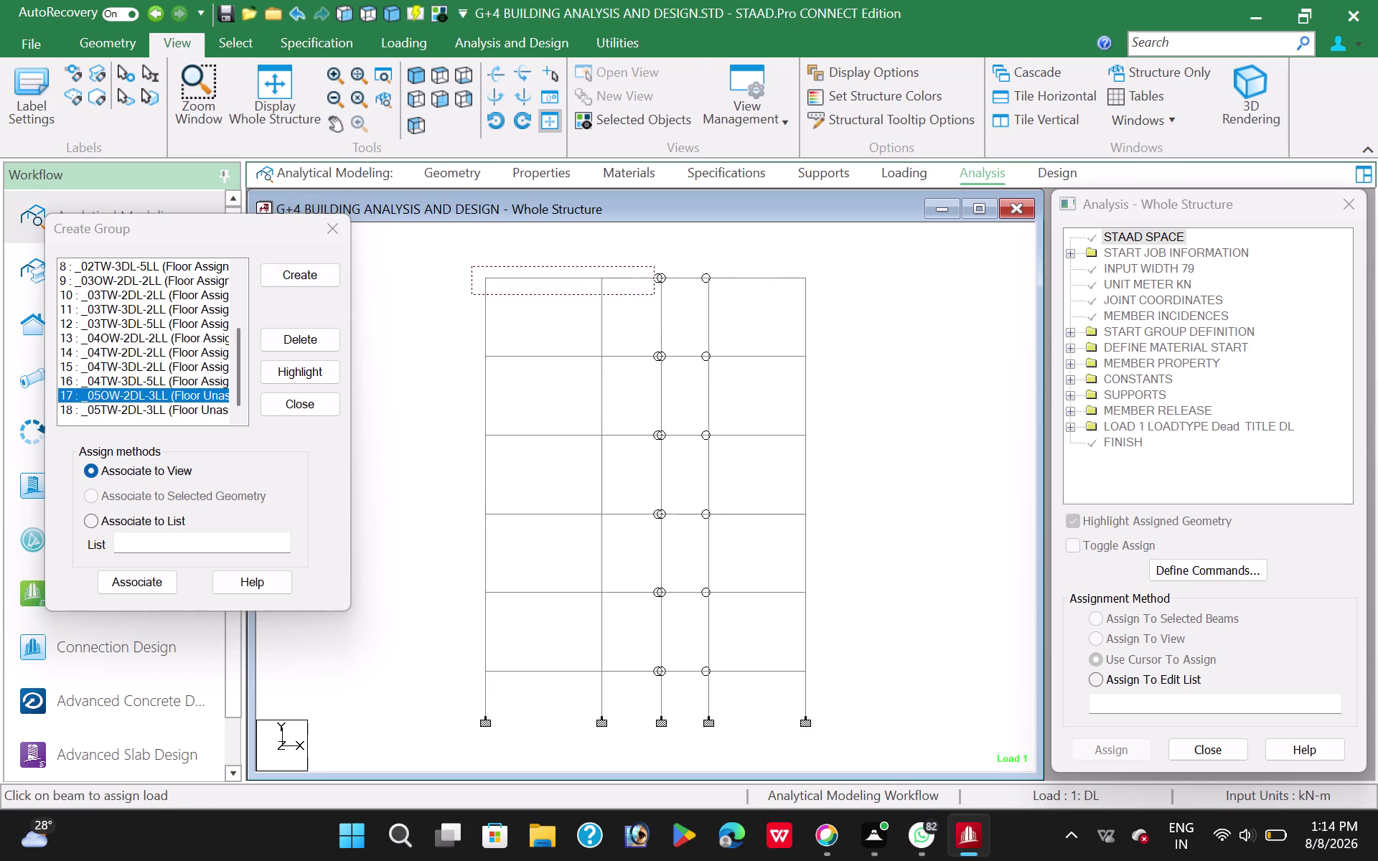
drag(644, 295, 827, 294)
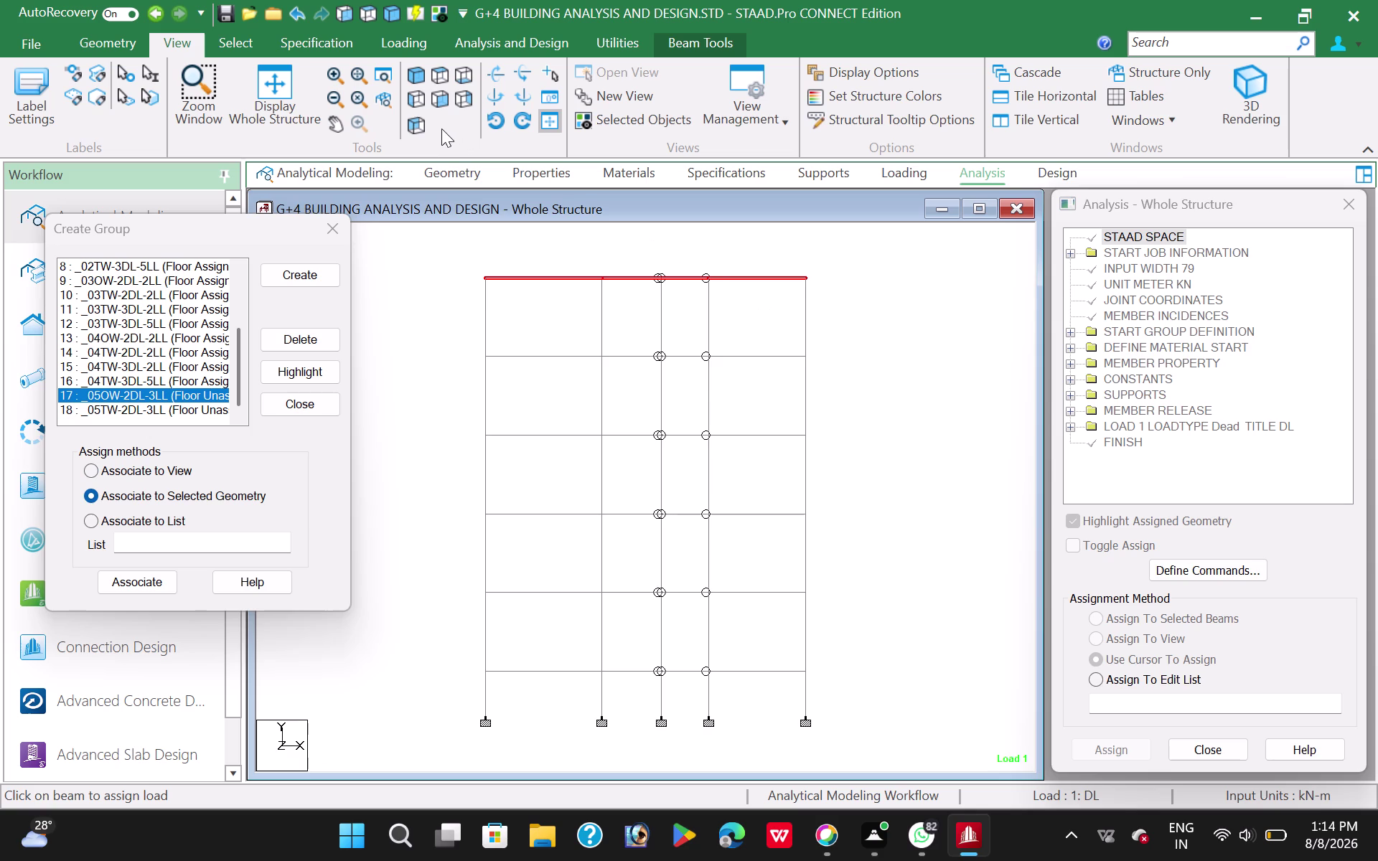
click(677, 121)
click(436, 74)
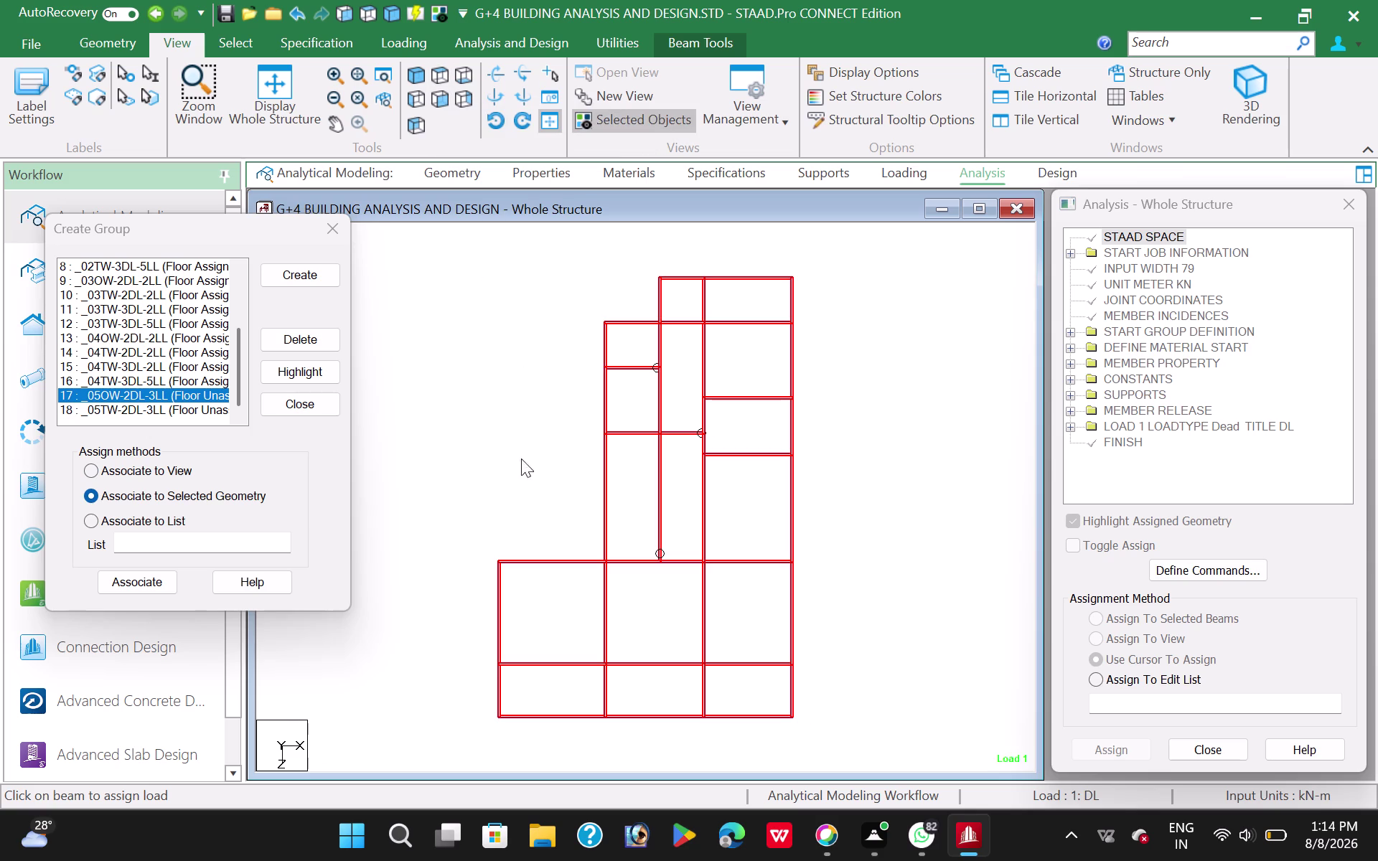
Assign the bottom-left, middle and narrow upper panels to _05OW-2DL-3LL.
click(463, 429)
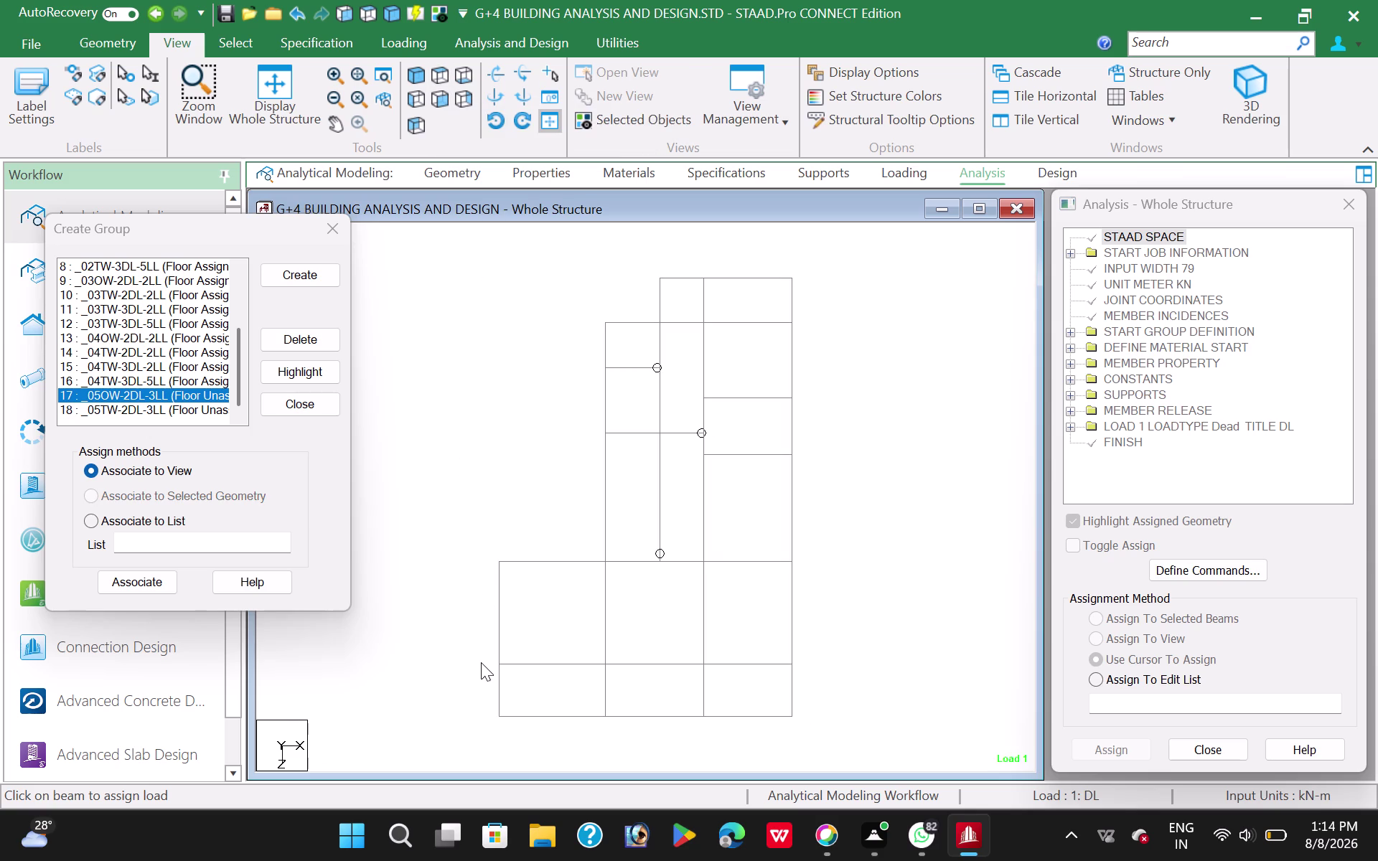
drag(483, 650, 619, 726)
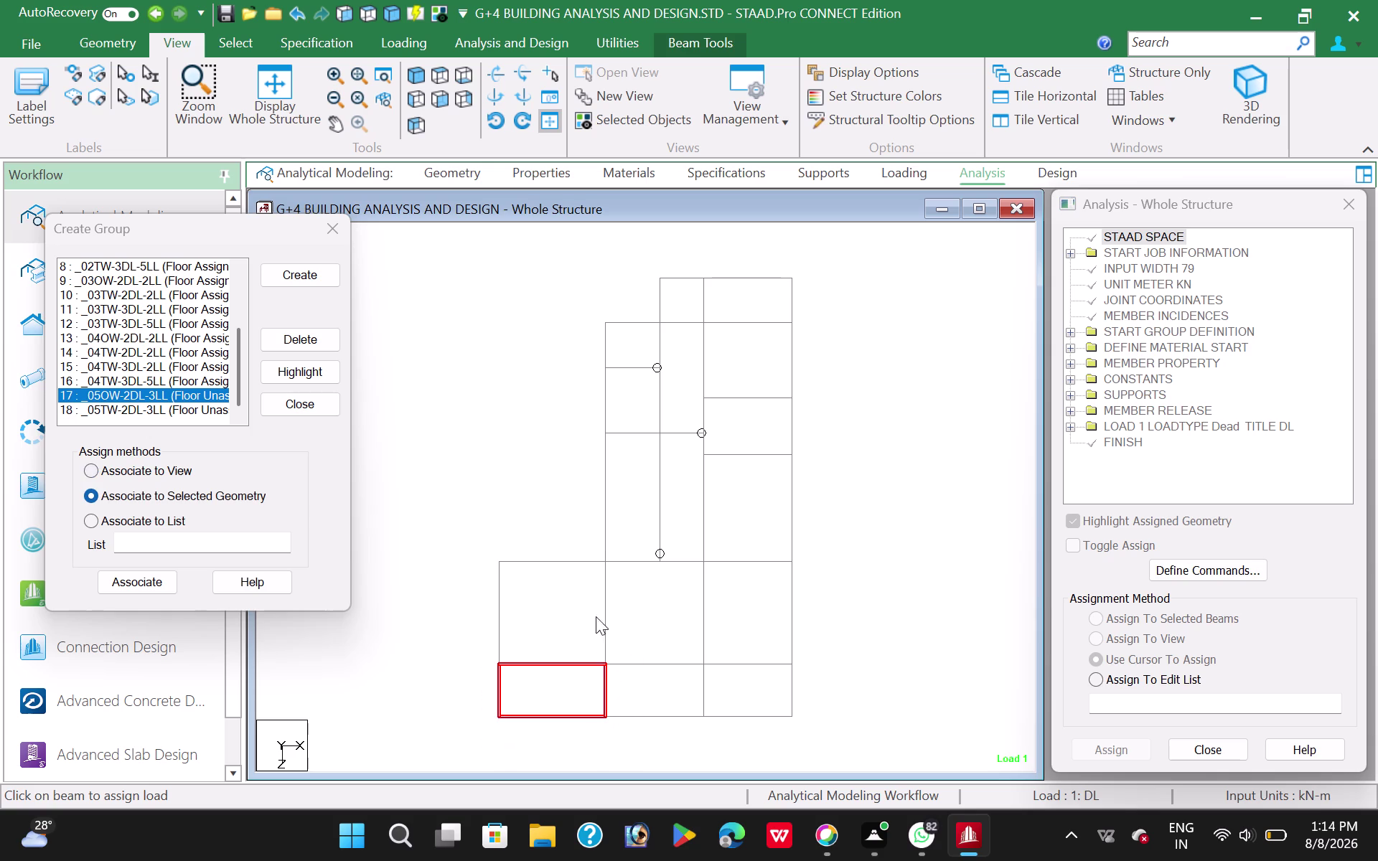
drag(593, 411, 719, 573)
drag(648, 303, 713, 456)
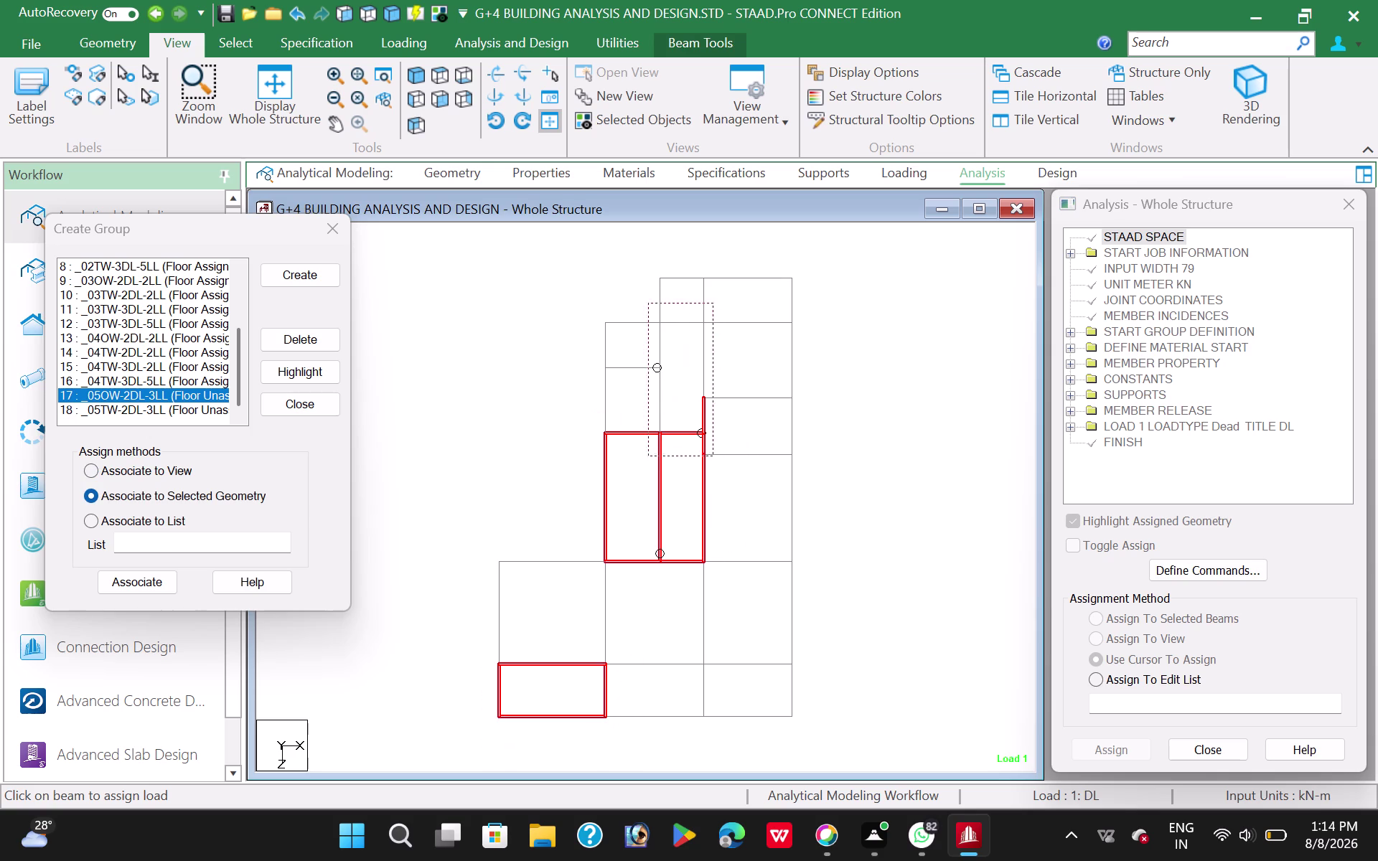
drag(713, 456, 713, 459)
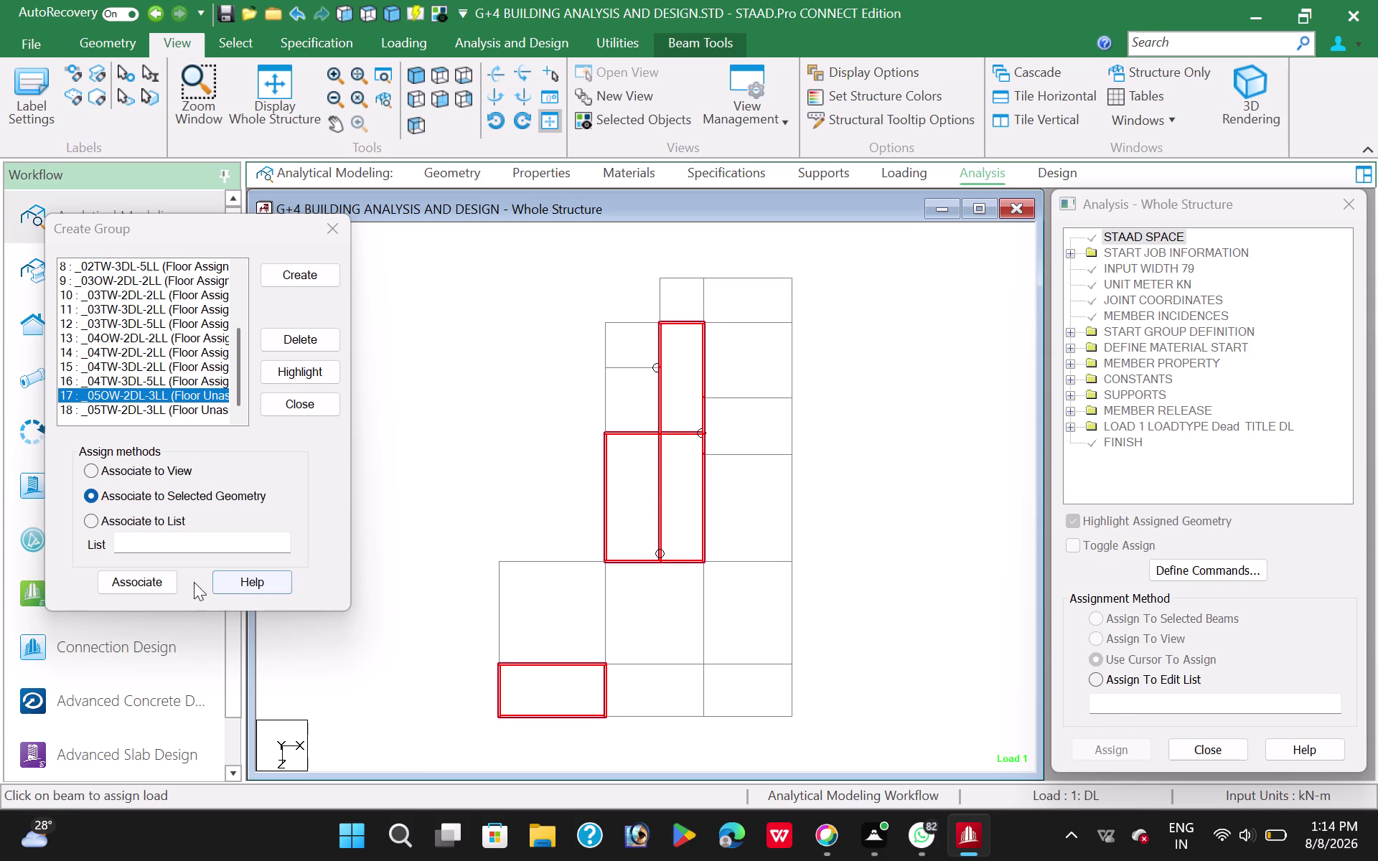
click(129, 582)
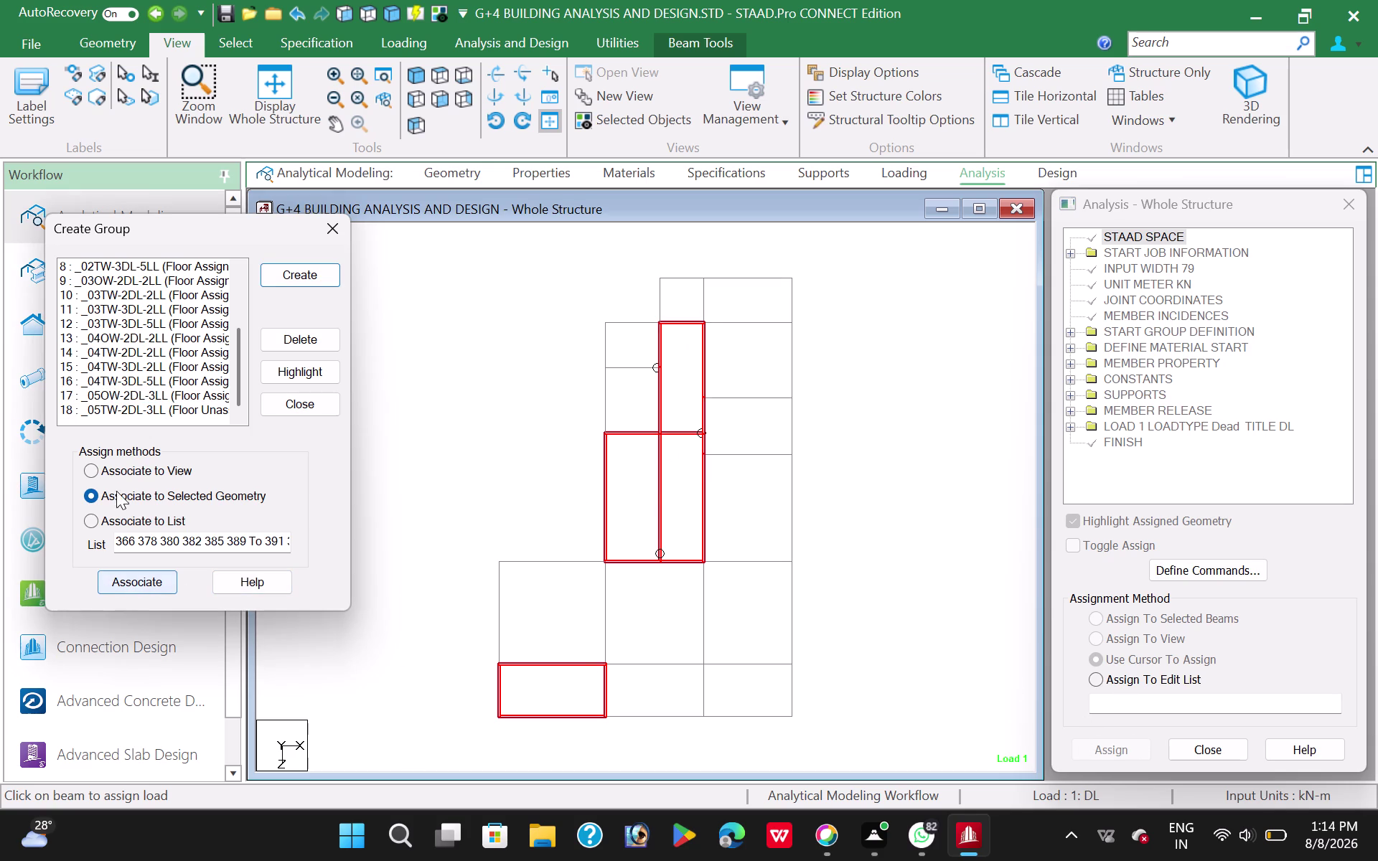
click(146, 409)
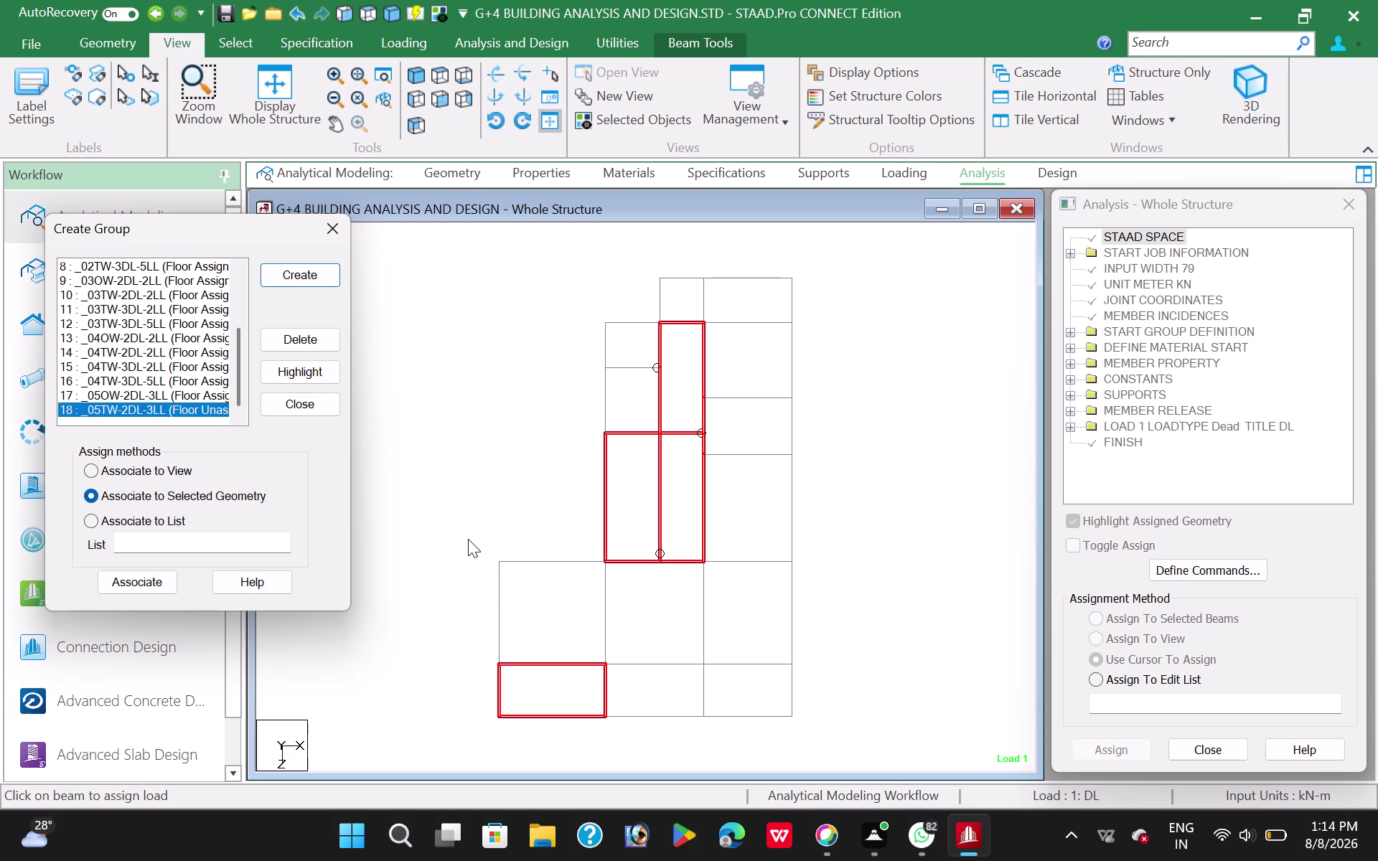
Window-select the bottom, right-side and top panel beams in the plan view.
drag(582, 641, 813, 740)
drag(476, 544, 773, 680)
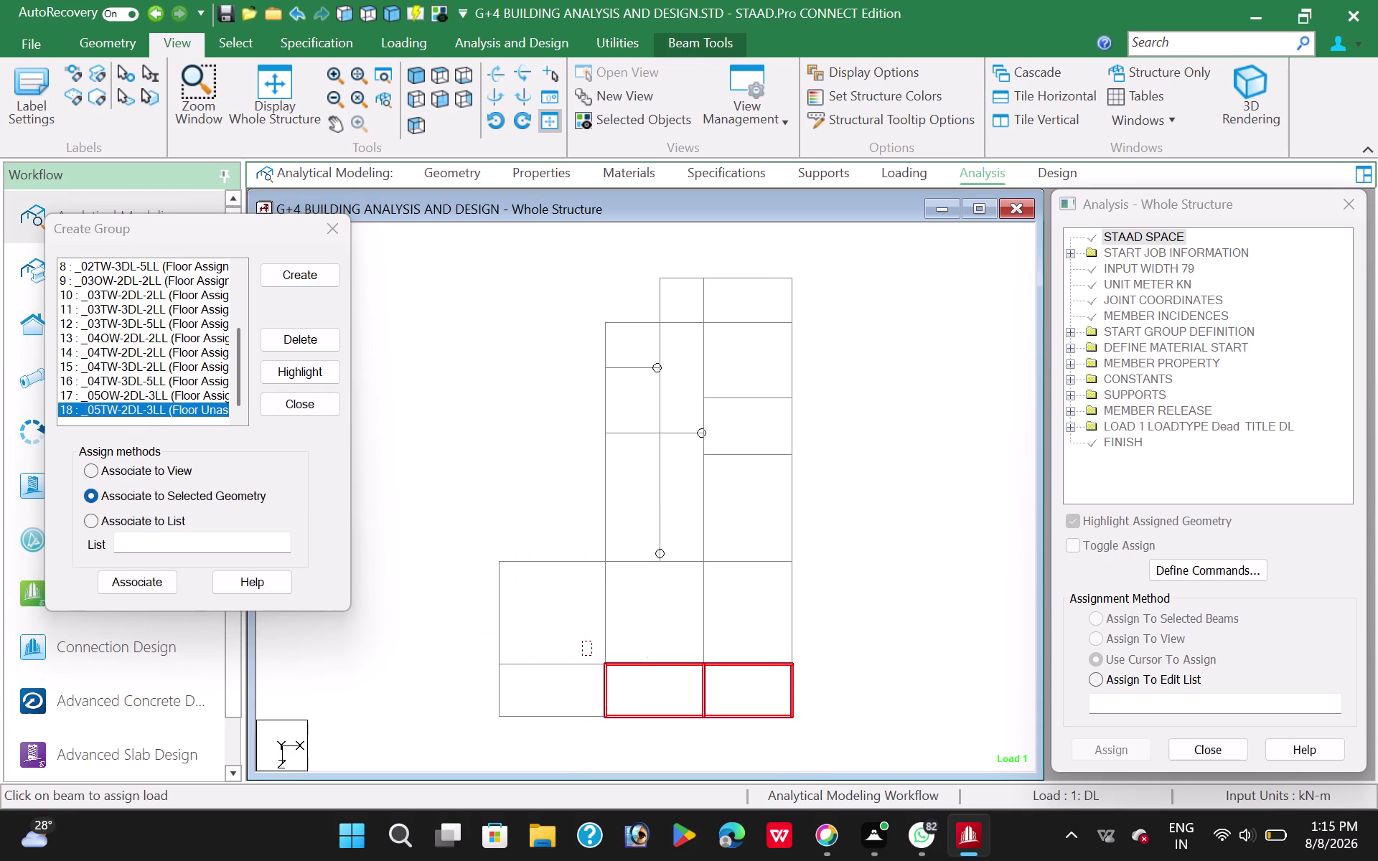
drag(774, 680, 827, 670)
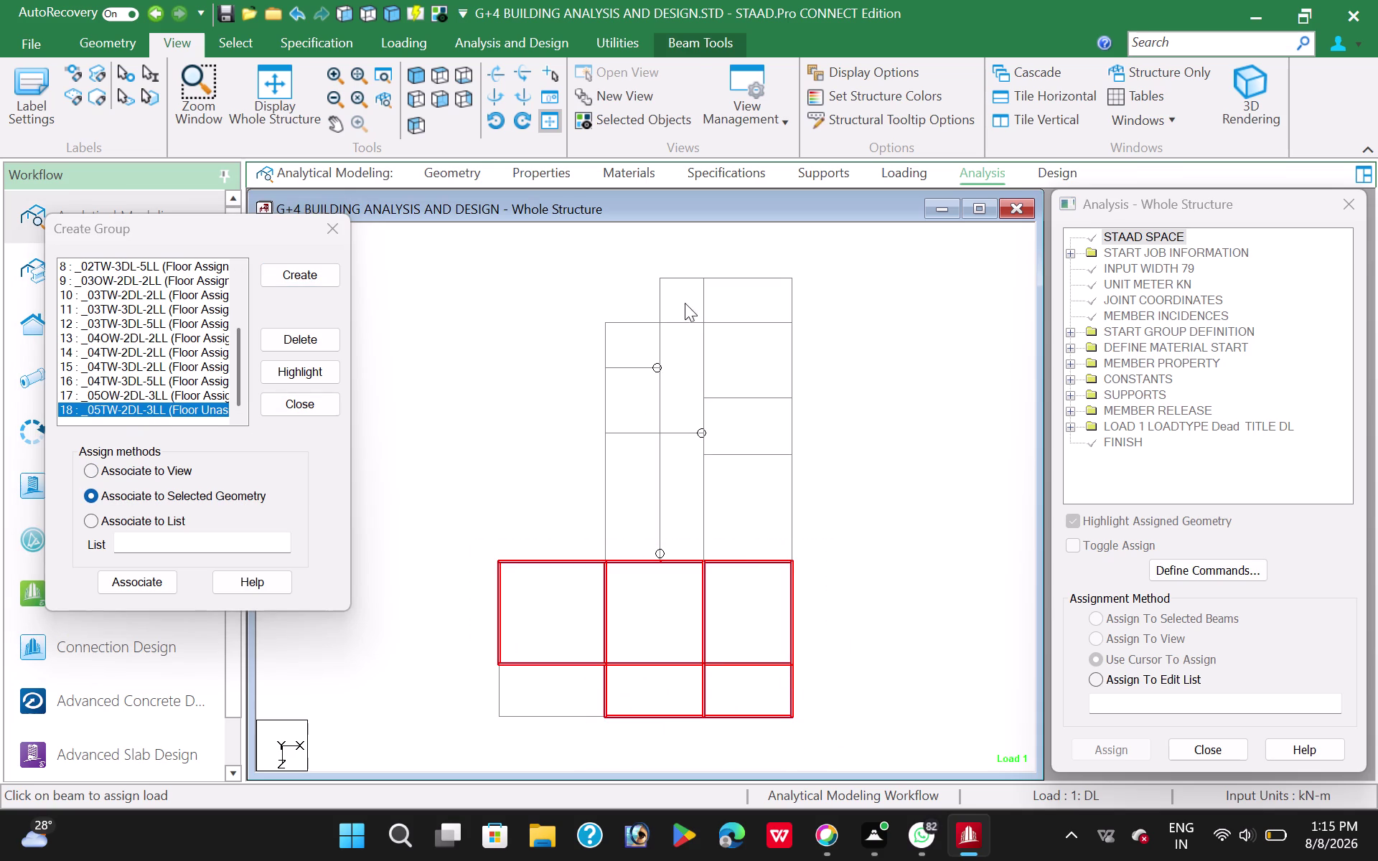
drag(695, 261, 810, 582)
drag(639, 259, 731, 348)
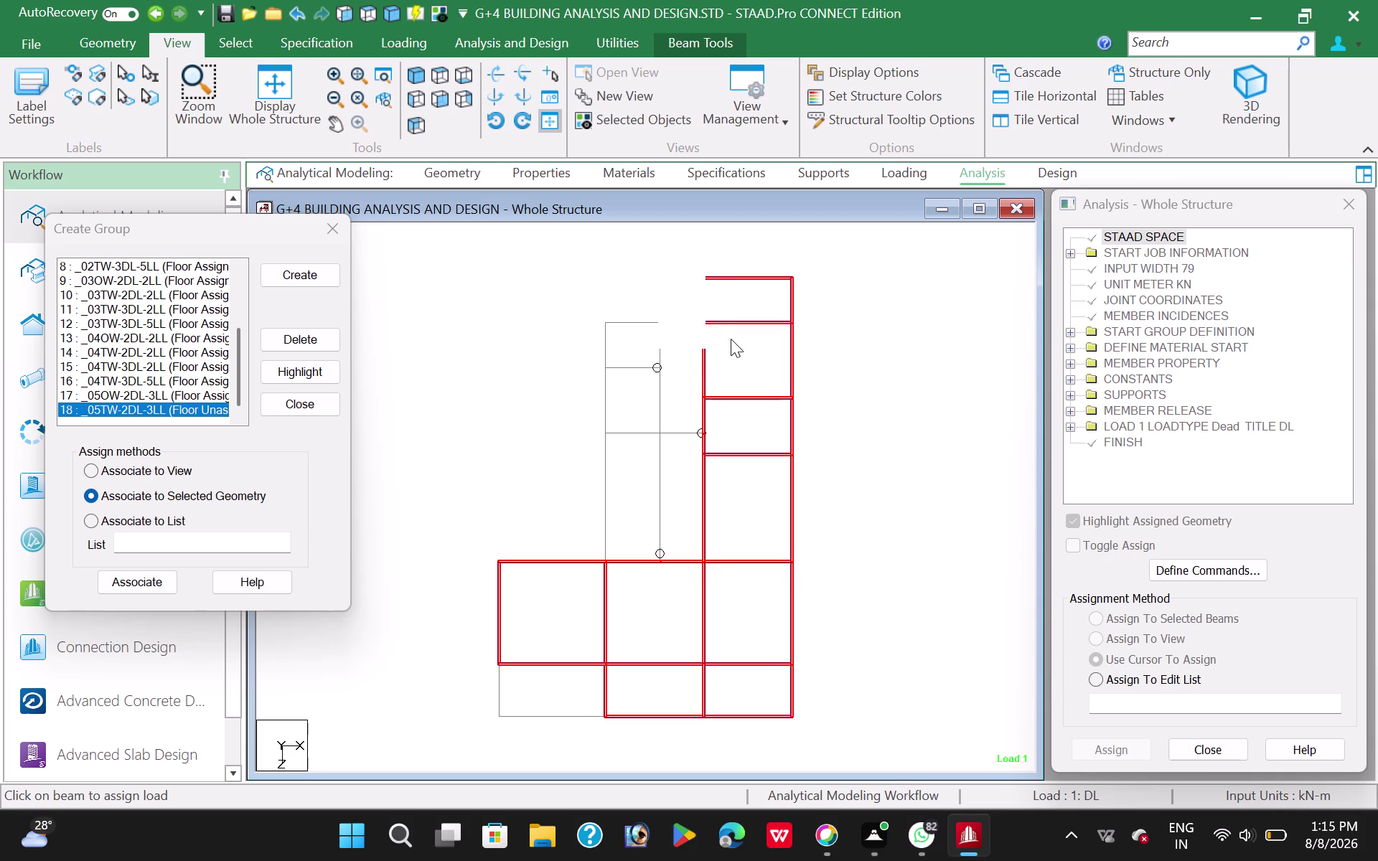
drag(646, 265, 649, 283)
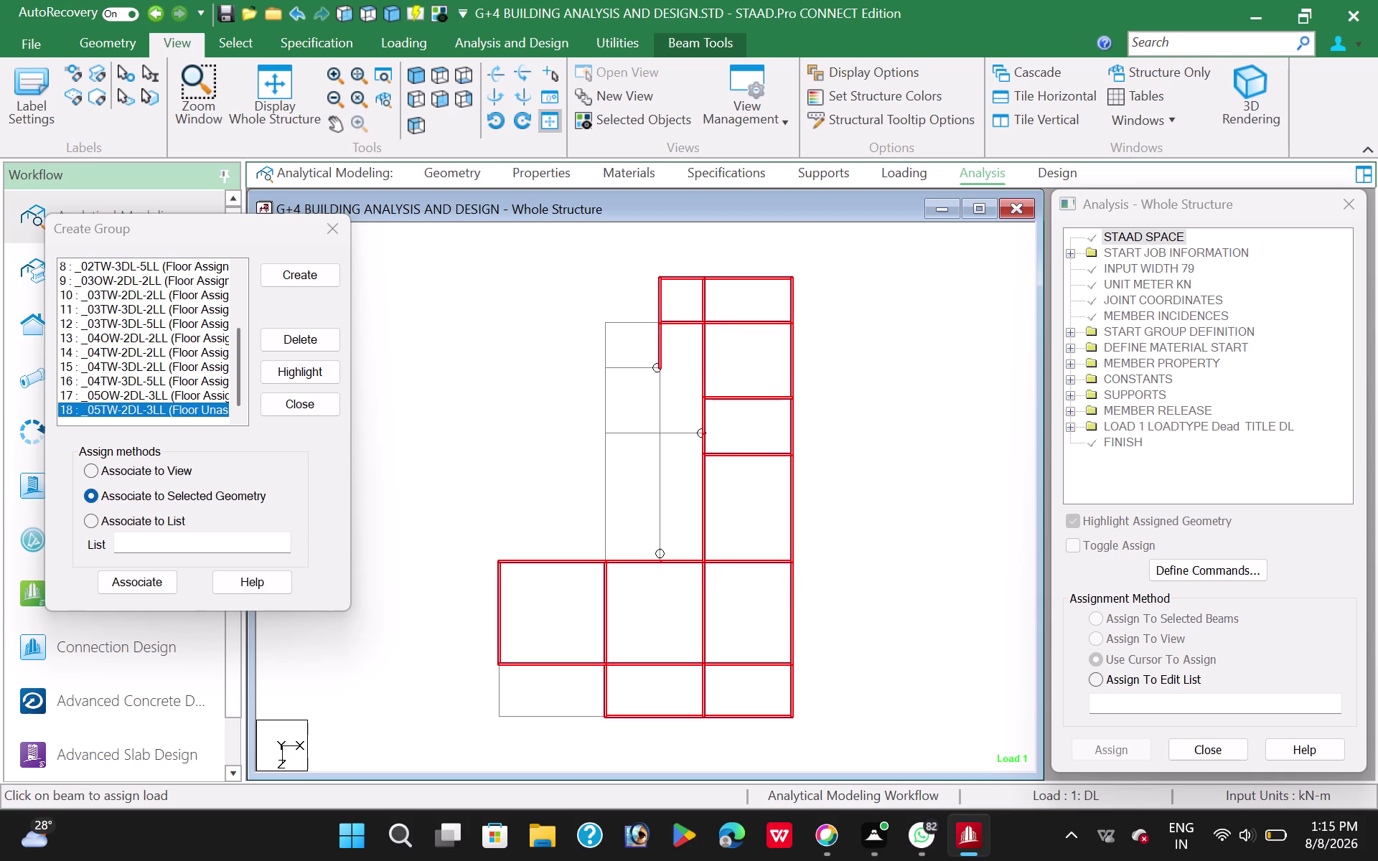
drag(649, 284, 720, 336)
drag(595, 307, 593, 350)
drag(594, 349, 665, 439)
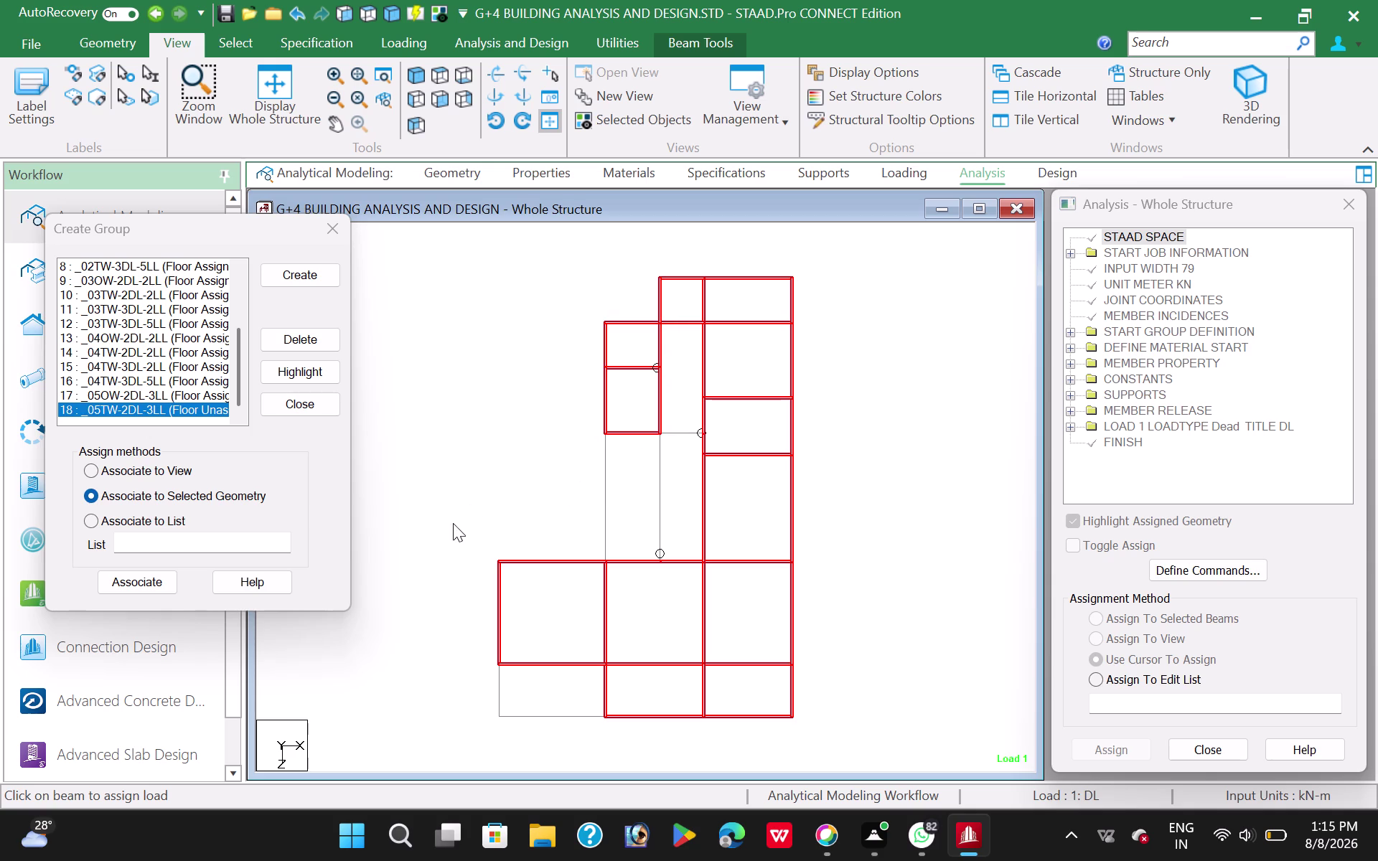
Associate the selected beams with group _05TW-2DL-3LL and clear the selection.
click(133, 582)
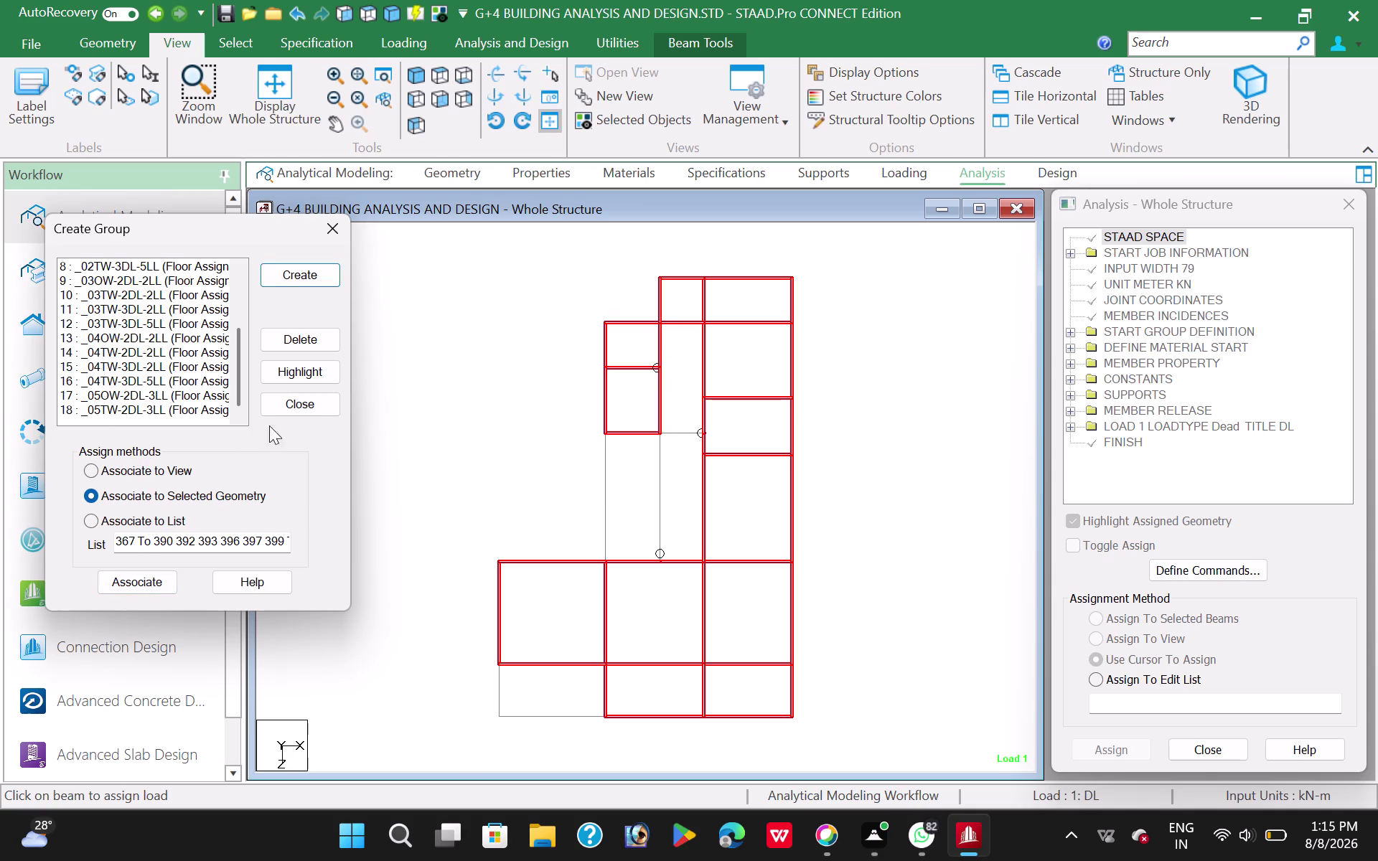
click(421, 366)
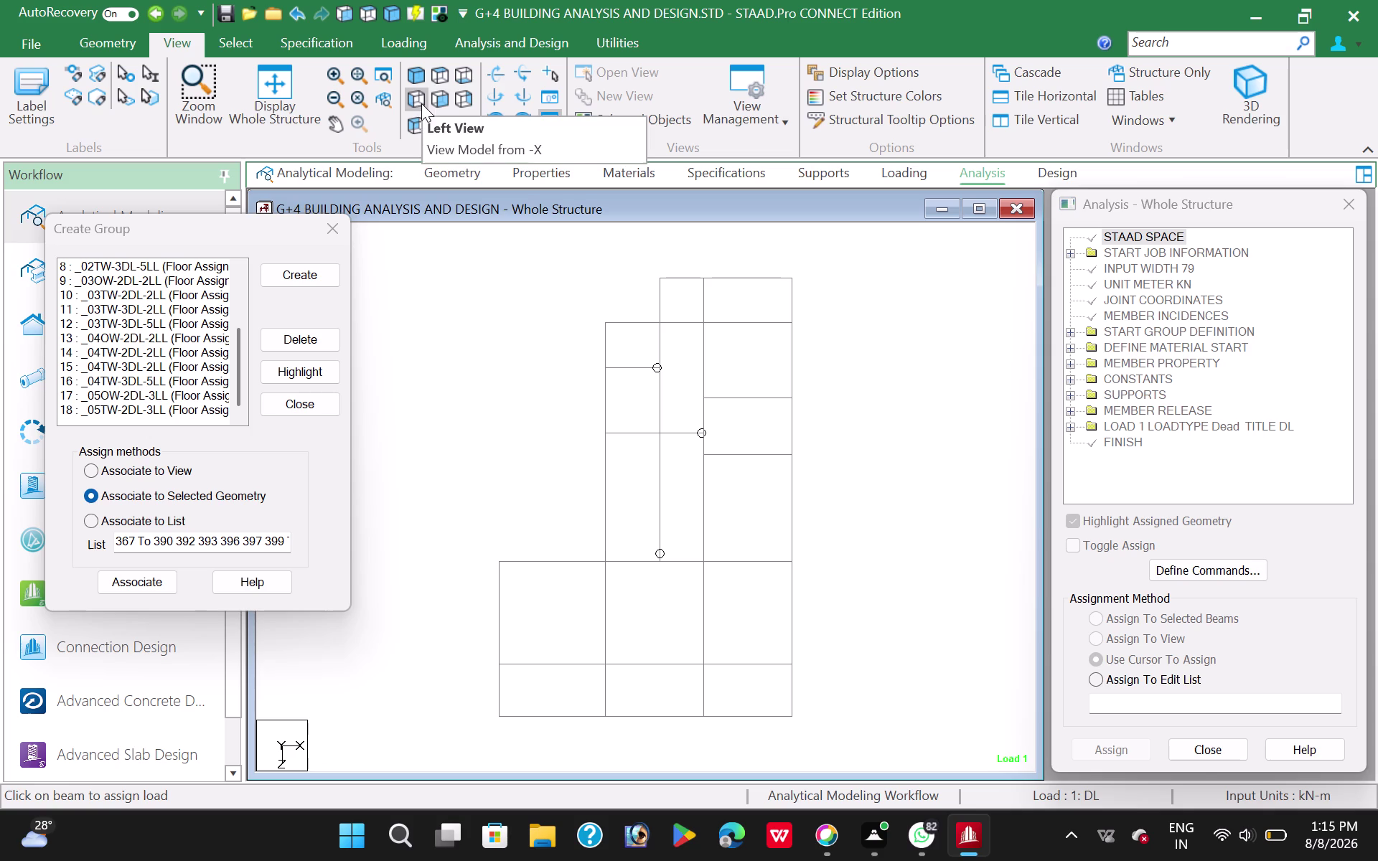
In isometric view, highlight the beams of groups _05TW-2DL-3LL and _05OW-2DL-3LL.
click(263, 96)
click(432, 399)
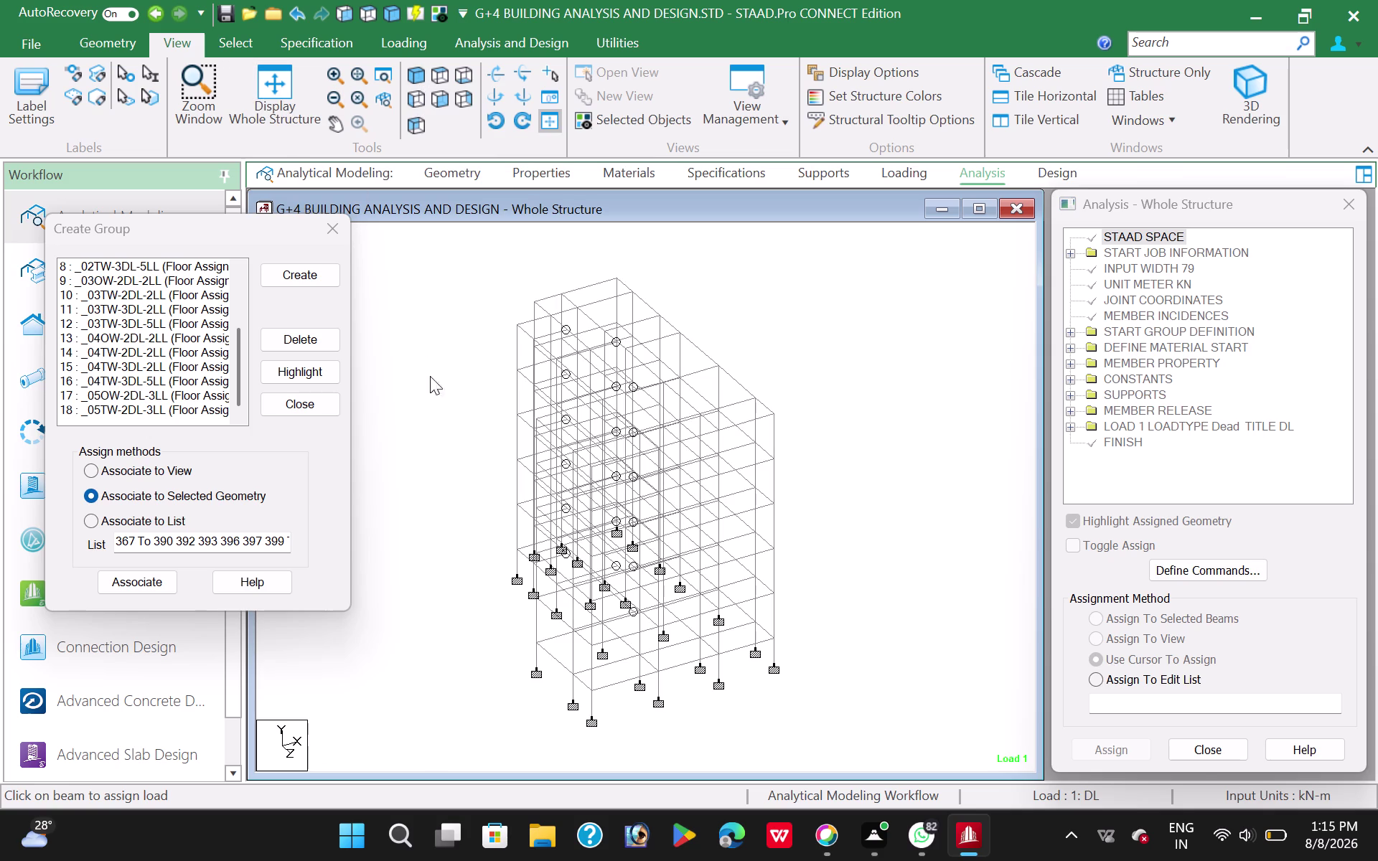
click(135, 410)
click(313, 367)
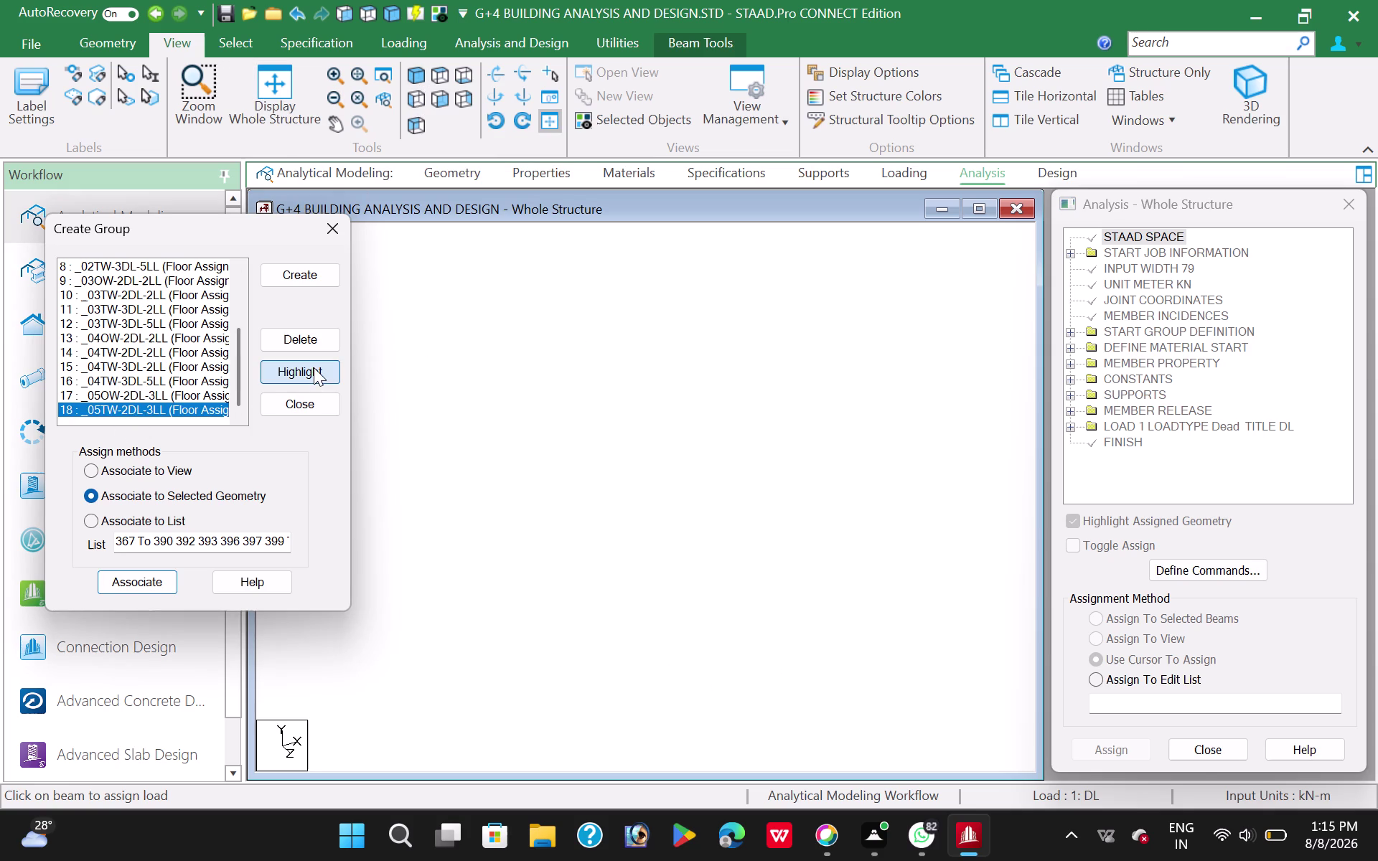
click(147, 393)
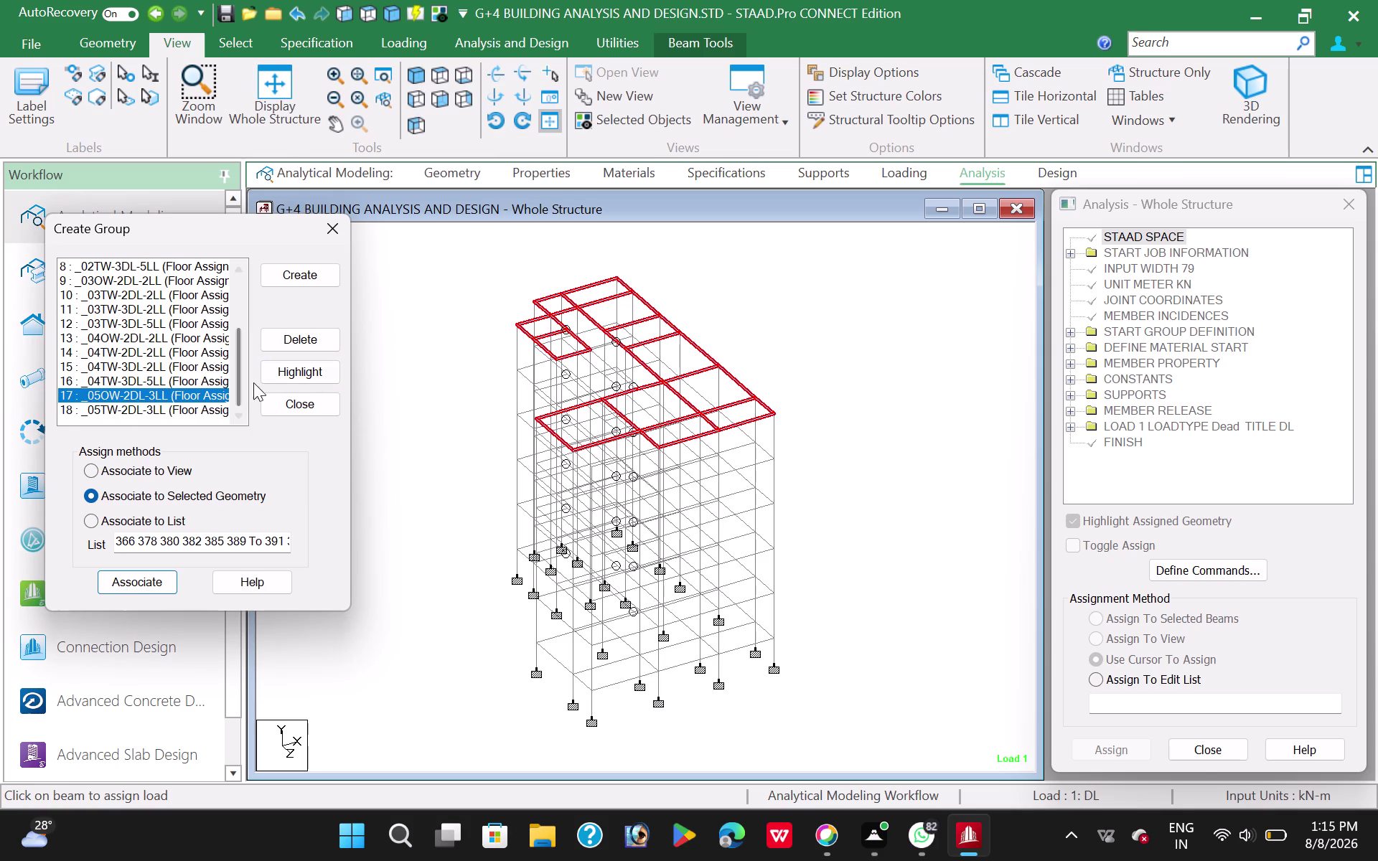
click(293, 371)
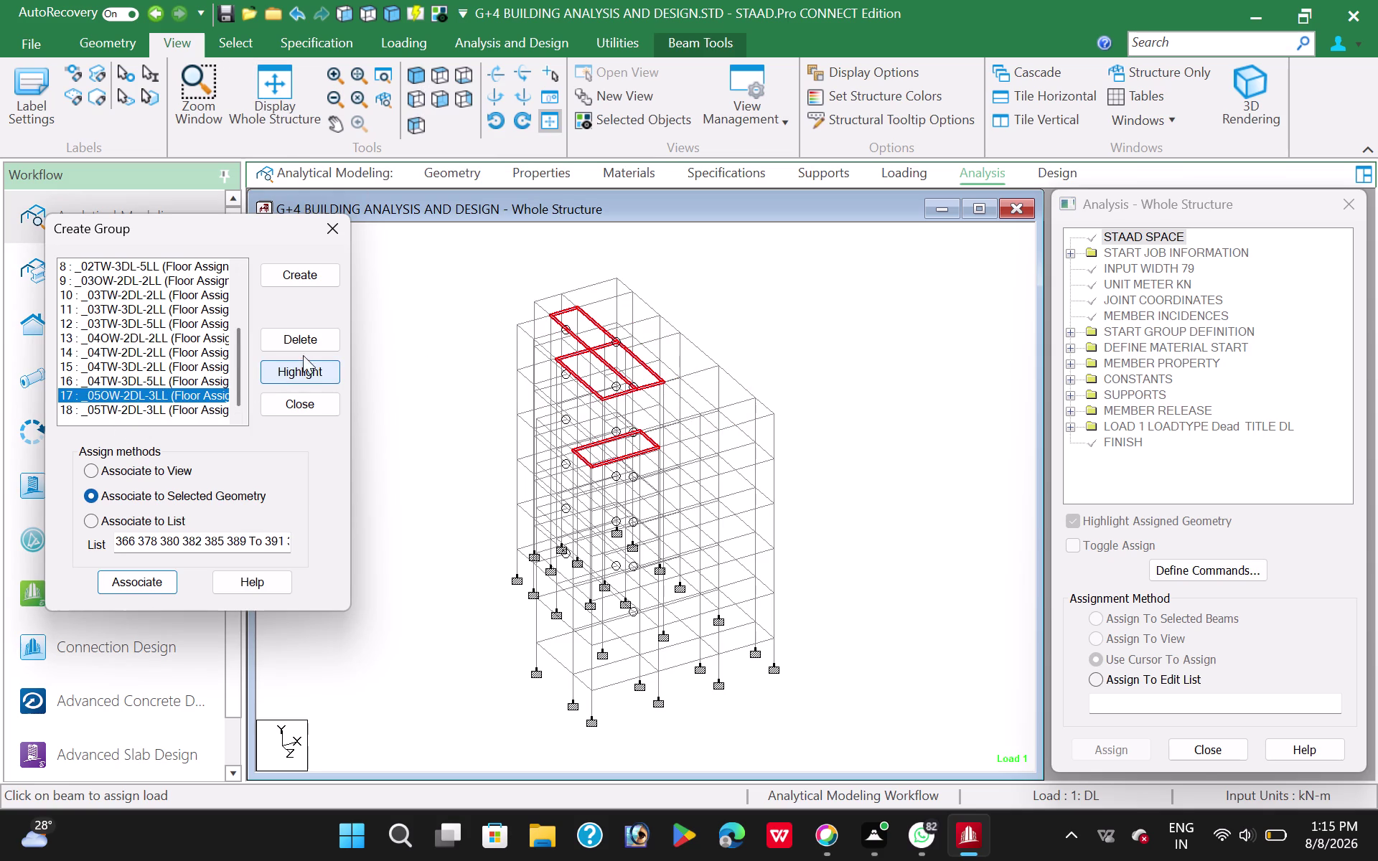
Zoom the model to inspect the highlighted beams, then close the Create Group dialog.
click(405, 310)
scroll(up, 3)
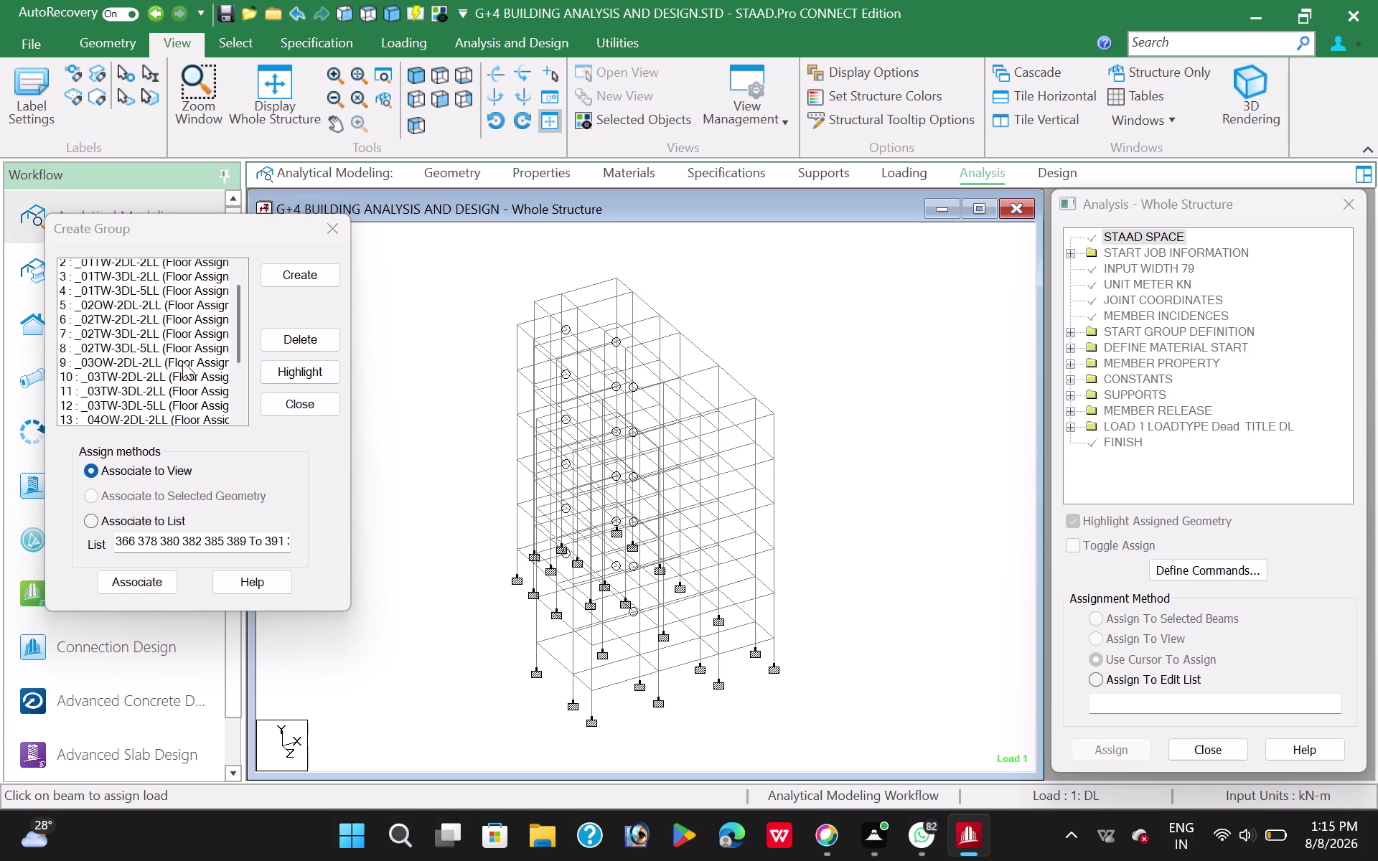
scroll(up, 3)
click(393, 474)
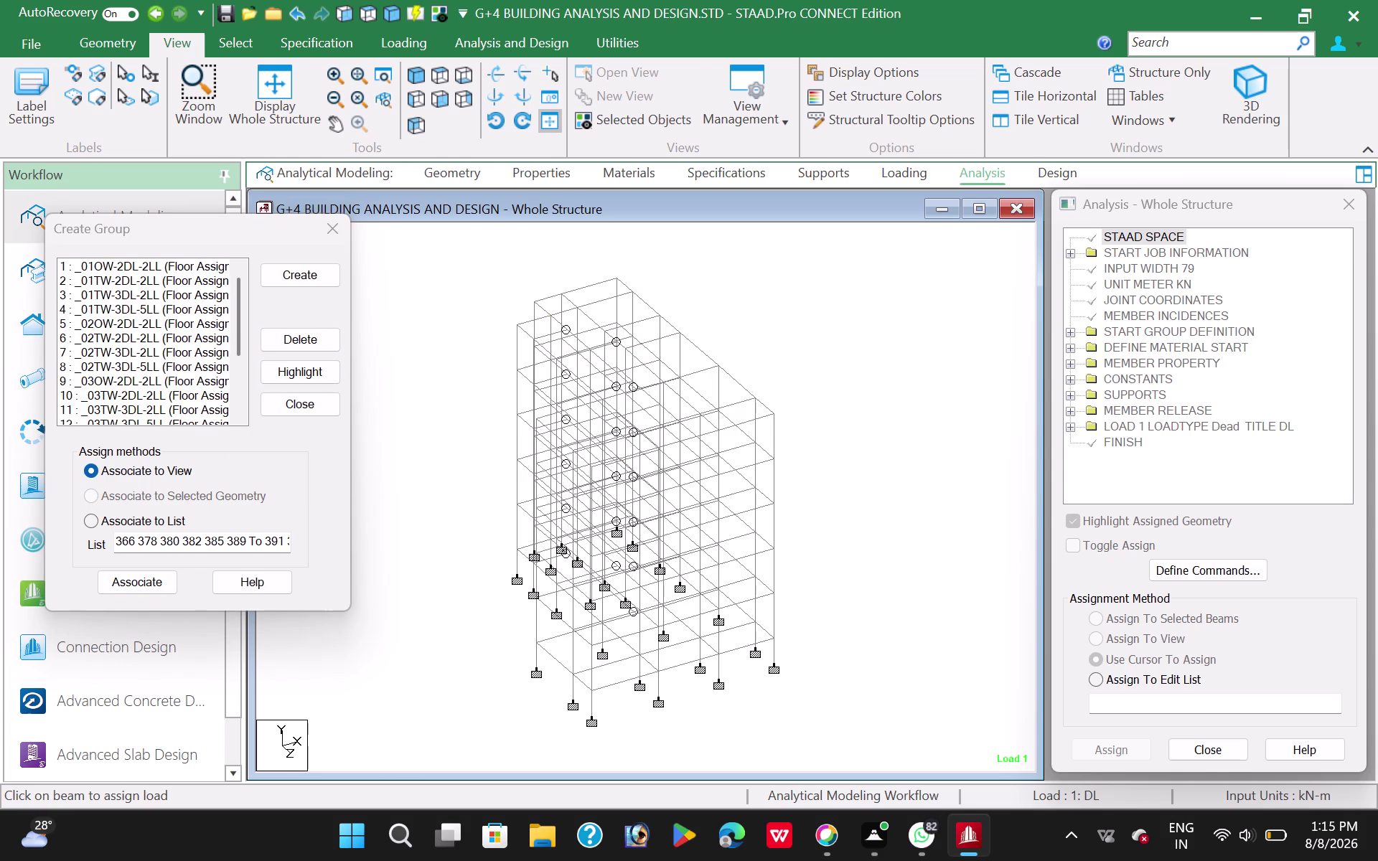
click(303, 411)
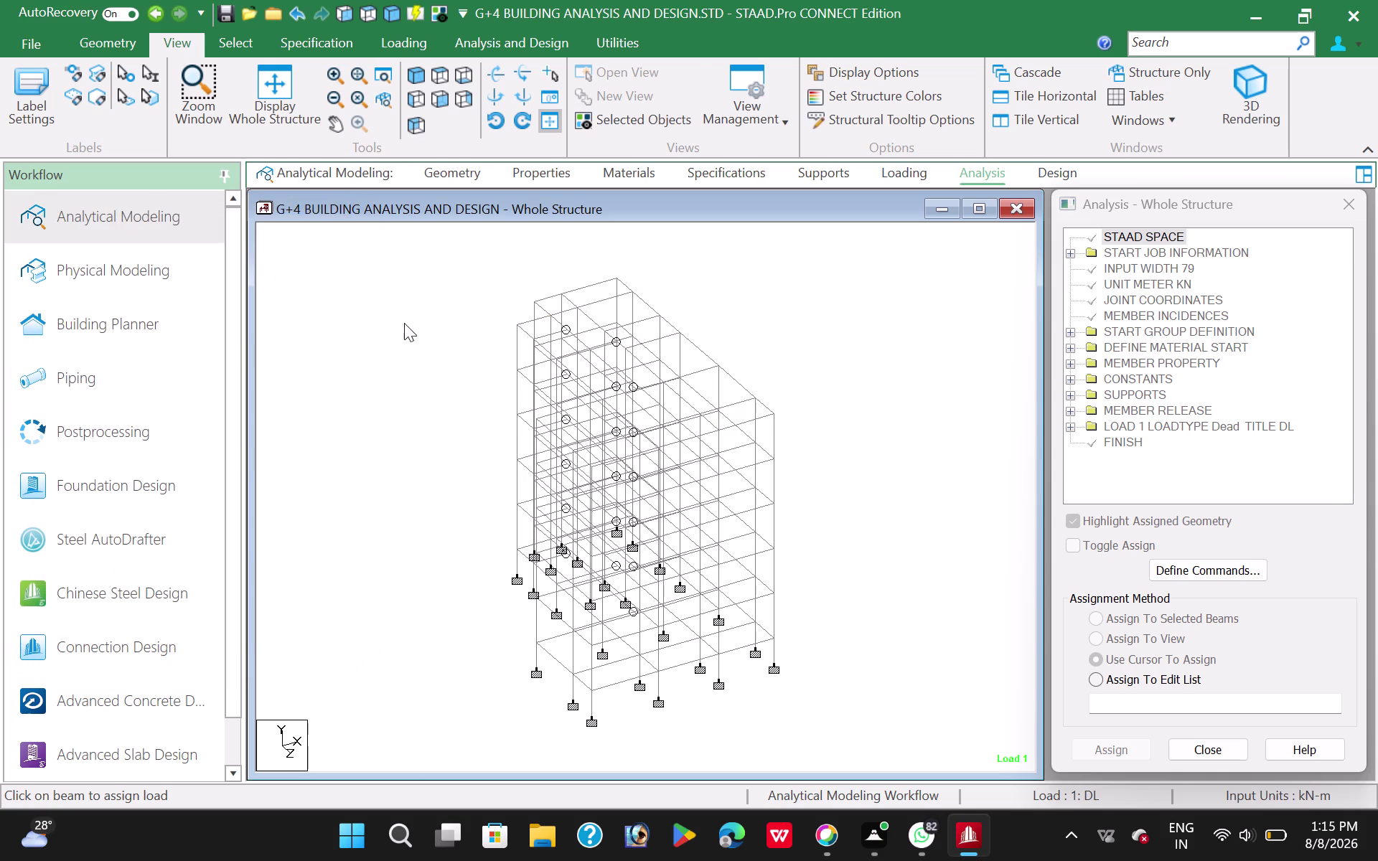
In the Loading workspace, select load case 1: DL and add a new load item.
click(414, 317)
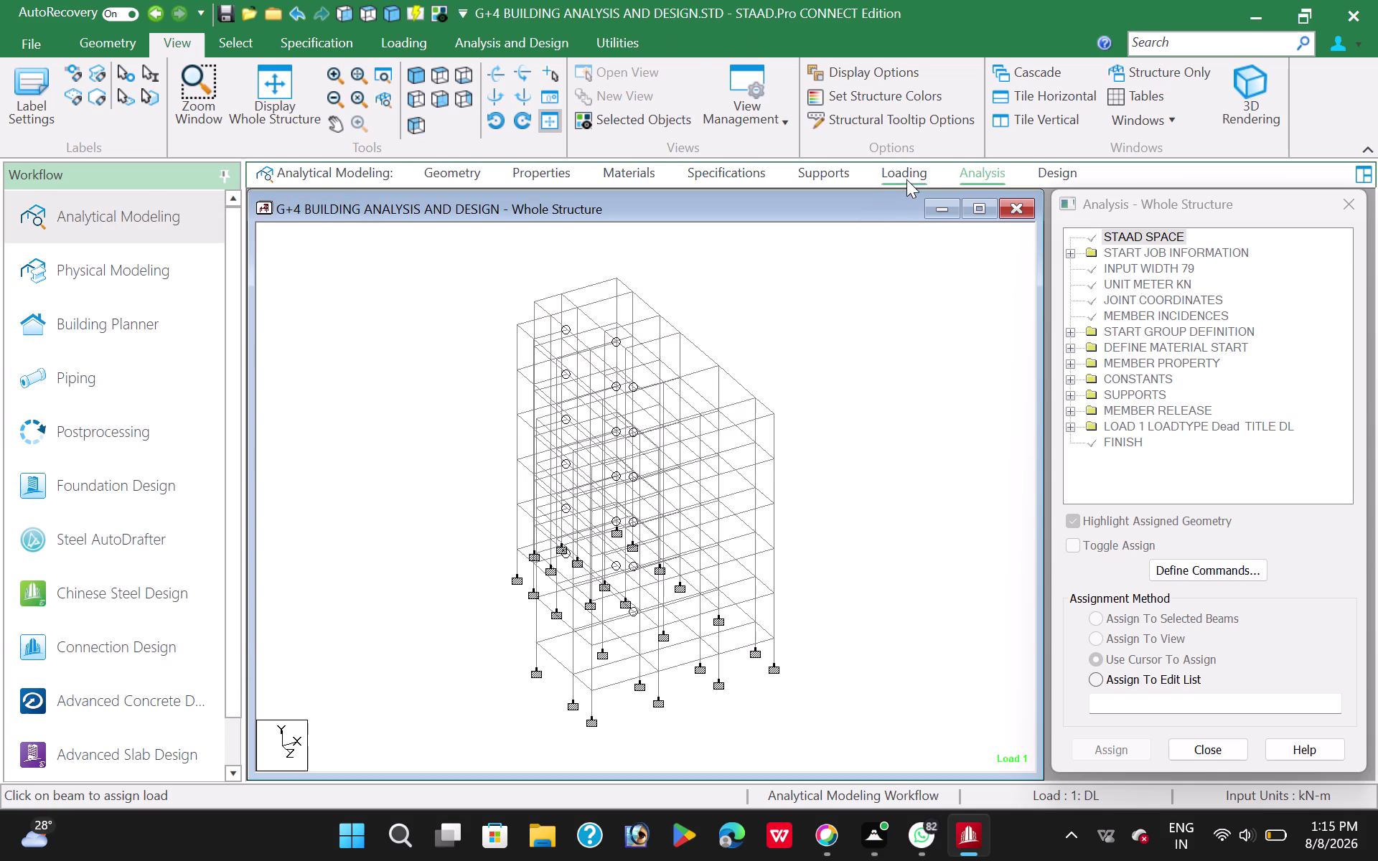
click(907, 177)
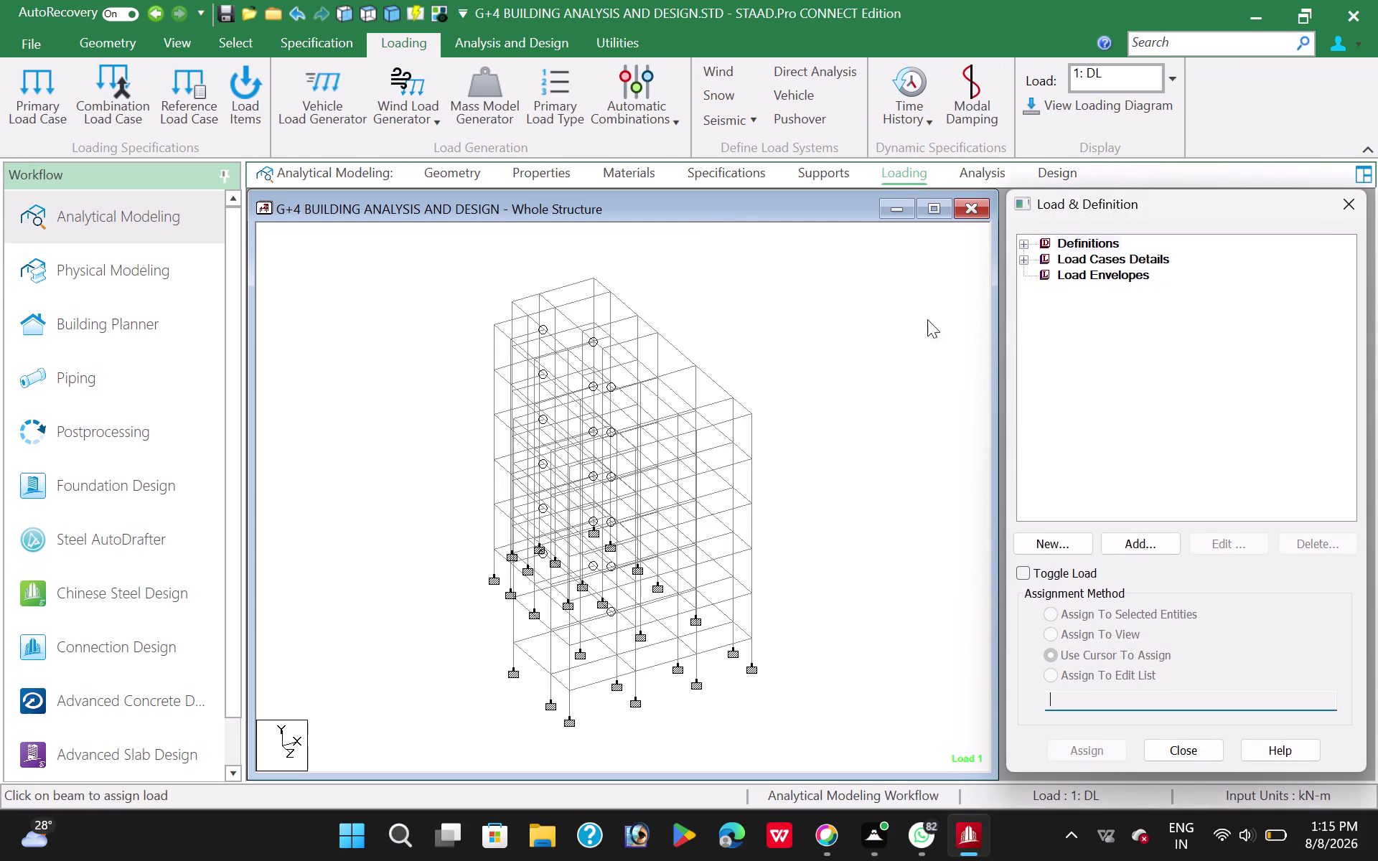
click(841, 348)
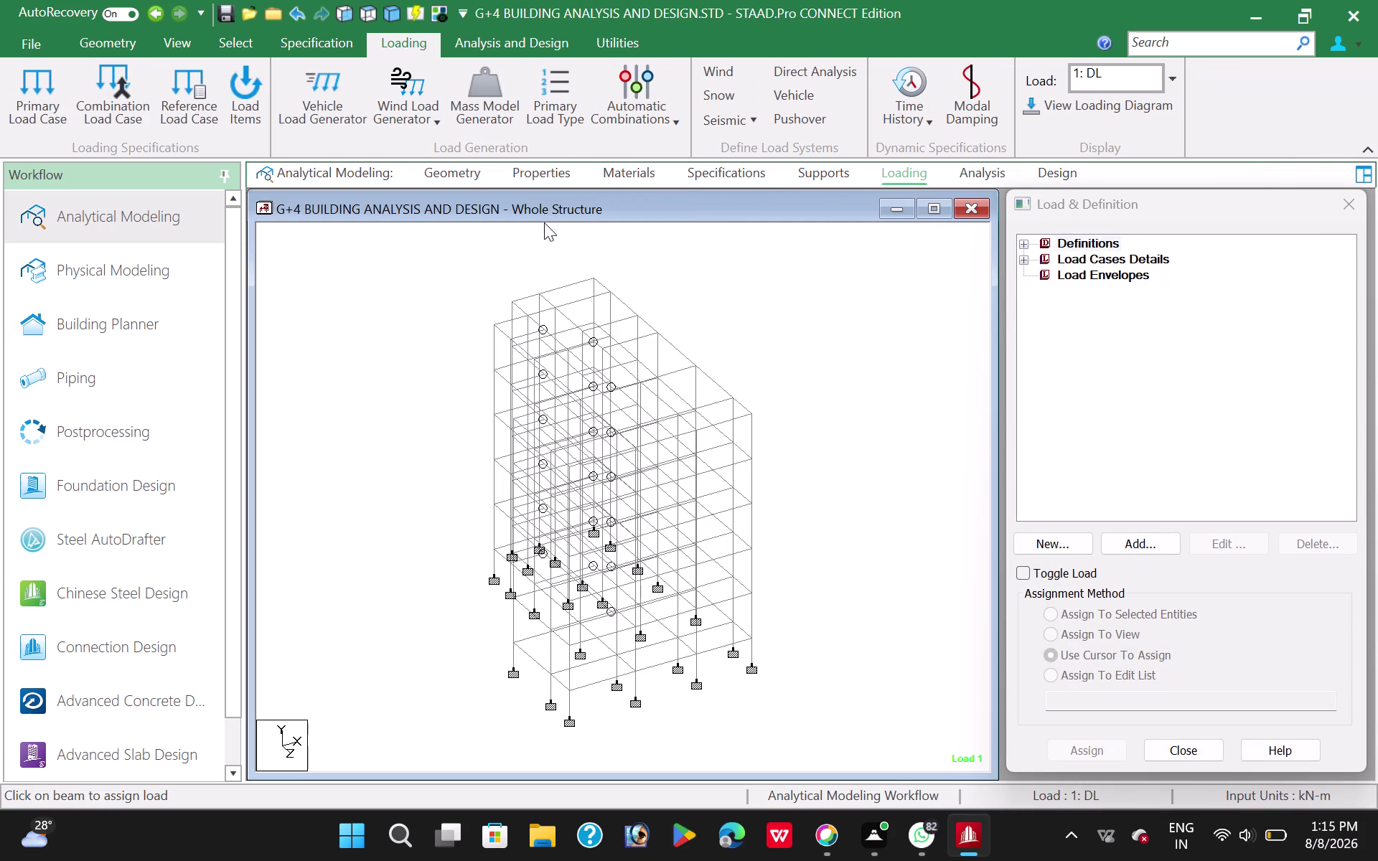
click(1022, 260)
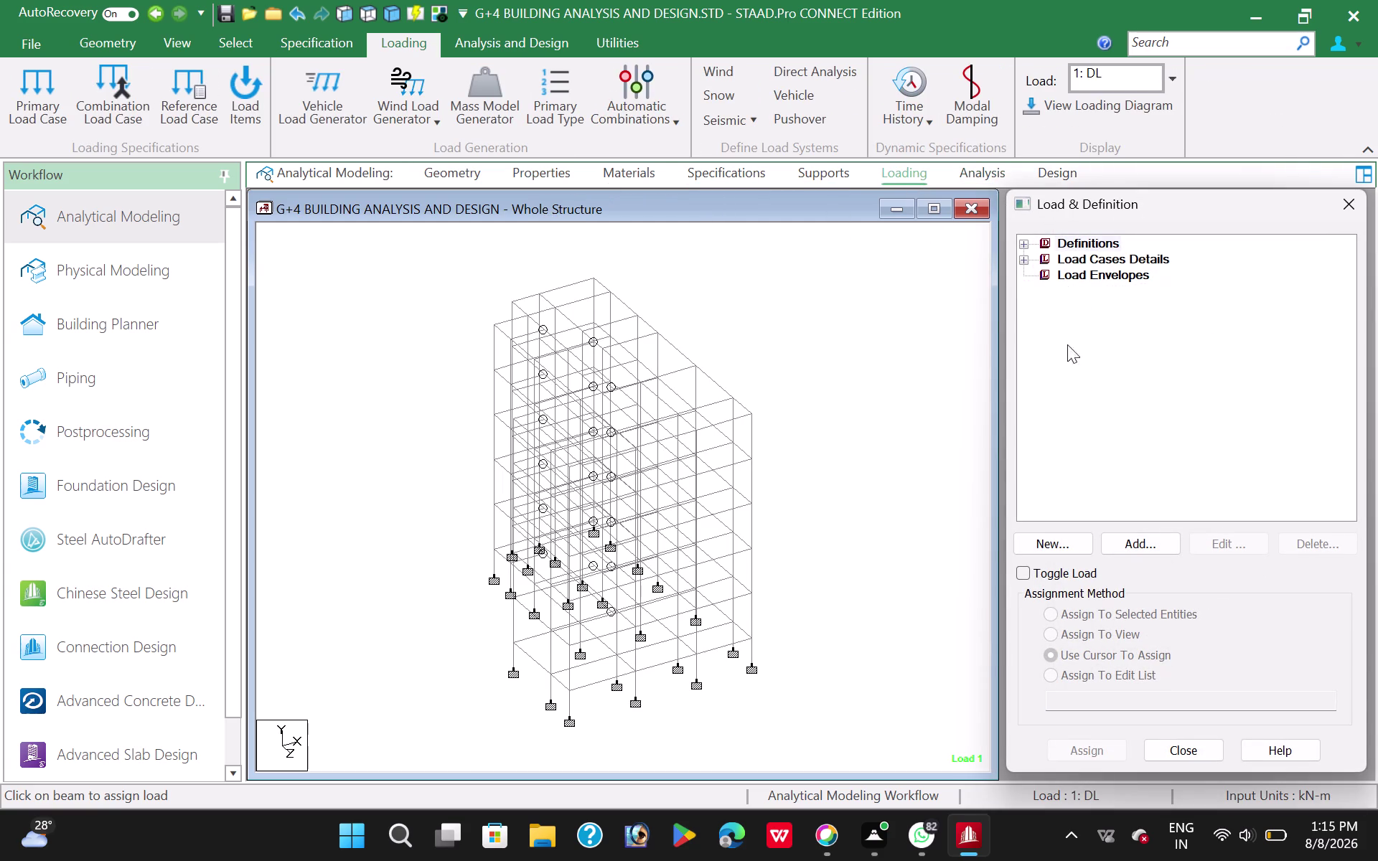
click(1047, 276)
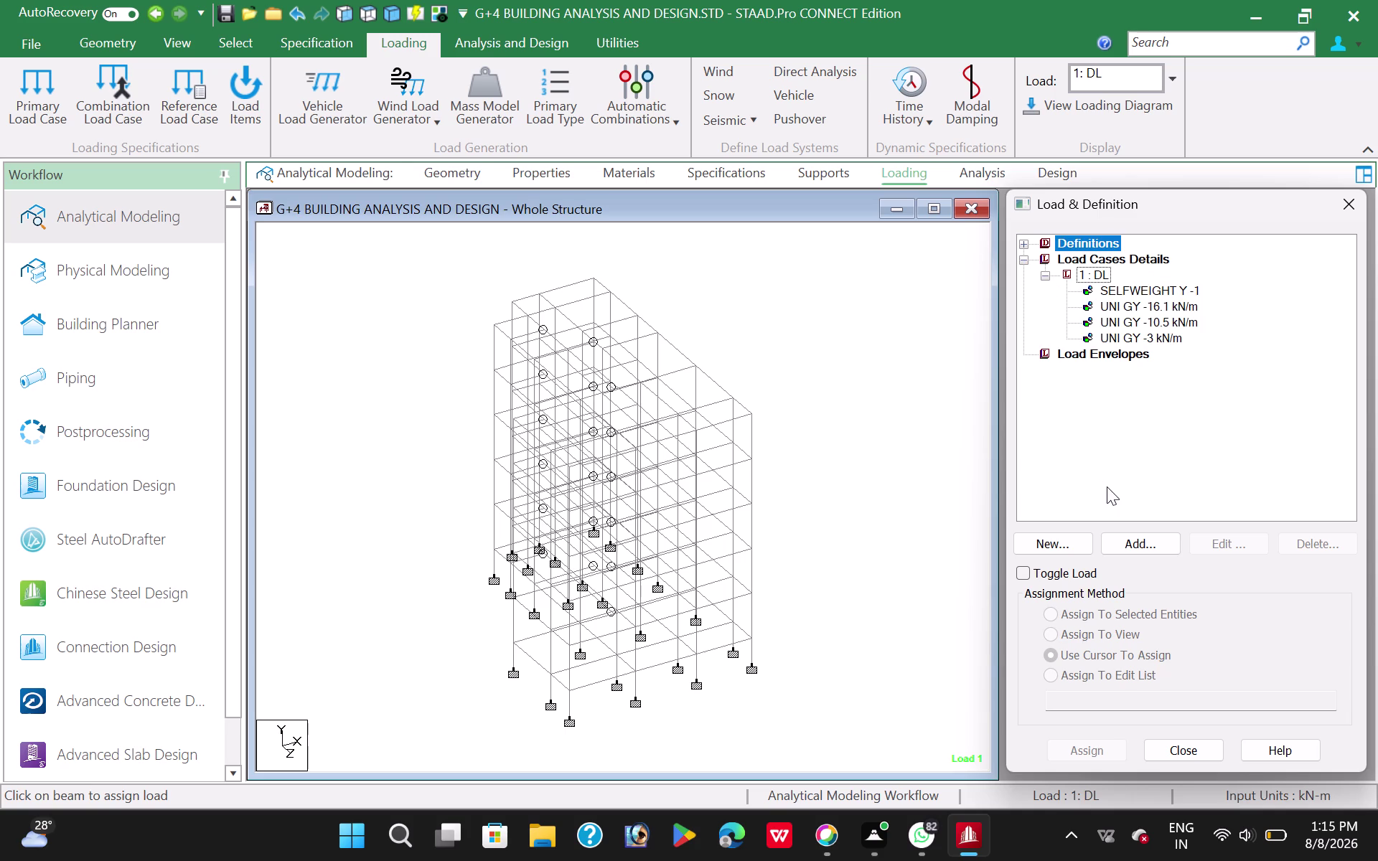
click(1134, 547)
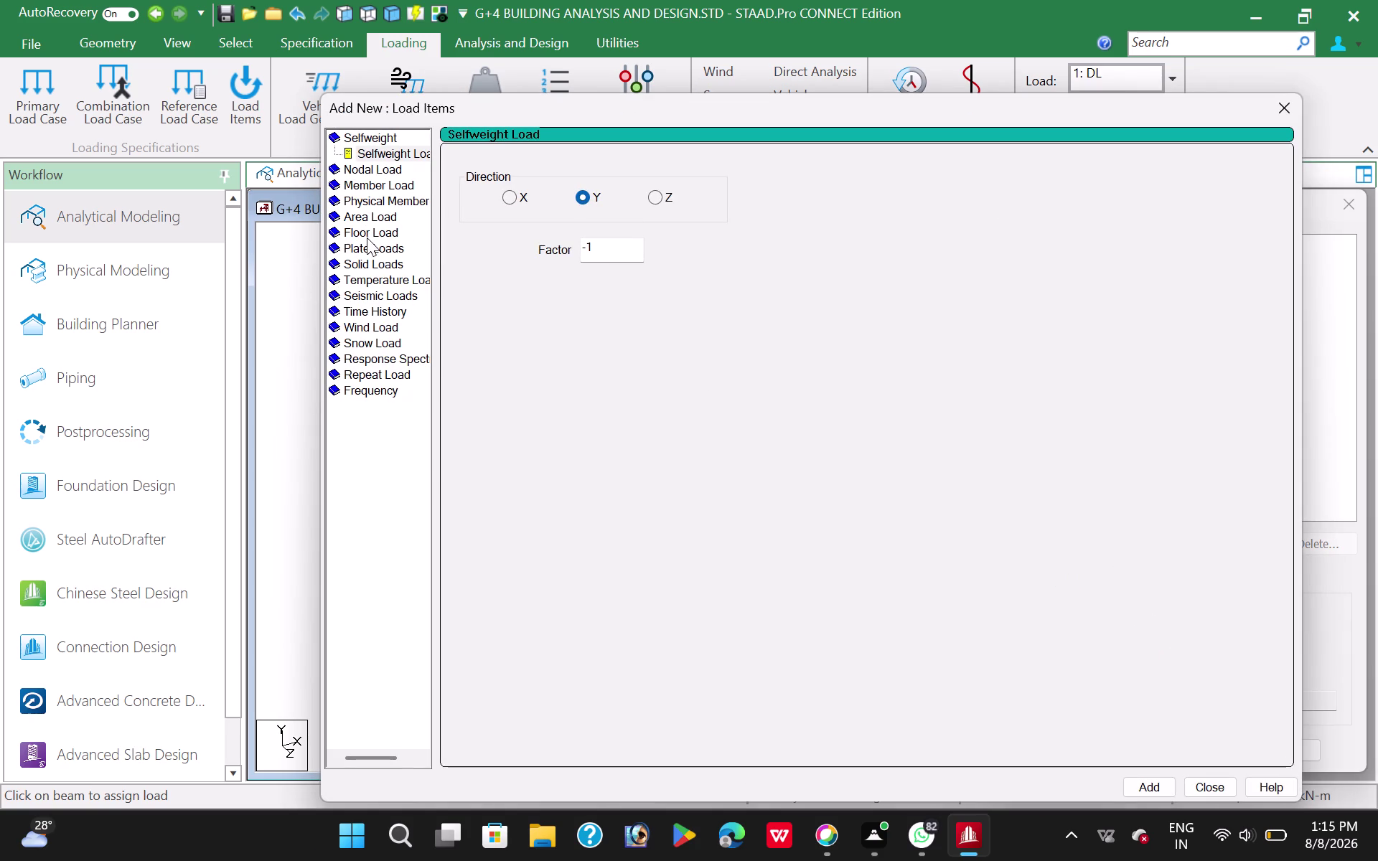
Define a group-based floor load of -2 kN/m2 with one-way distribution.
click(372, 230)
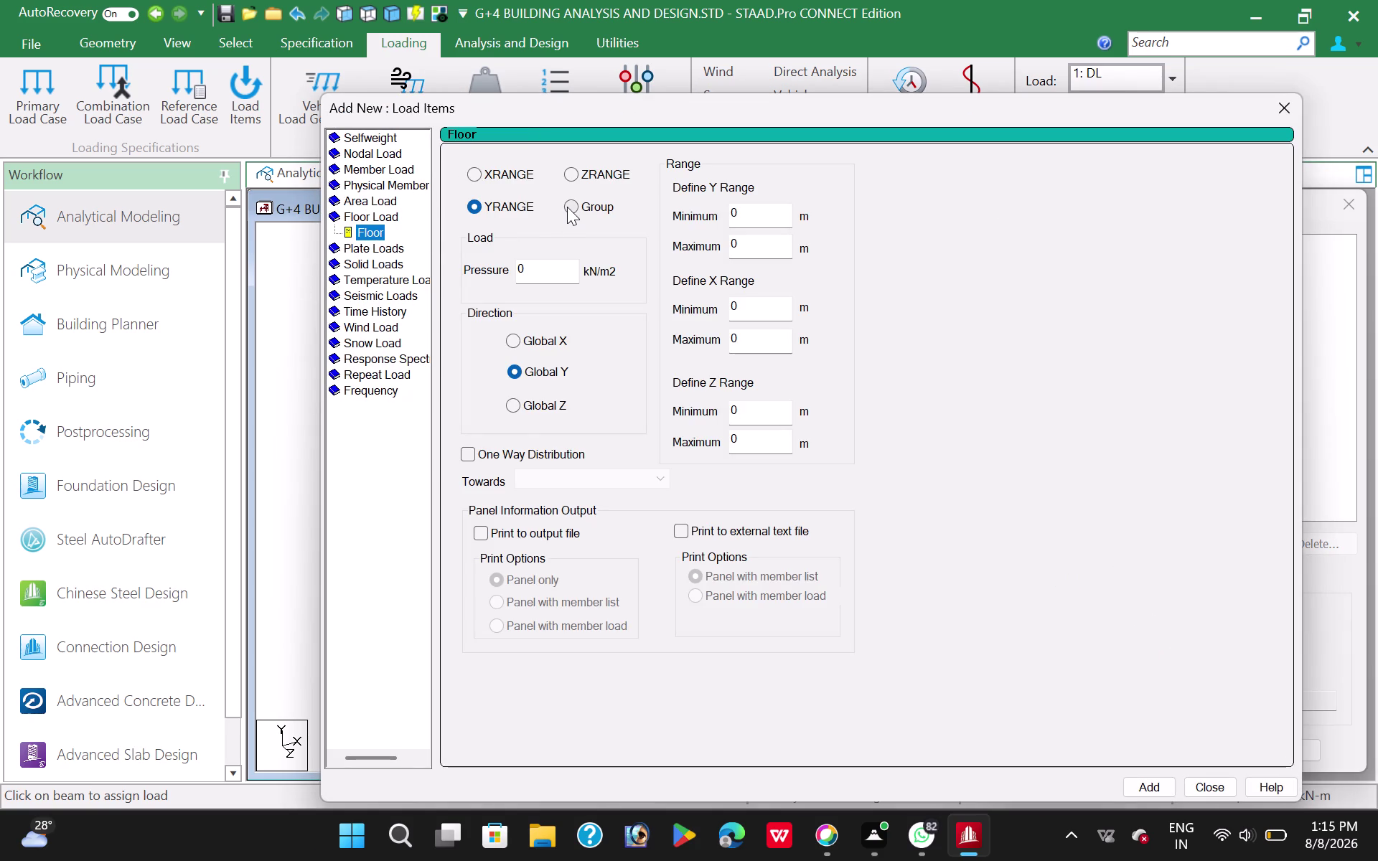
click(567, 207)
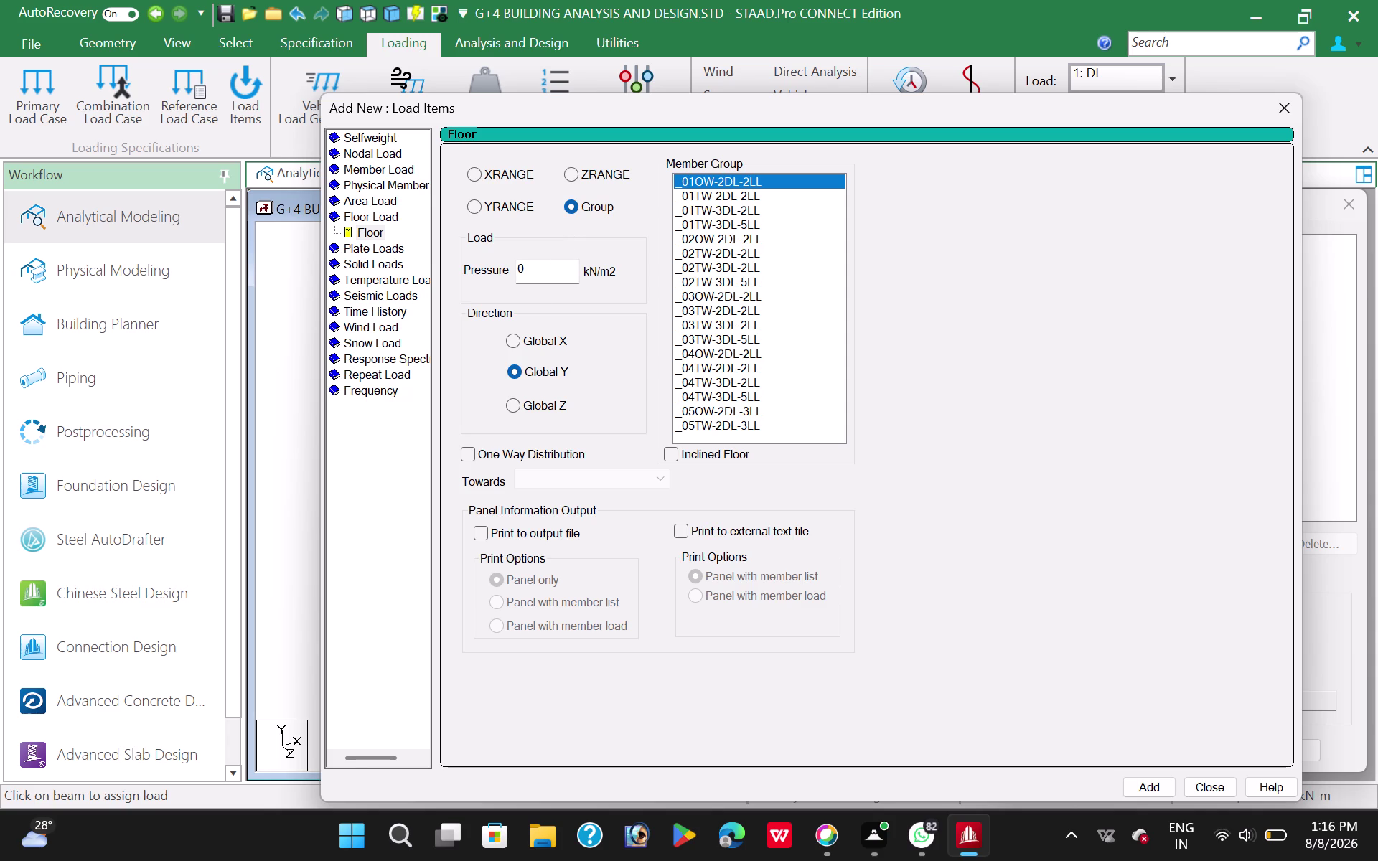
drag(540, 272, 488, 286)
text(-2)
click(462, 460)
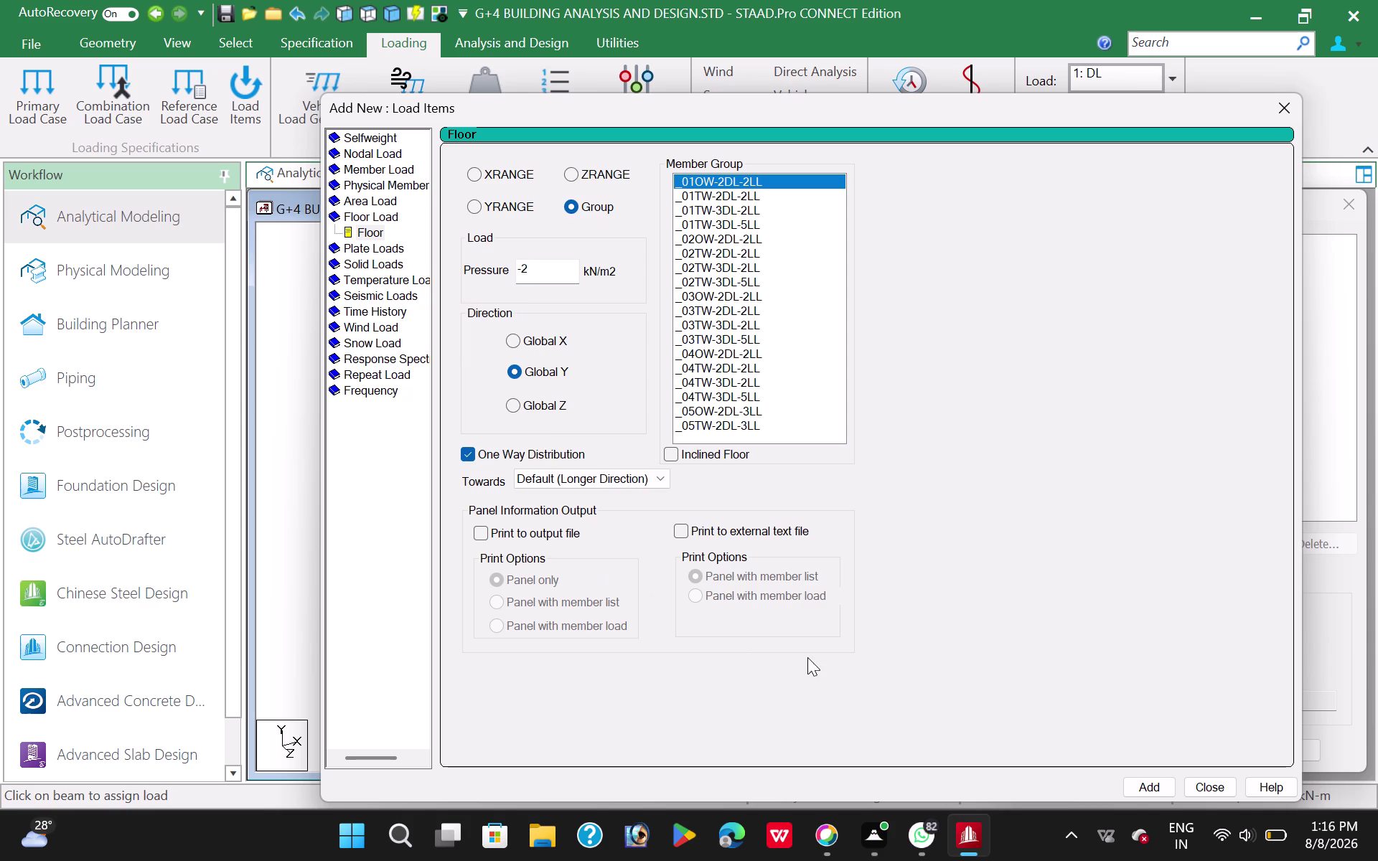